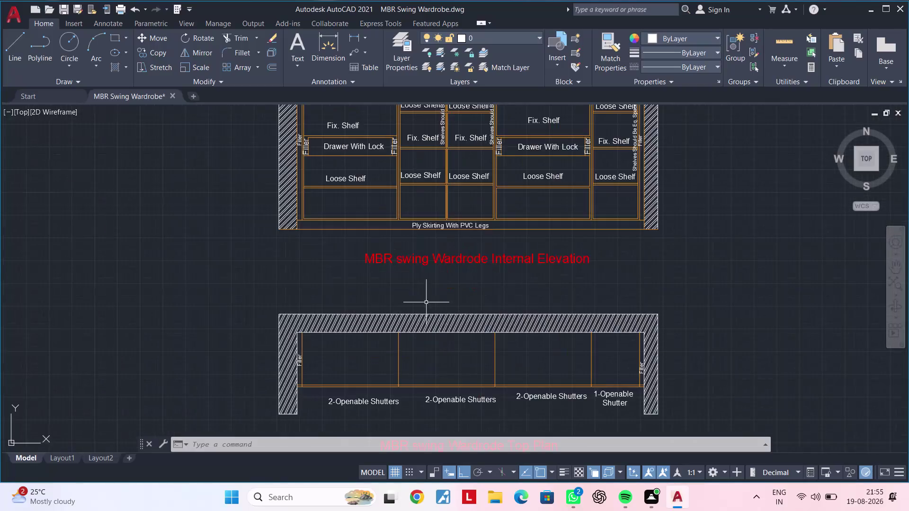
Place a vertical construction line in the empty space right of the wardrobe drawings.
middle_drag(446, 294, 346, 418)
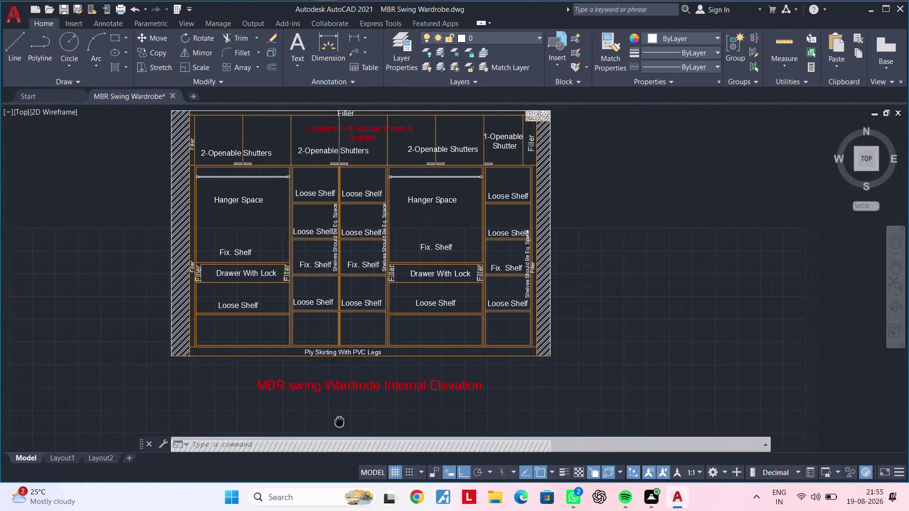
middle_drag(346, 418, 339, 420)
middle_drag(363, 294, 306, 402)
scroll(up, 3)
middle_drag(322, 299, 244, 375)
scroll(down, 3)
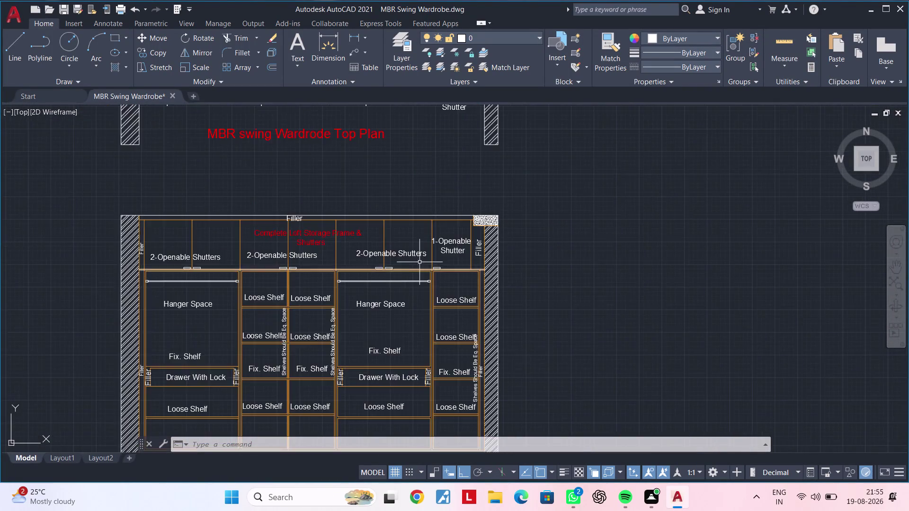
middle_drag(390, 279, 251, 331)
scroll(down, 3)
middle_drag(363, 291, 279, 337)
key(Escape)
scroll(down, 3)
middle_drag(335, 168, 339, 218)
key(Escape)
scroll(up, 3)
middle_drag(296, 213, 296, 259)
scroll(up, 3)
middle_drag(292, 241, 353, 245)
key(Escape)
key(Escape)
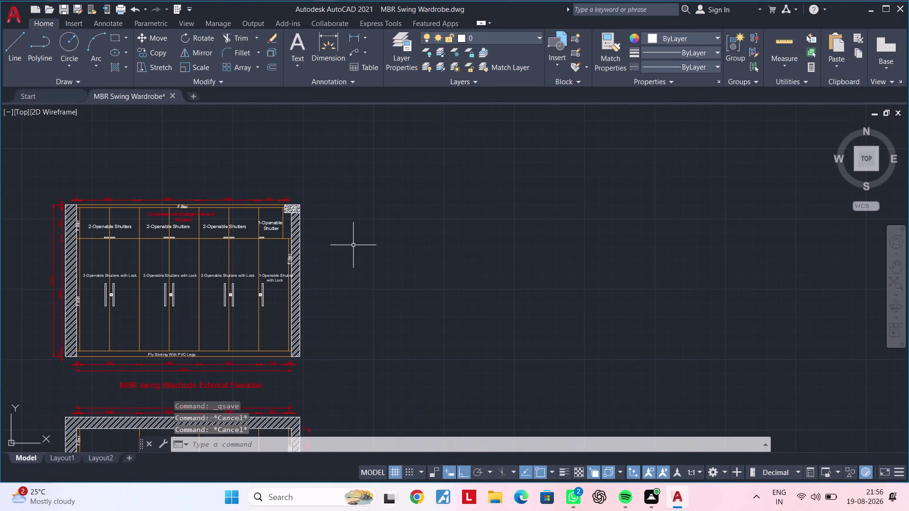
scroll(up, 3)
scroll(down, 3)
middle_drag(513, 230, 259, 229)
scroll(down, 3)
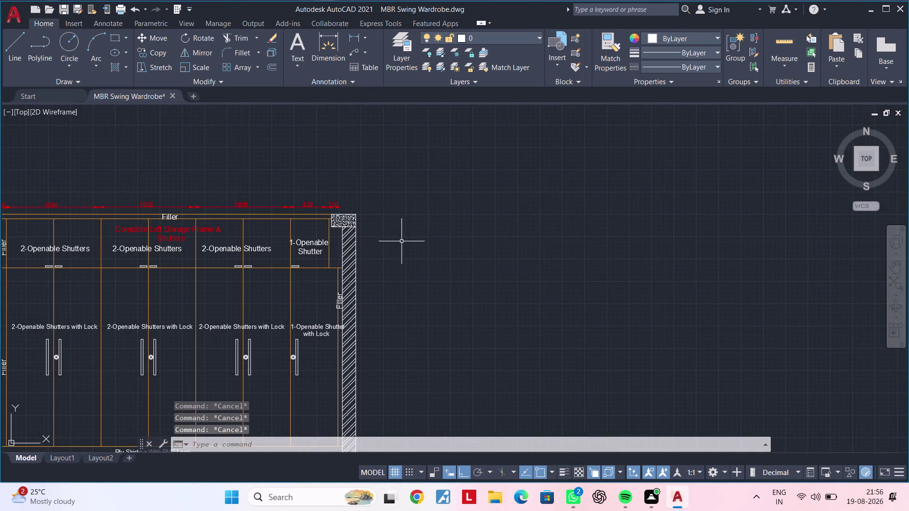
middle_drag(345, 203, 344, 192)
key(Escape)
middle_drag(420, 263, 405, 183)
key(Escape)
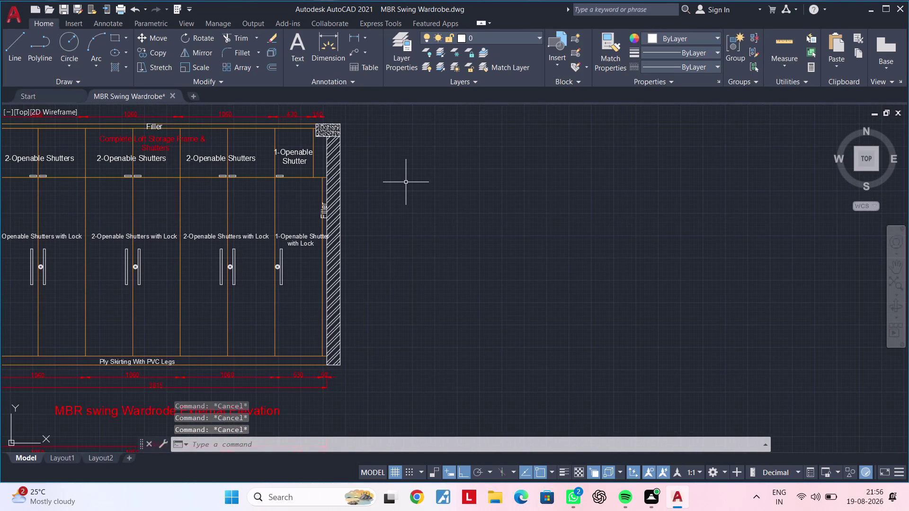
key(Escape)
scroll(down, 3)
scroll(down, 3)
middle_drag(434, 186, 425, 191)
middle_drag(323, 225, 318, 226)
key(Escape)
key(Escape)
key(Escape)
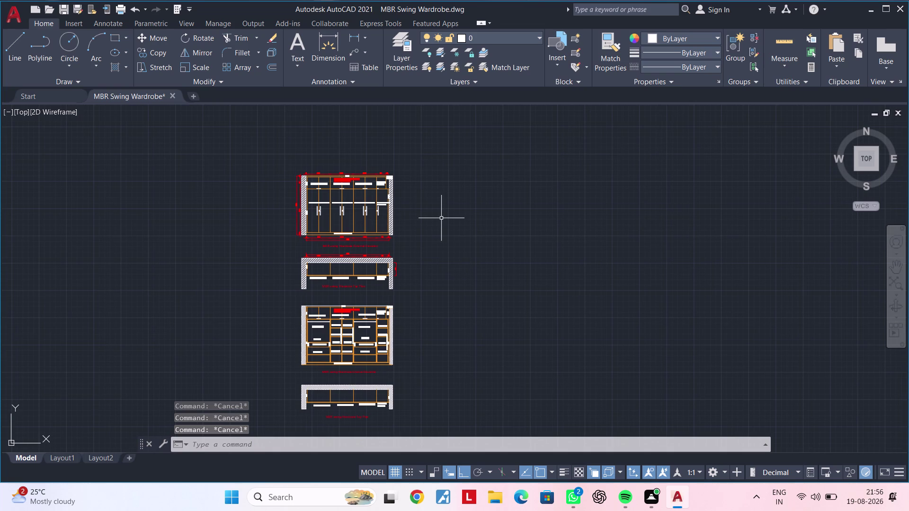
key(x)
text(l)
key(space)
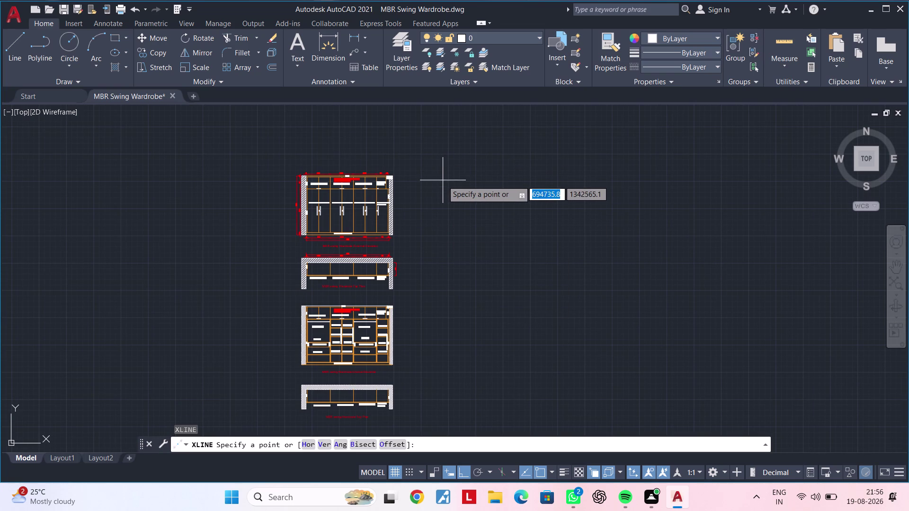
key(v)
key(space)
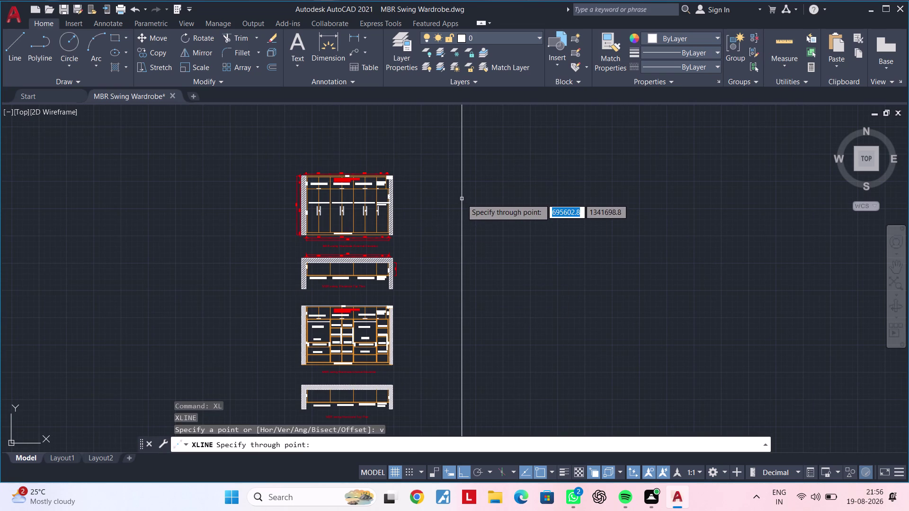
click(461, 198)
key(Escape)
key(Escape)
middle_drag(459, 196, 423, 204)
scroll(up, 3)
middle_drag(414, 192, 395, 211)
key(Escape)
key(Escape)
Place a horizontal construction line along the wardrobe's top edge, crossing the vertical one.
key(x)
key(l)
key(space)
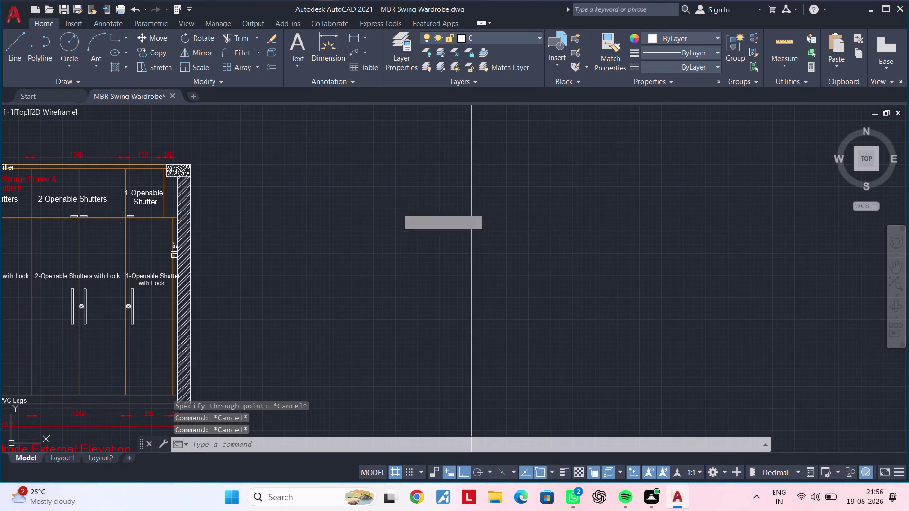
text(v)
key(space)
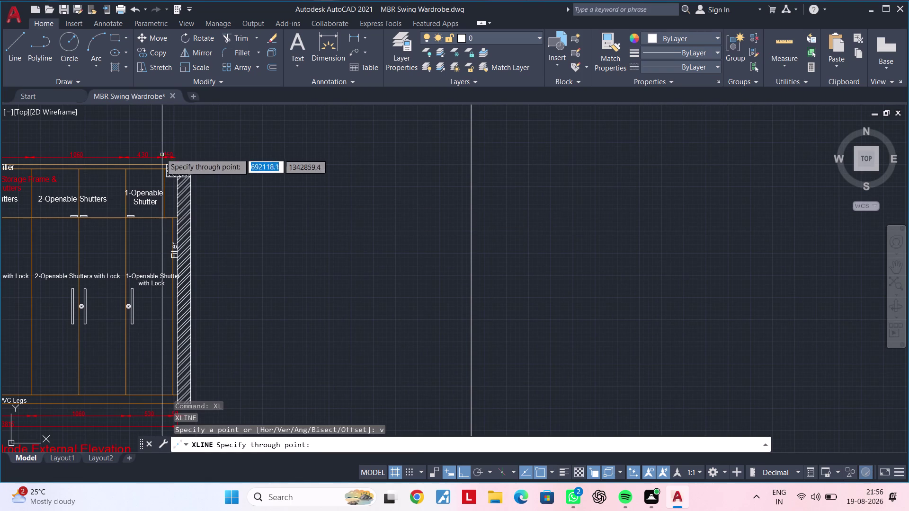
key(Escape)
key(Escape)
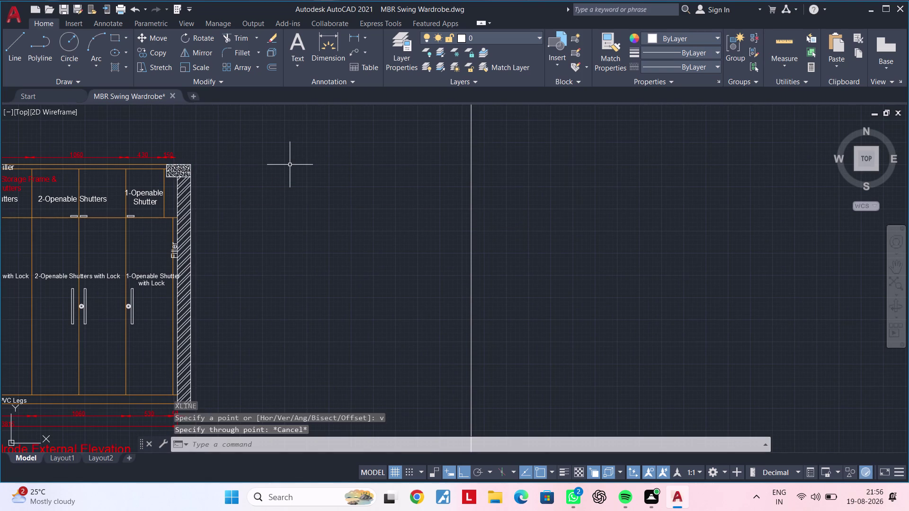
key(x)
text(l h)
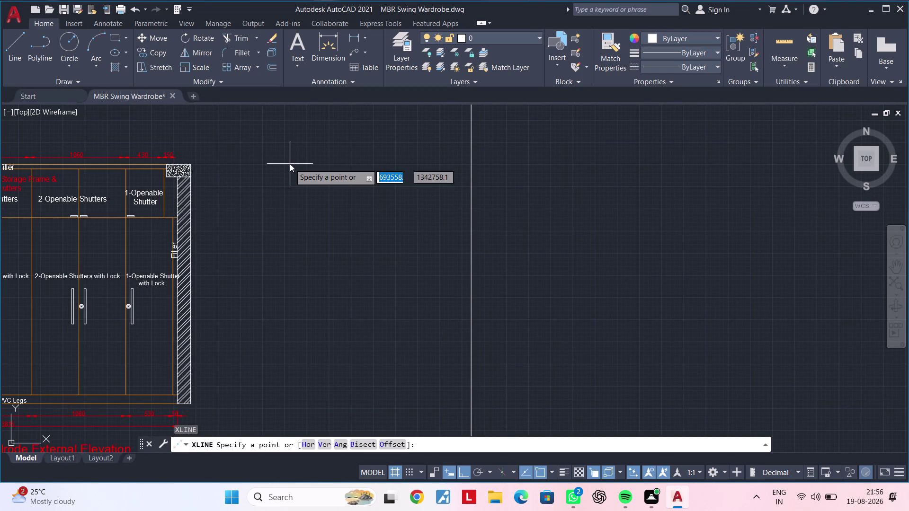
key(space)
click(190, 164)
key(Escape)
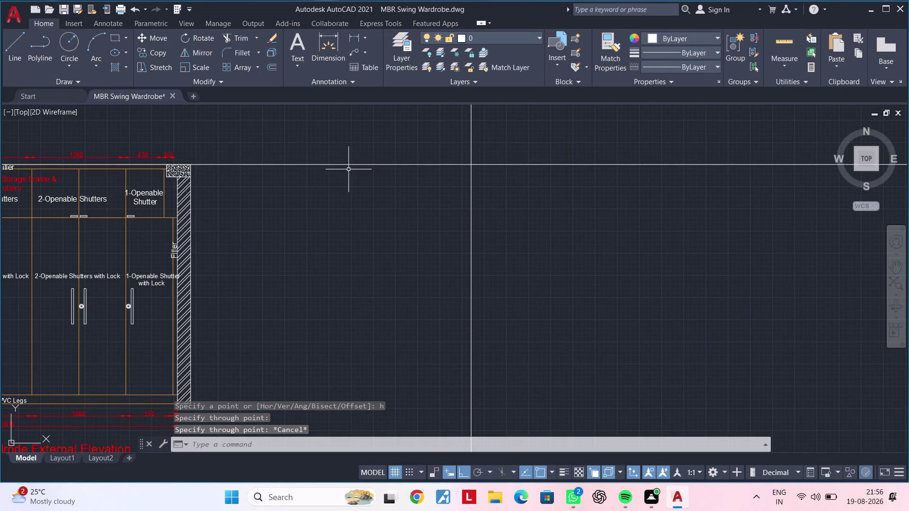
middle_drag(370, 212, 83, 250)
key(Escape)
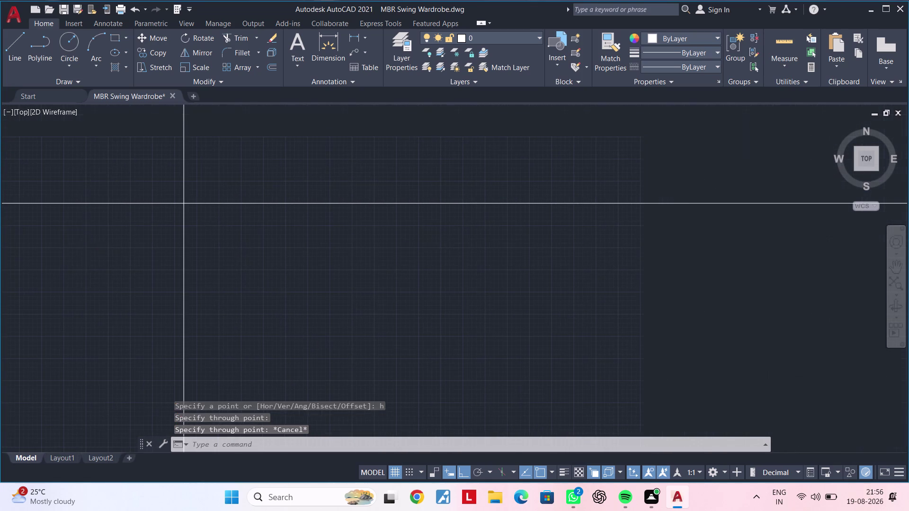
key(Escape)
key(Escape)
key(Escape)
Trim the crossing construction lines into an L-shaped corner.
key(t)
key(r)
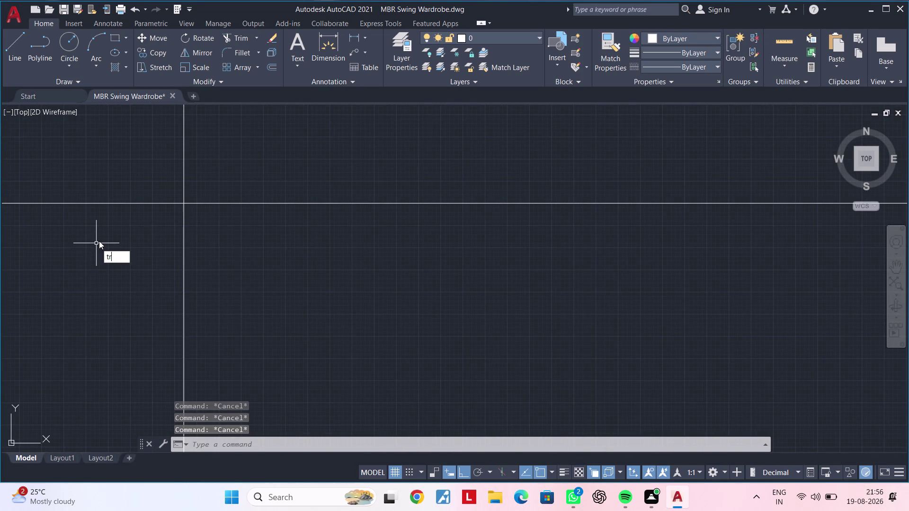
key(space)
click(183, 171)
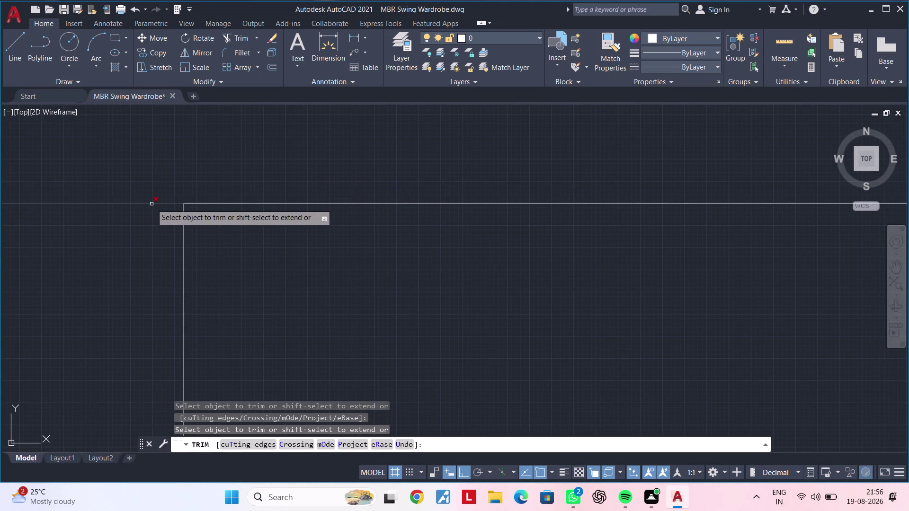
click(151, 204)
scroll(down, 3)
middle_drag(150, 205, 461, 198)
key(Escape)
key(Escape)
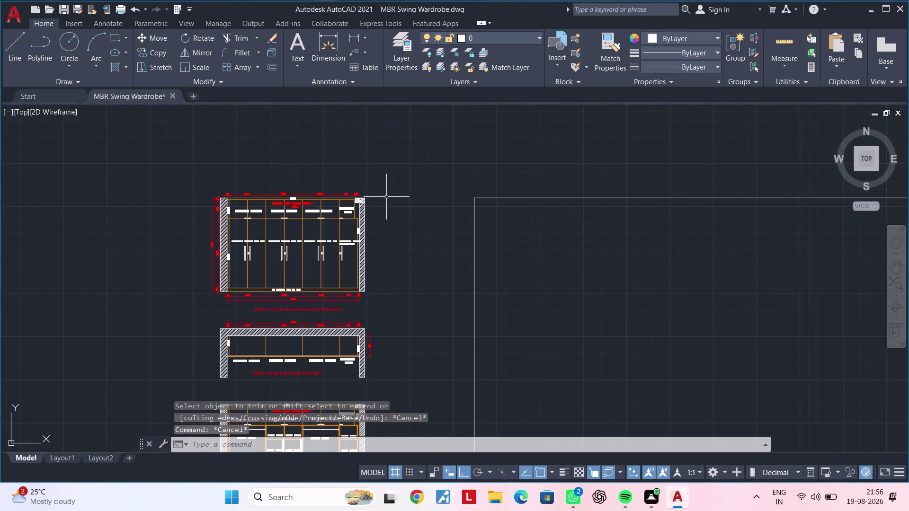
middle_drag(300, 215, 159, 220)
key(Escape)
scroll(up, 3)
scroll(up, 3)
middle_drag(220, 199, 149, 280)
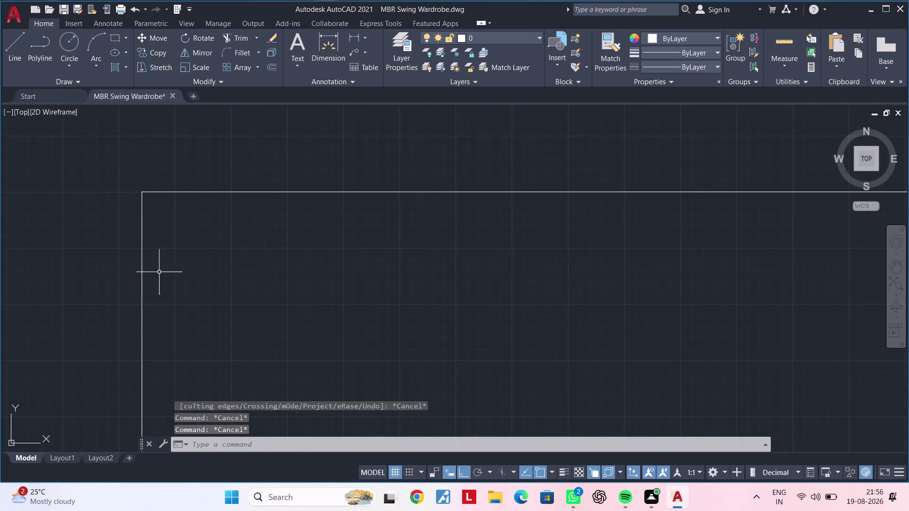
key(Escape)
key(Escape)
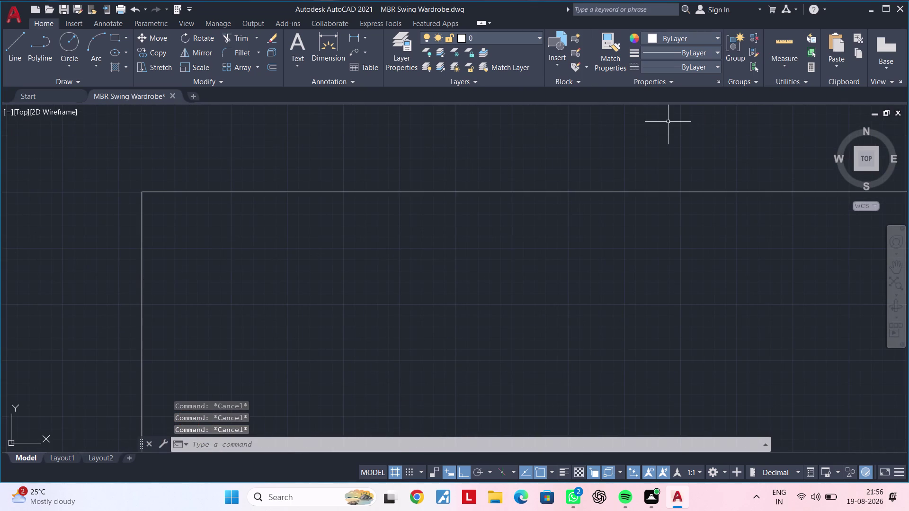
Offset the vertical corner line 200 units to the right.
text(of)
key(space)
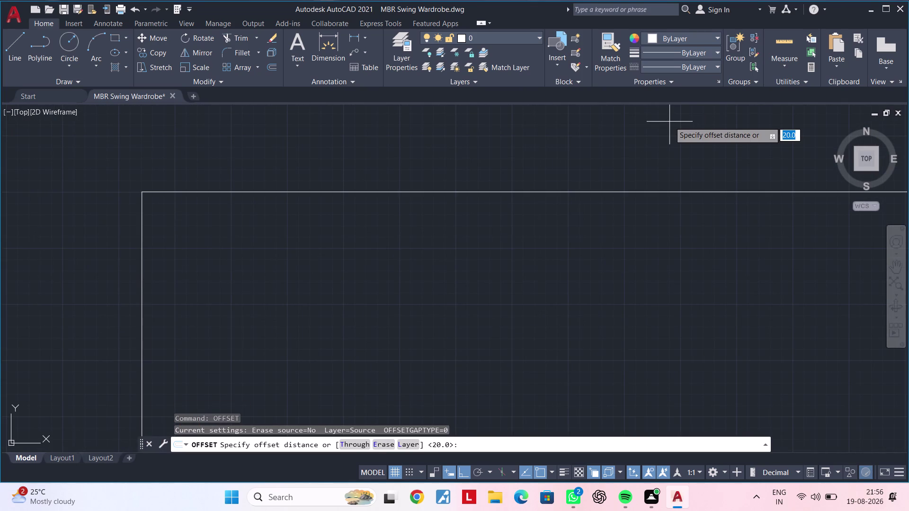
text(200)
key(Return)
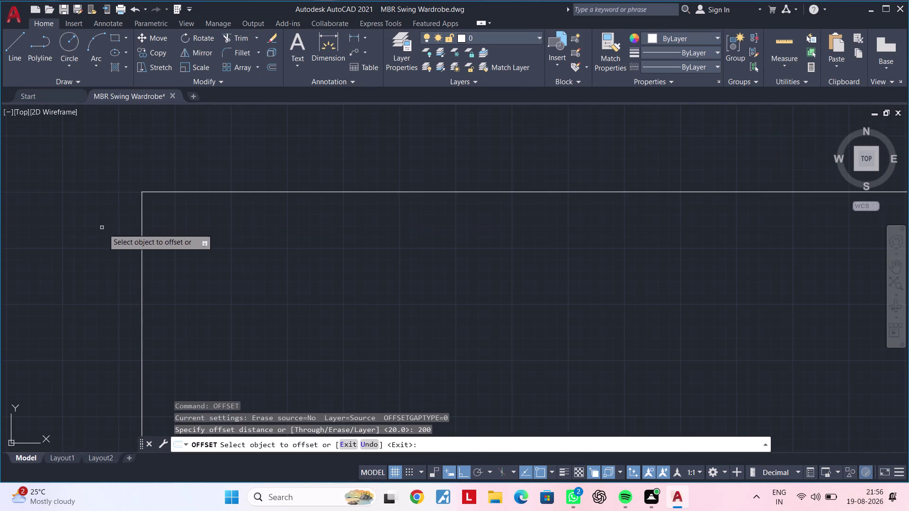
click(143, 230)
click(217, 230)
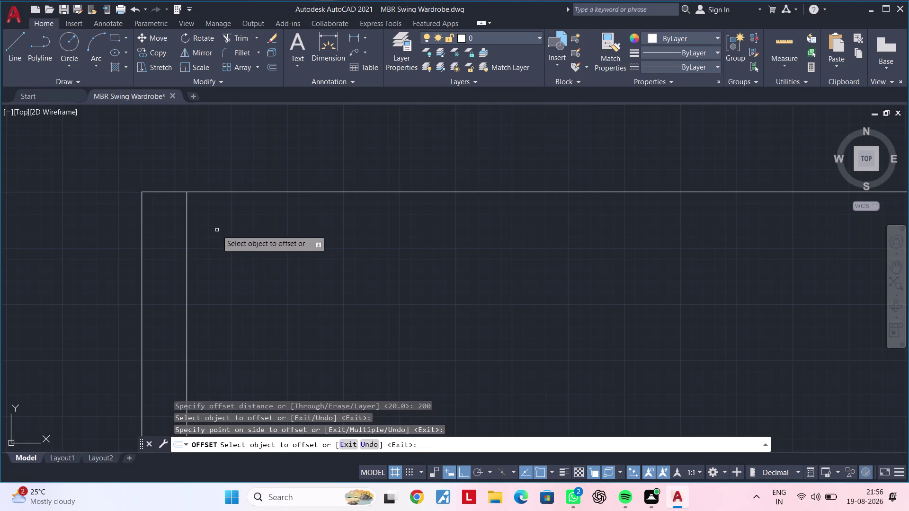
middle_drag(239, 241, 329, 260)
key(Escape)
key(Escape)
key(Escape)
key(Escape)
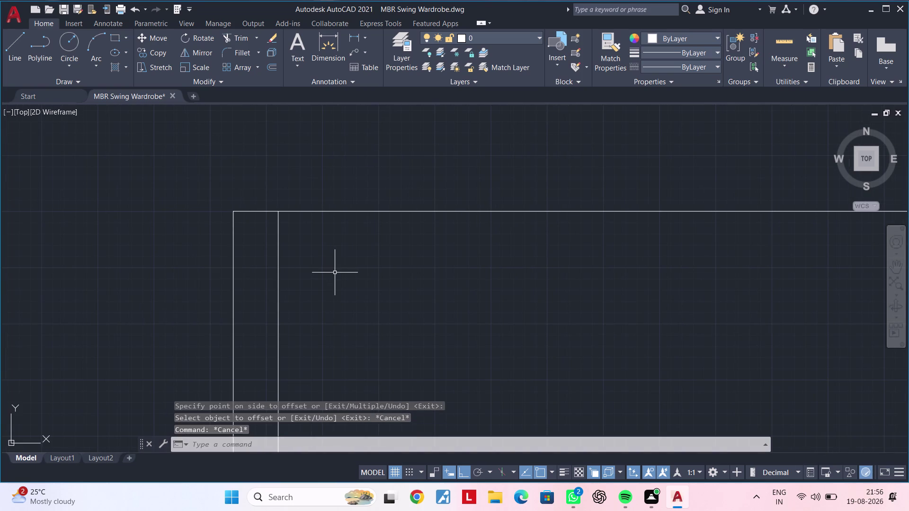
key(Escape)
middle_drag(288, 249, 488, 190)
scroll(up, 3)
middle_drag(483, 189, 466, 196)
middle_drag(421, 191, 378, 230)
scroll(up, 3)
key(Escape)
key(Escape)
key(Escape)
key(Escape)
key(Escape)
key(Escape)
key(Escape)
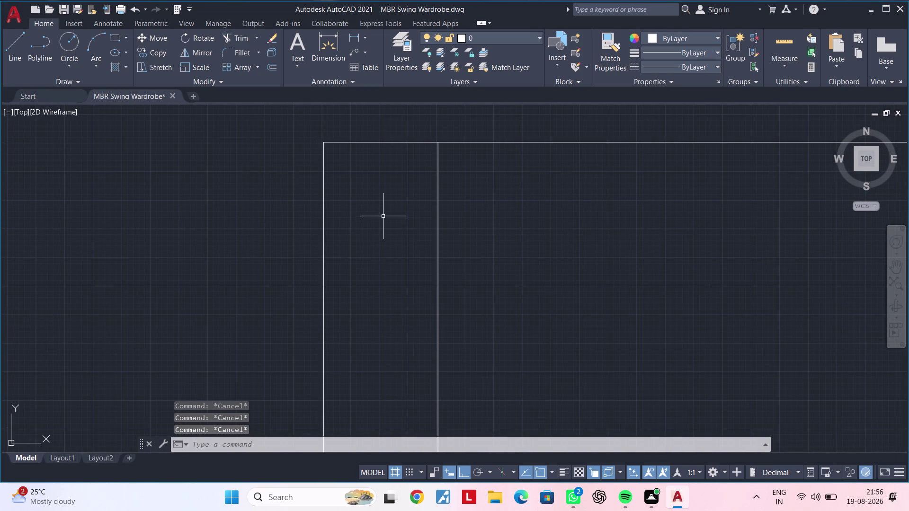
Offset the left vertical line 250 units to the right.
key(Escape)
key(Escape)
text(of)
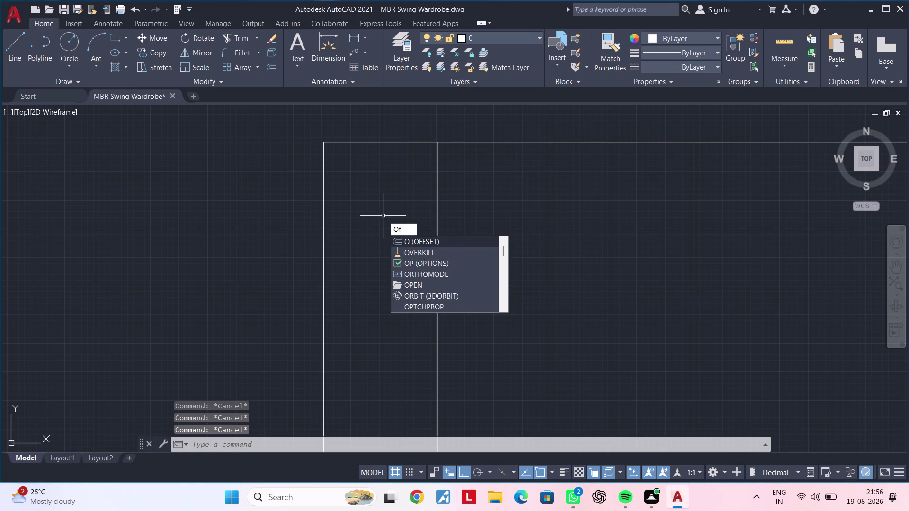
key(space)
text(250)
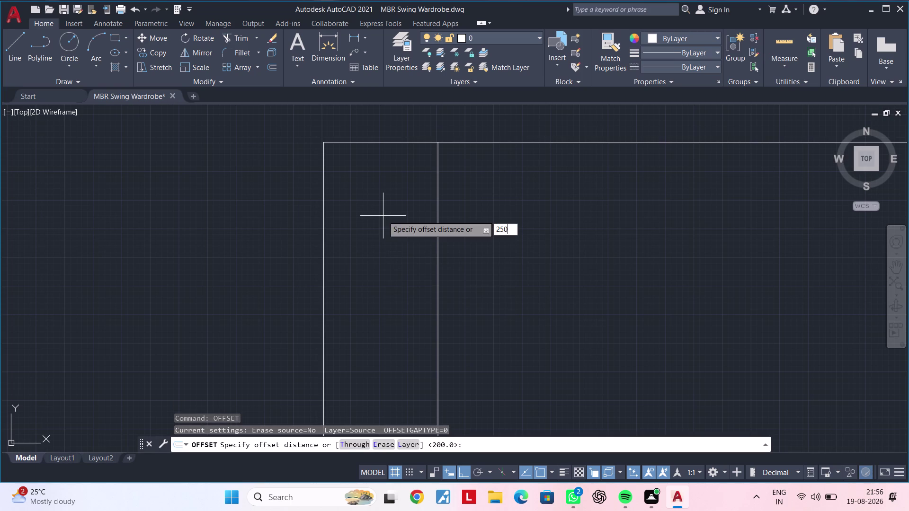
key(Return)
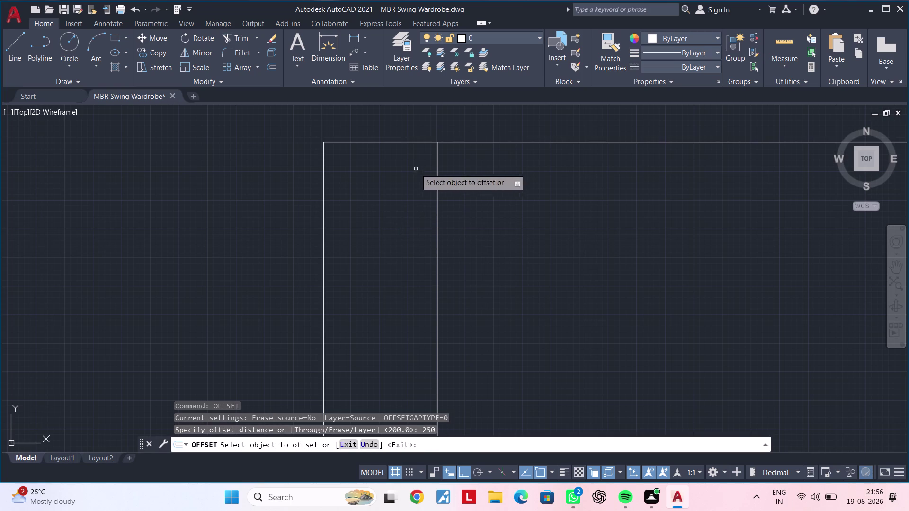
click(325, 213)
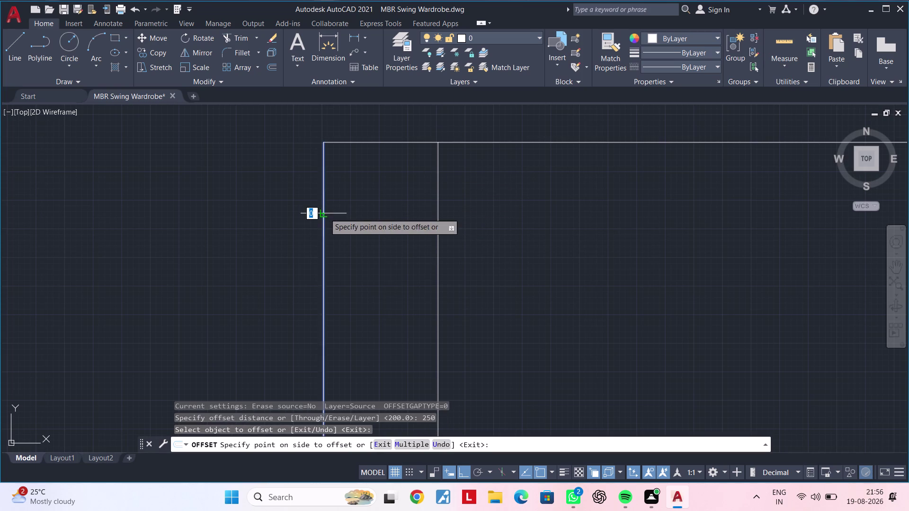
click(529, 217)
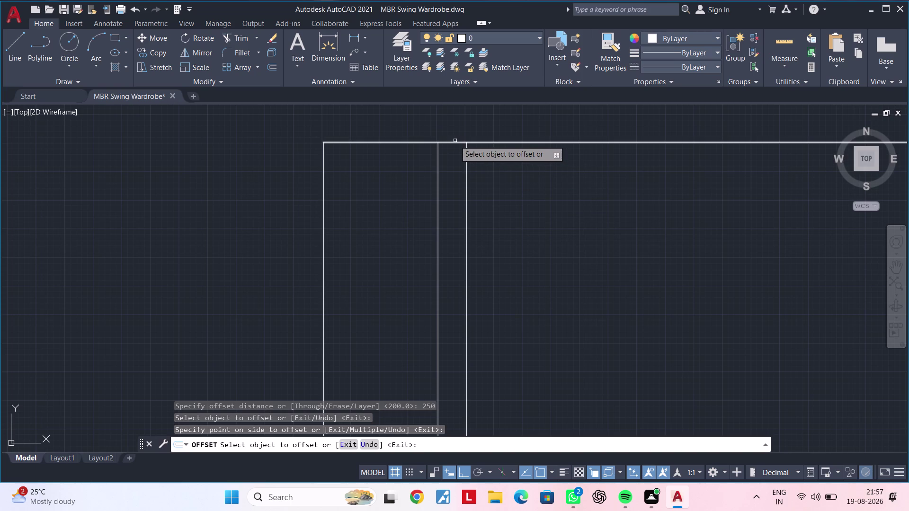
click(454, 142)
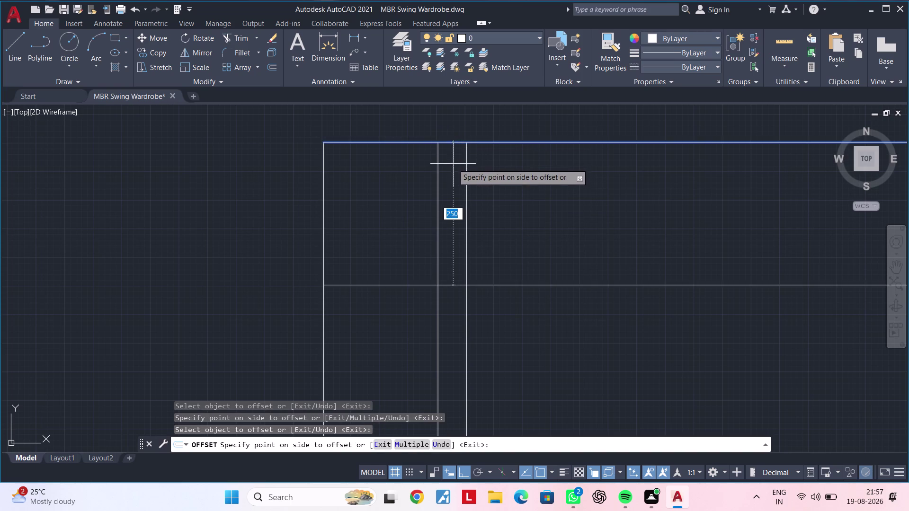
key(Escape)
key(Escape)
key(Escape)
Offset the top edge line 100 units downward.
text(of)
key(space)
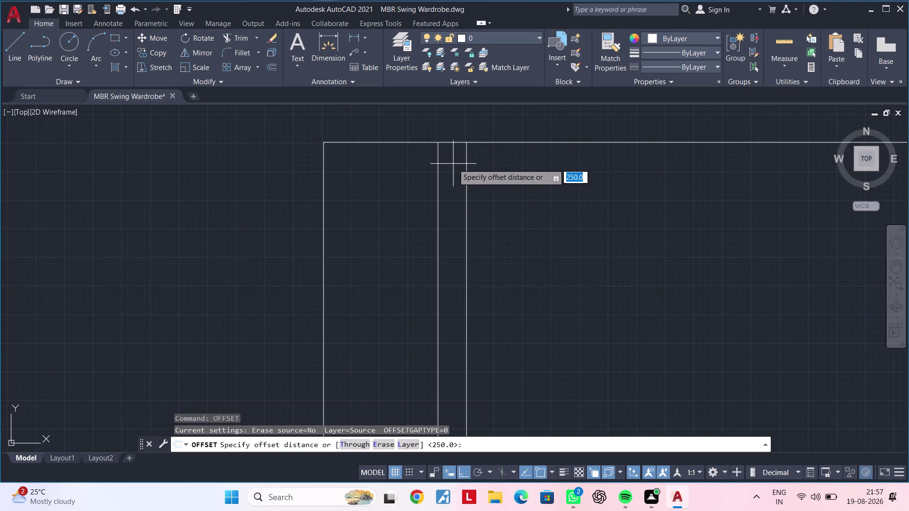
text(100)
key(Return)
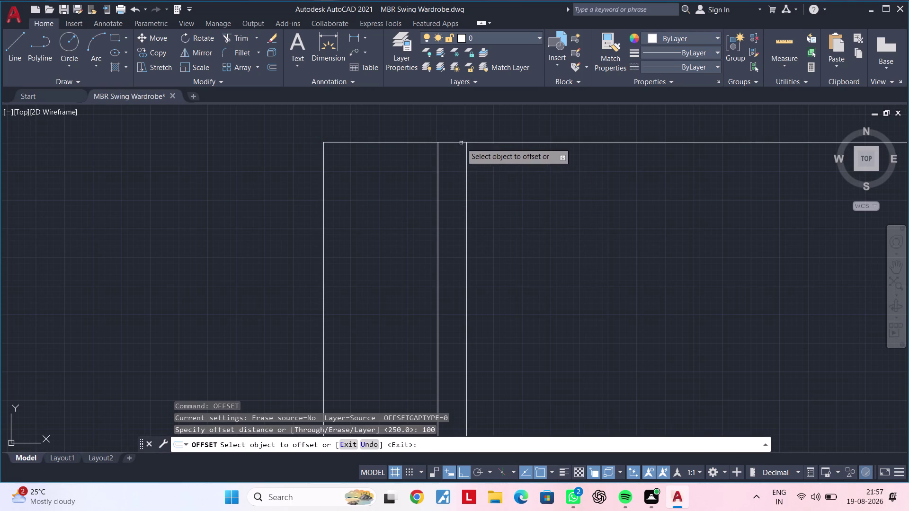
click(458, 142)
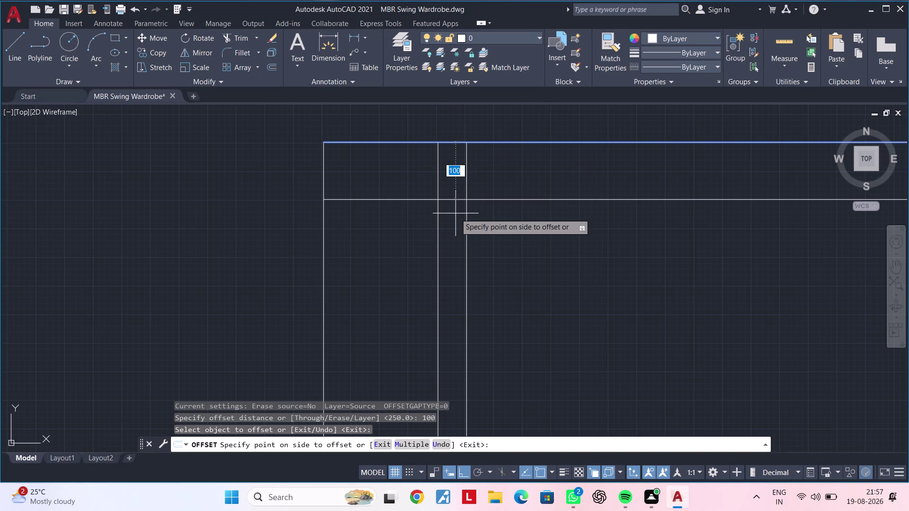
click(456, 213)
key(Escape)
key(Escape)
key(Escape)
Trim the vertical segments around the new line to form the small corner box.
text(t)
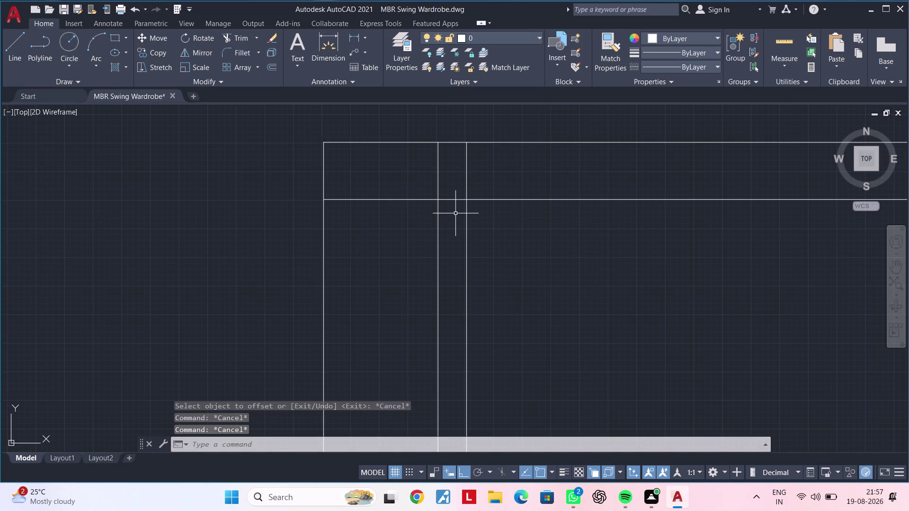
text(r)
key(space)
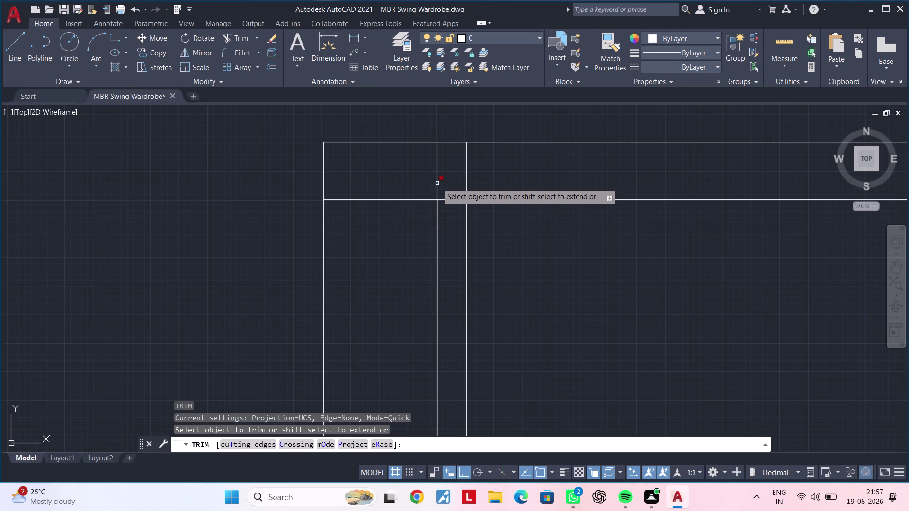
click(437, 183)
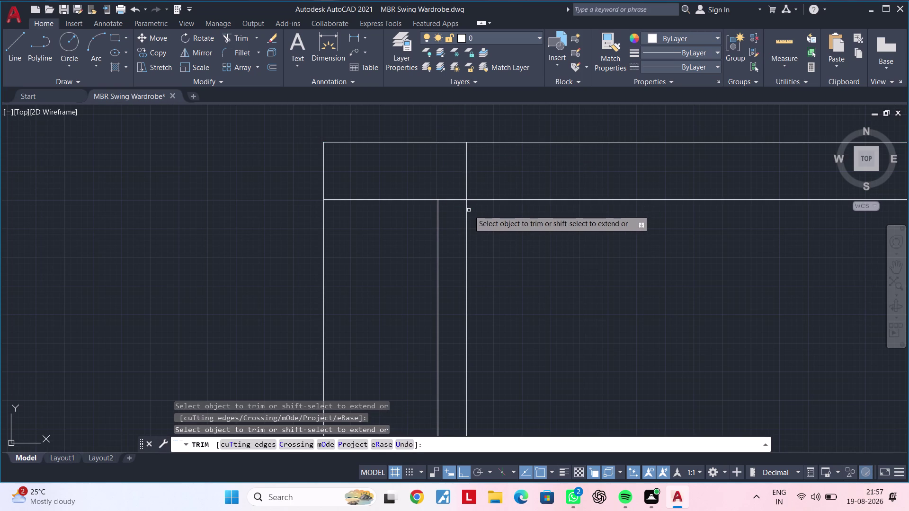
click(466, 214)
middle_drag(465, 219, 482, 218)
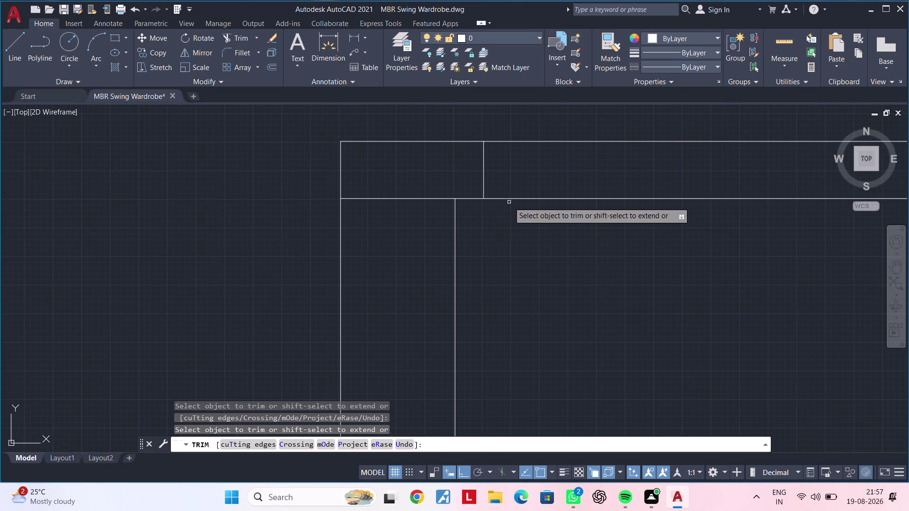
click(512, 197)
scroll(down, 3)
middle_drag(517, 226, 551, 193)
key(Escape)
key(Escape)
middle_drag(513, 194, 485, 226)
key(Escape)
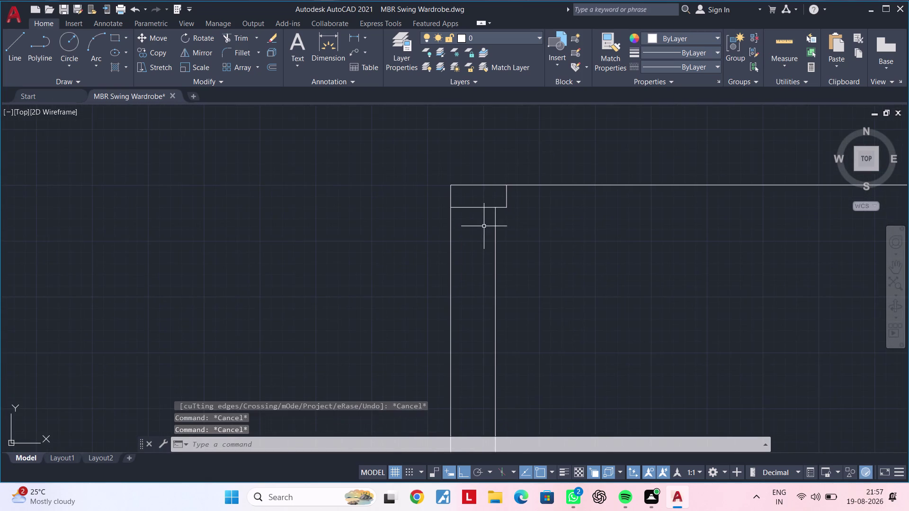
middle_drag(482, 231, 479, 183)
key(Escape)
key(Escape)
key(Escape)
key(Escape)
key(Escape)
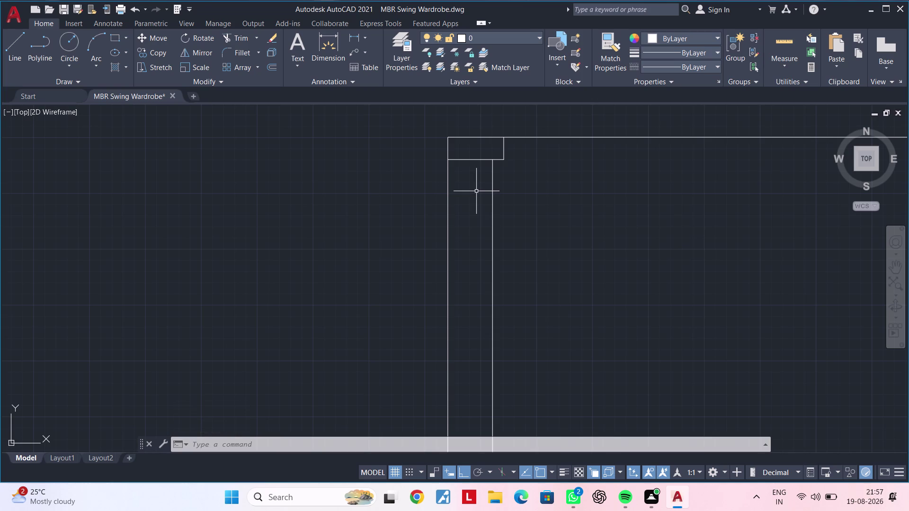
Place a horizontal construction line through the existing wardrobe elevation's base corner.
key(Escape)
key(Escape)
key(Escape)
key(Escape)
key(Escape)
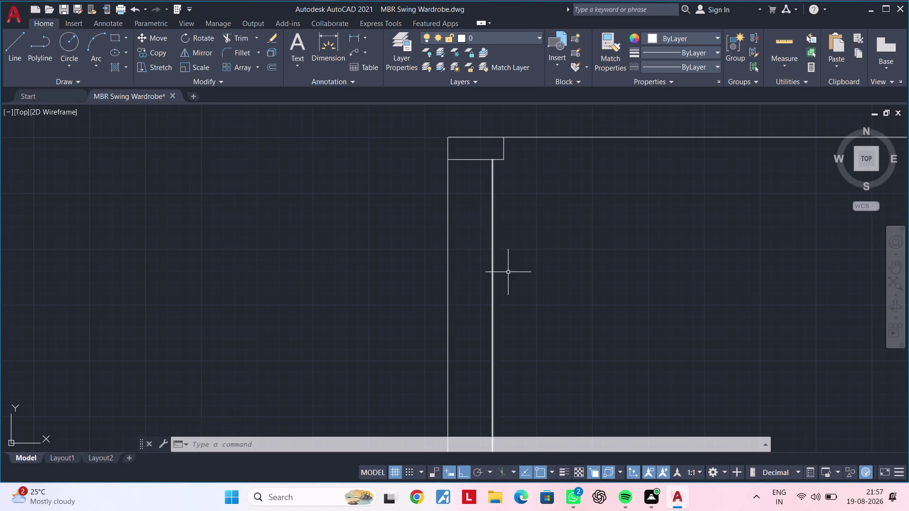
scroll(down, 3)
middle_drag(579, 296, 428, 214)
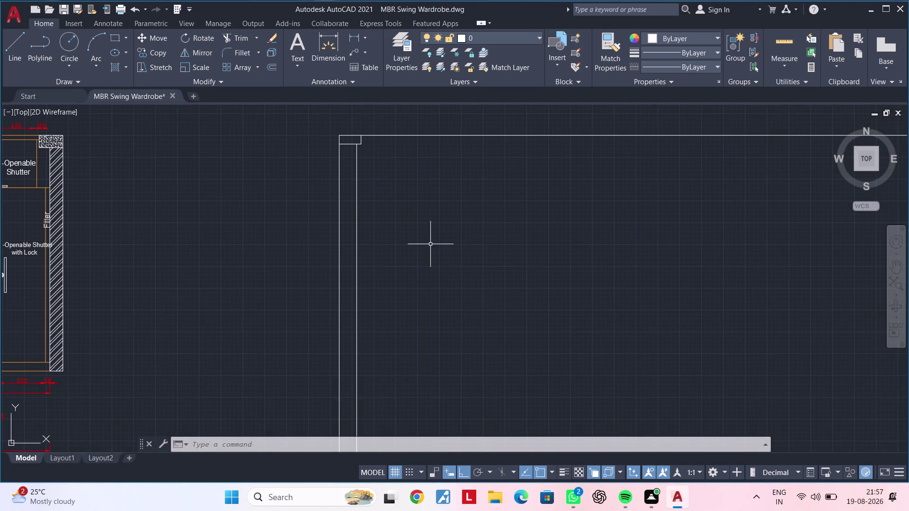
middle_drag(430, 242, 436, 227)
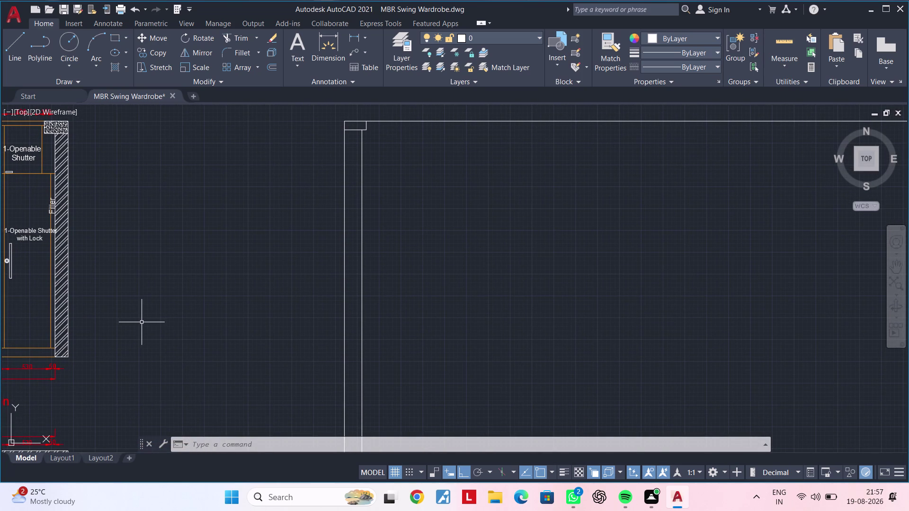
key(x)
key(l)
key(space)
text(h)
key(space)
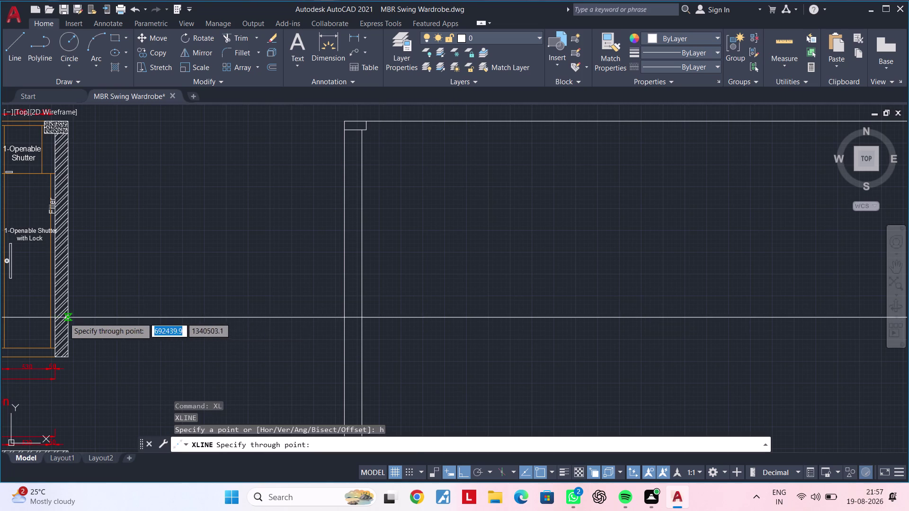
scroll(up, 3)
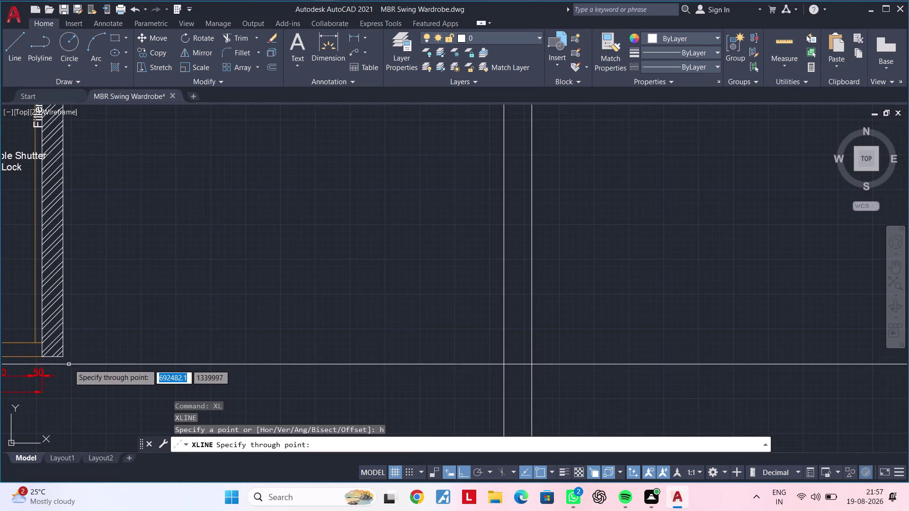
scroll(down, 3)
middle_drag(95, 354, 109, 349)
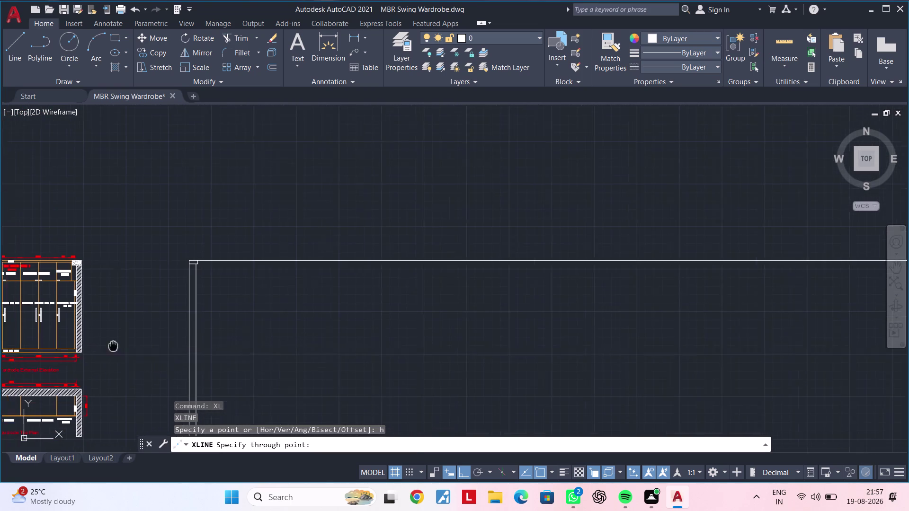
middle_drag(109, 348, 287, 290)
scroll(up, 3)
scroll(up, 3)
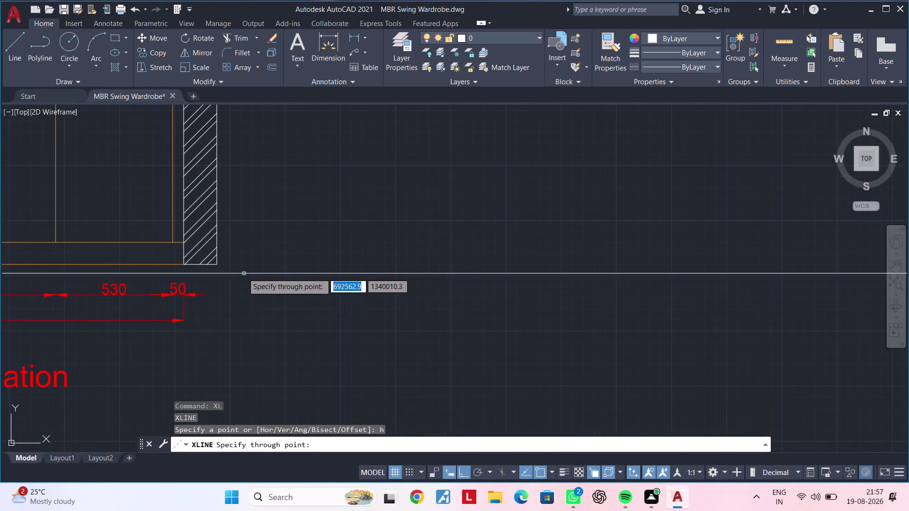
click(218, 267)
Trim the new outline's verticals and leftover lines below the construction line.
scroll(down, 3)
middle_drag(536, 319, 331, 323)
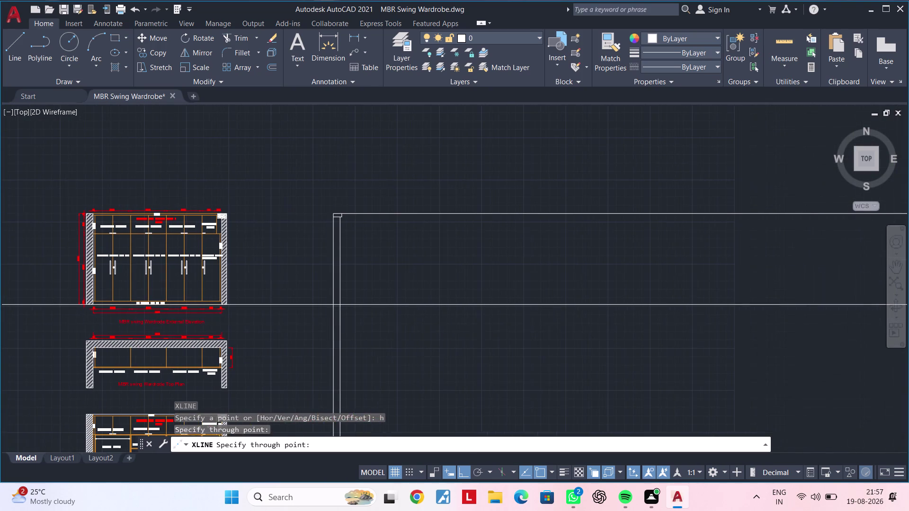
key(Escape)
key(Escape)
key(Escape)
key(Escape)
key(t)
key(r)
key(space)
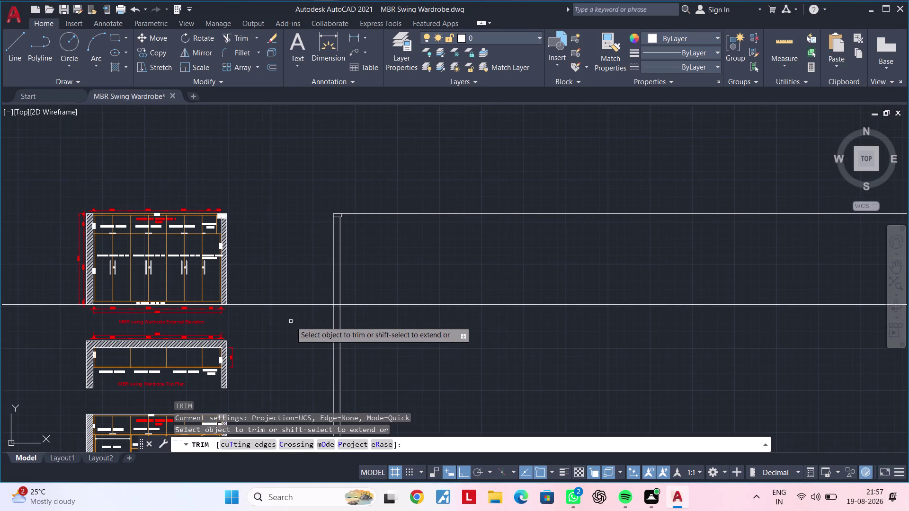
click(291, 320)
click(294, 291)
drag(322, 343, 367, 344)
key(Escape)
Delete the horizontal construction line and review the new base edge.
middle_drag(341, 346, 452, 342)
key(Escape)
click(84, 301)
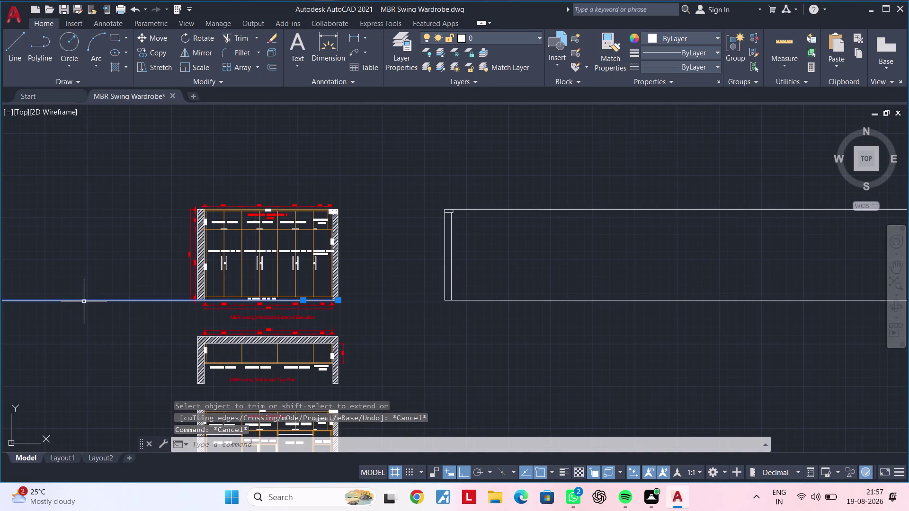
key(Delete)
scroll(up, 3)
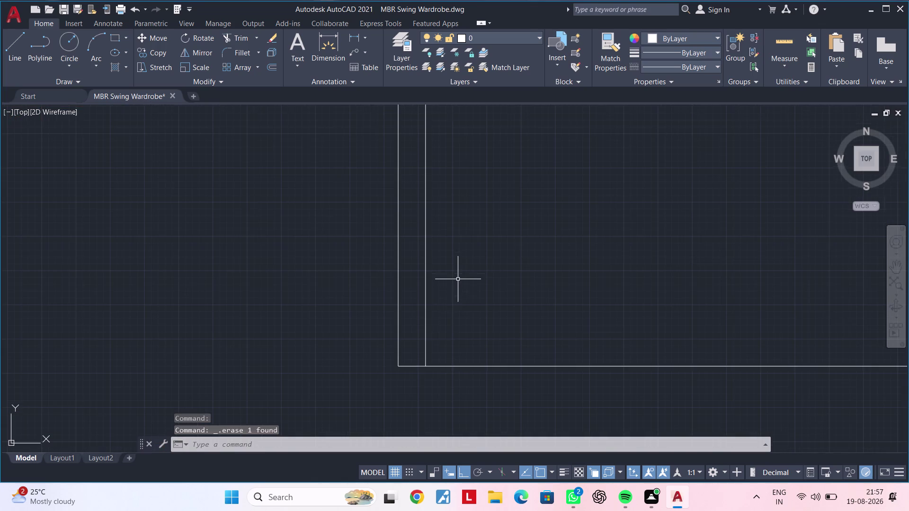
middle_drag(466, 280, 399, 407)
scroll(down, 3)
middle_drag(391, 332, 371, 288)
key(Escape)
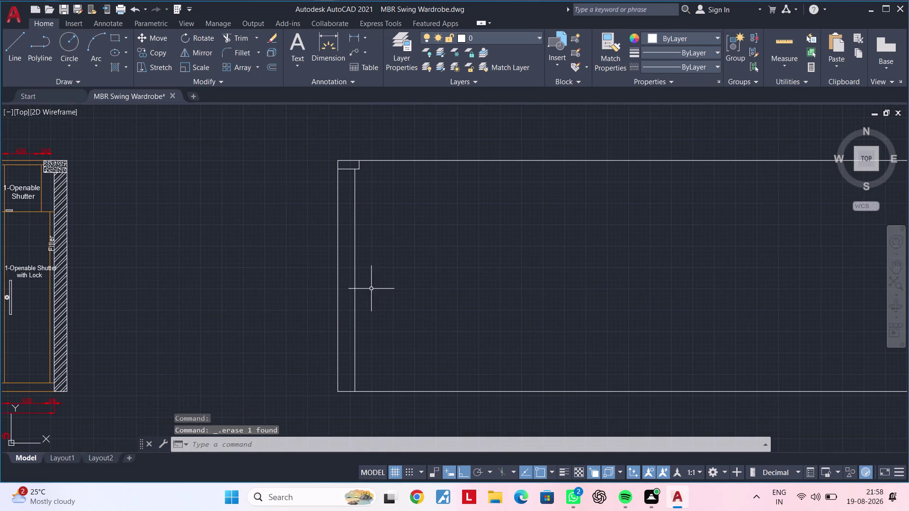
key(Escape)
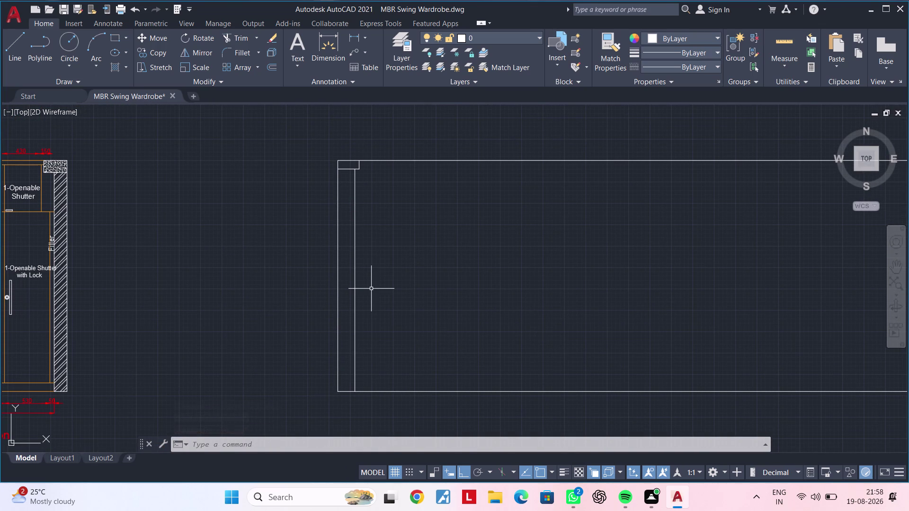
key(Escape)
key(Escape)
middle_drag(502, 393, 502, 390)
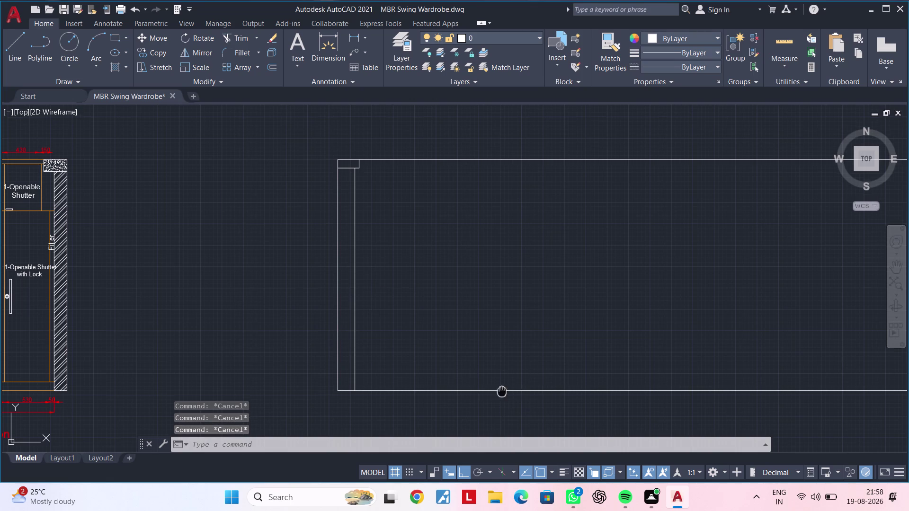
middle_drag(501, 390, 529, 288)
middle_drag(492, 306, 605, 273)
scroll(up, 3)
middle_drag(549, 254, 557, 384)
middle_drag(509, 361, 566, 333)
key(Escape)
key(Escape)
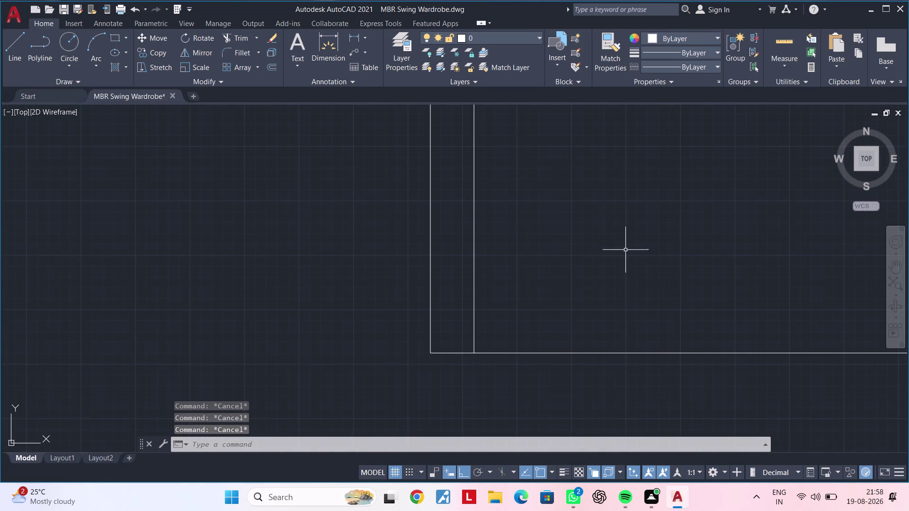
Offset the bottom base line 282 units upward.
middle_drag(540, 319, 516, 329)
key(Escape)
text(of)
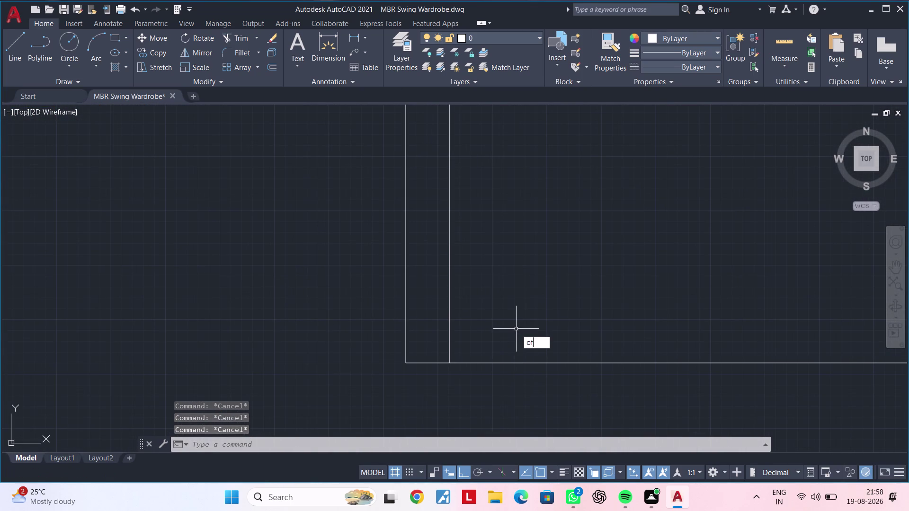
key(space)
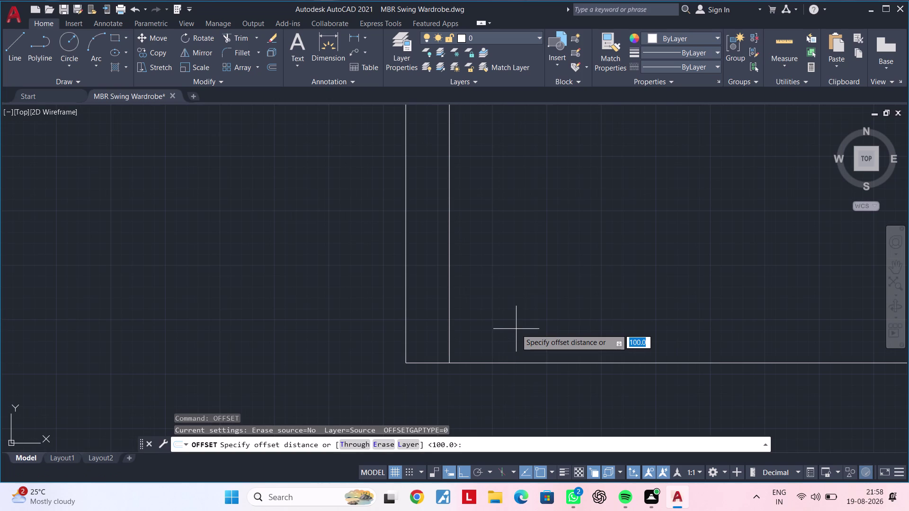
text(282)
key(Return)
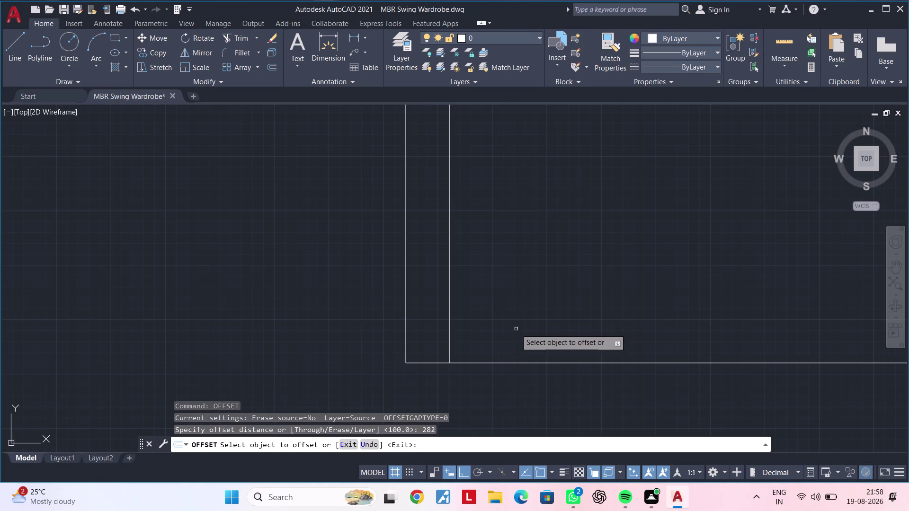
click(537, 361)
click(534, 280)
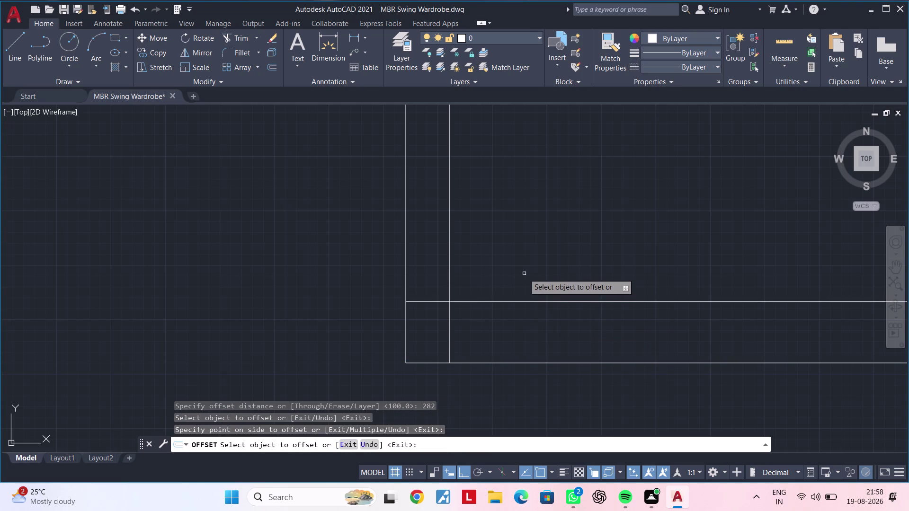
middle_drag(520, 273, 465, 289)
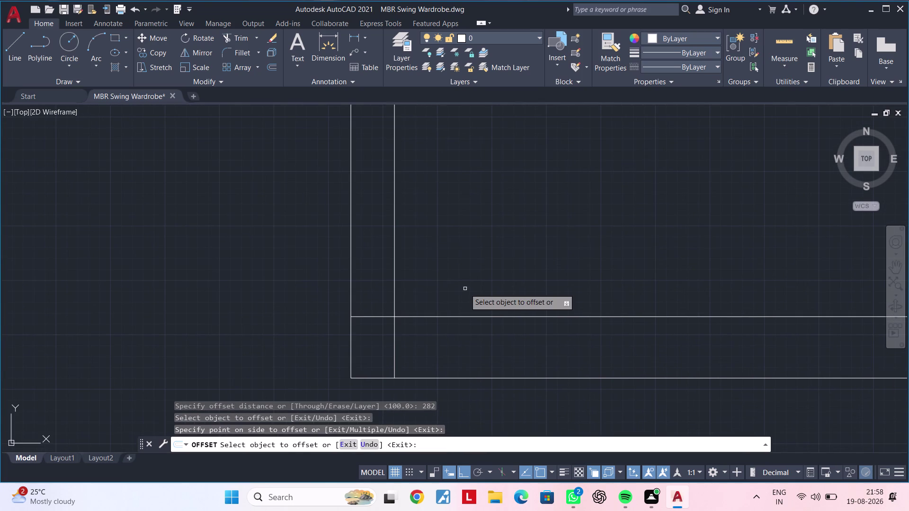
Offset that new horizontal line 200 units further up.
key(space)
key(space)
text(20)
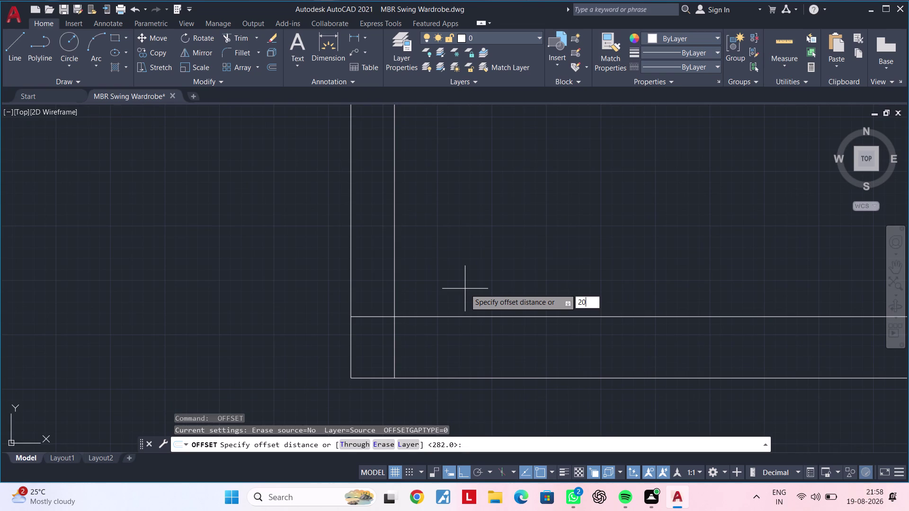
text(0)
key(Return)
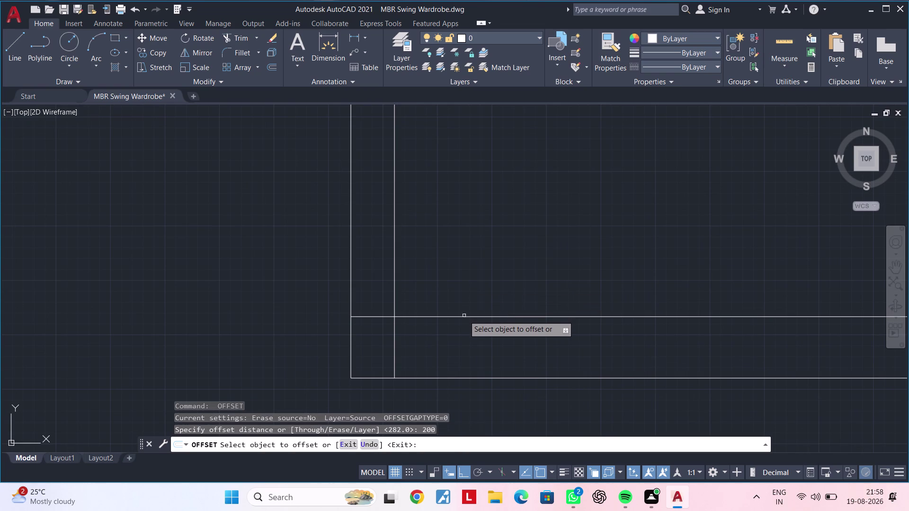
click(463, 317)
click(470, 231)
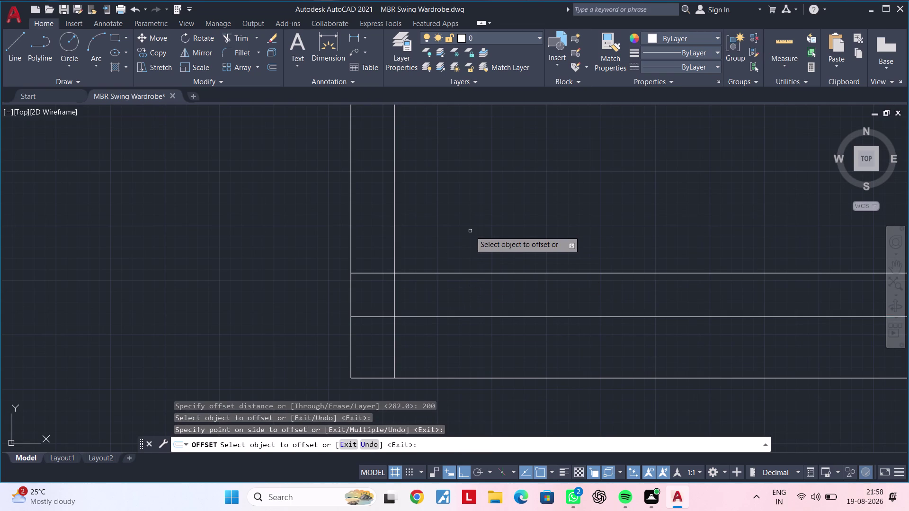
key(space)
Offset a horizontal panel edge by 18 units.
key(space)
text(1)
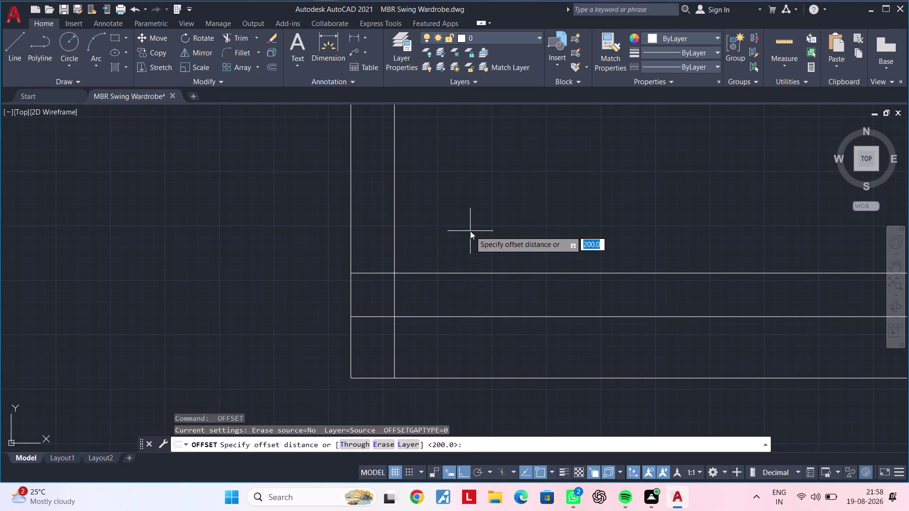
text(8)
key(Return)
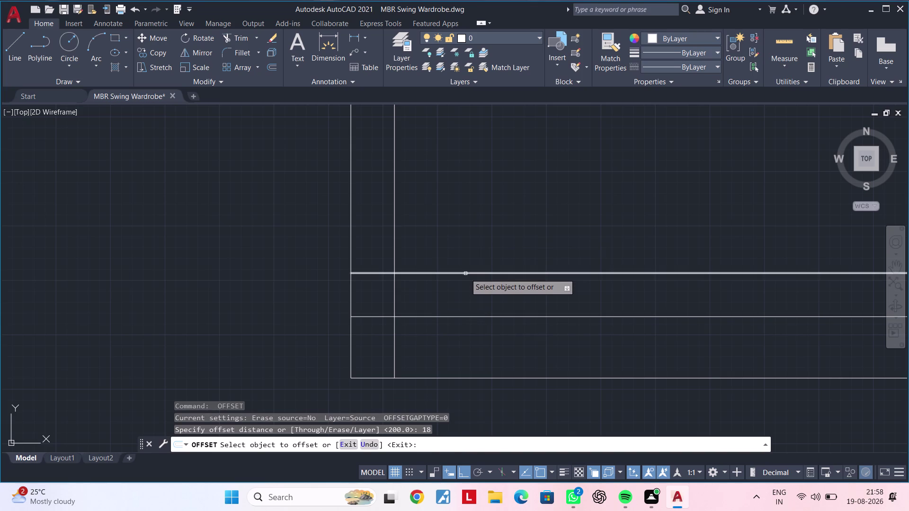
click(465, 273)
click(470, 240)
middle_drag(464, 293, 441, 269)
key(Escape)
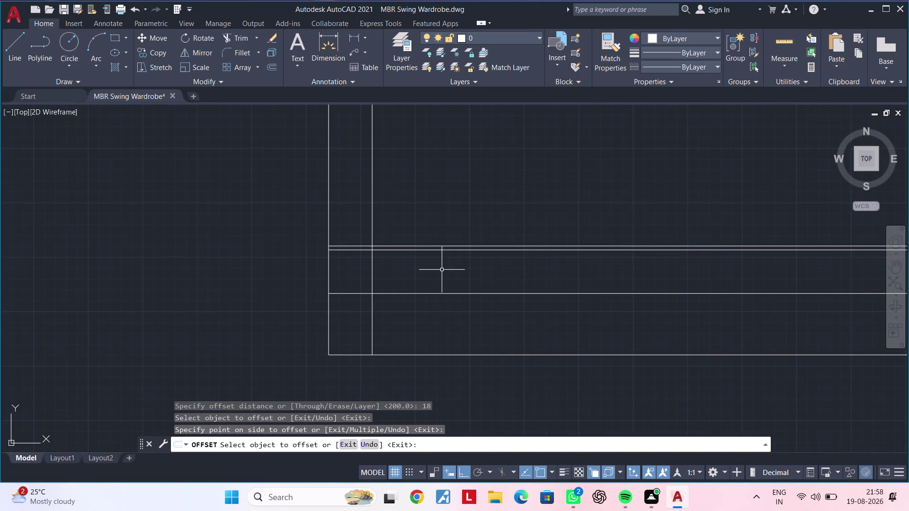
key(Escape)
key(Escape)
key(Escape)
key(Escape)
key(Escape)
key(Escape)
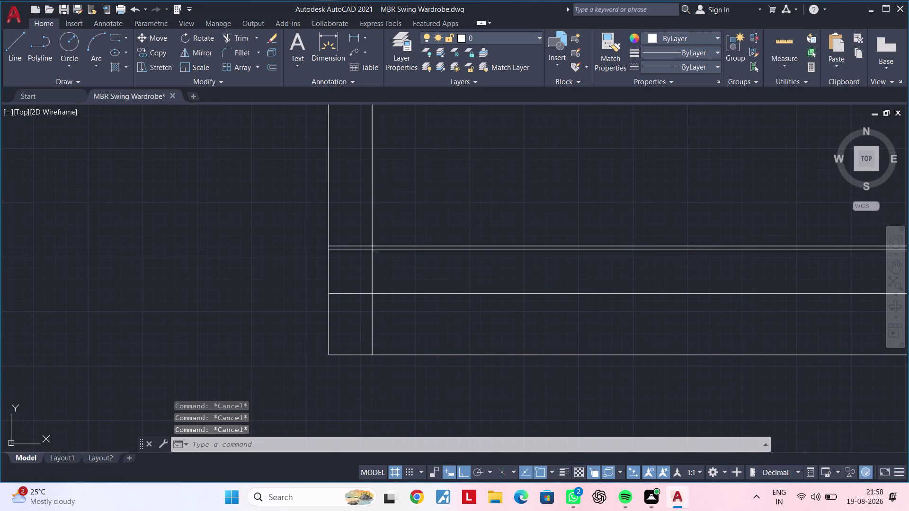
Offset the inner vertical line 40 units to the right.
text(of 40)
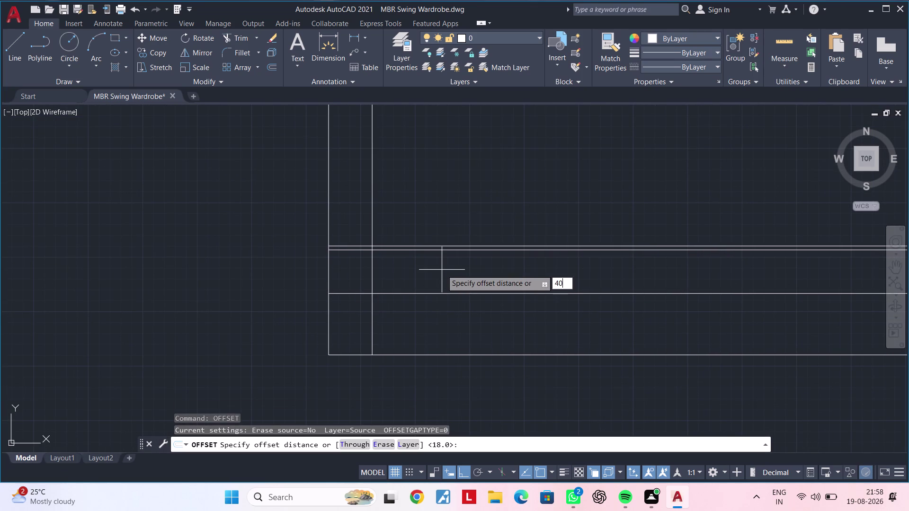
key(Return)
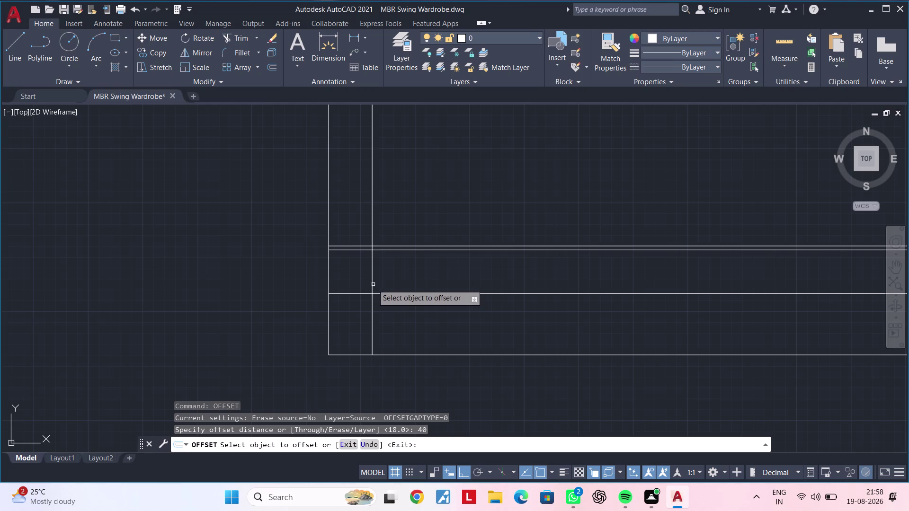
click(371, 284)
click(441, 284)
key(Escape)
key(Escape)
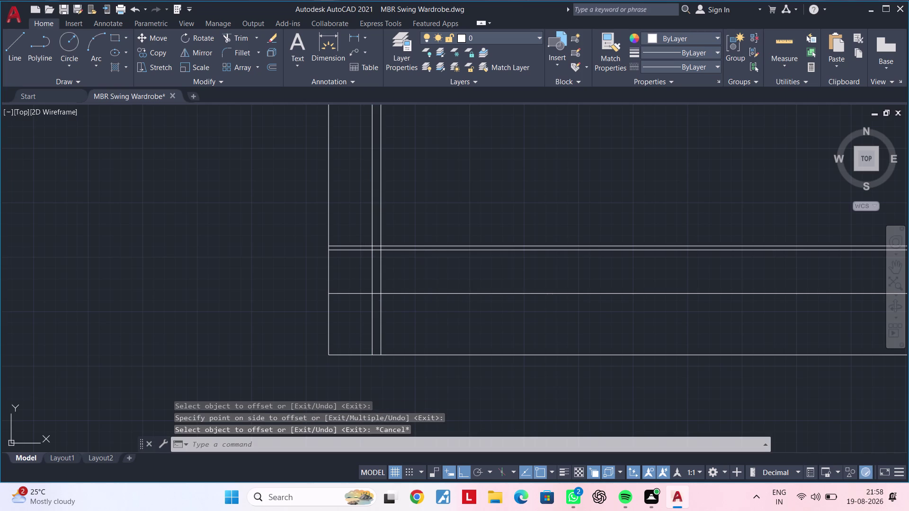
Begin trimming the new subdivision lines.
text(tr)
key(space)
scroll(up, 3)
click(369, 246)
scroll(down, 3)
middle_drag(438, 286, 431, 272)
key(Escape)
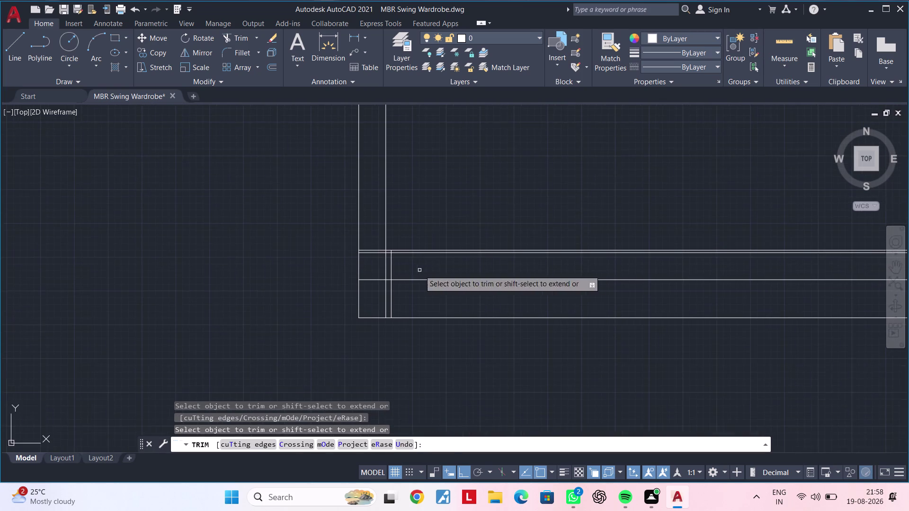
Cancel the trim and offset the vertical line 520 units to the right.
key(Escape)
scroll(up, 3)
middle_drag(412, 270, 438, 260)
key(Escape)
key(Escape)
text(of)
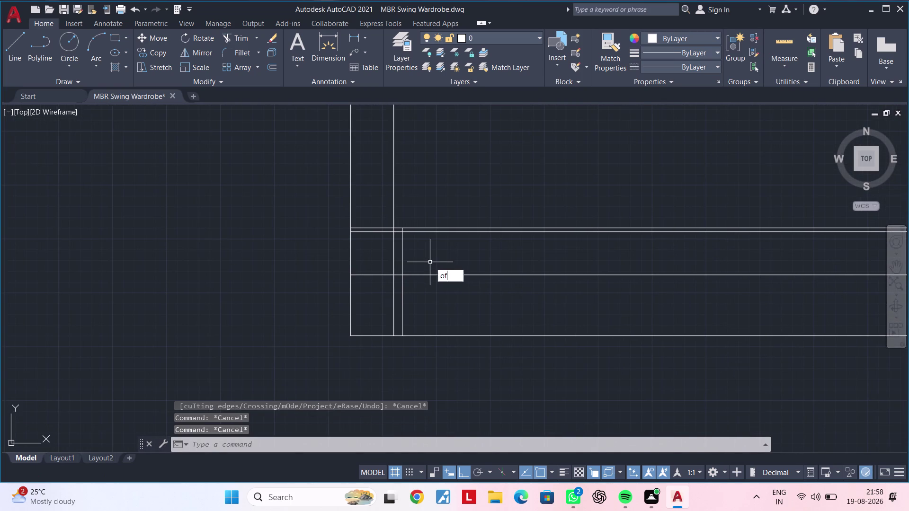
key(space)
text(52)
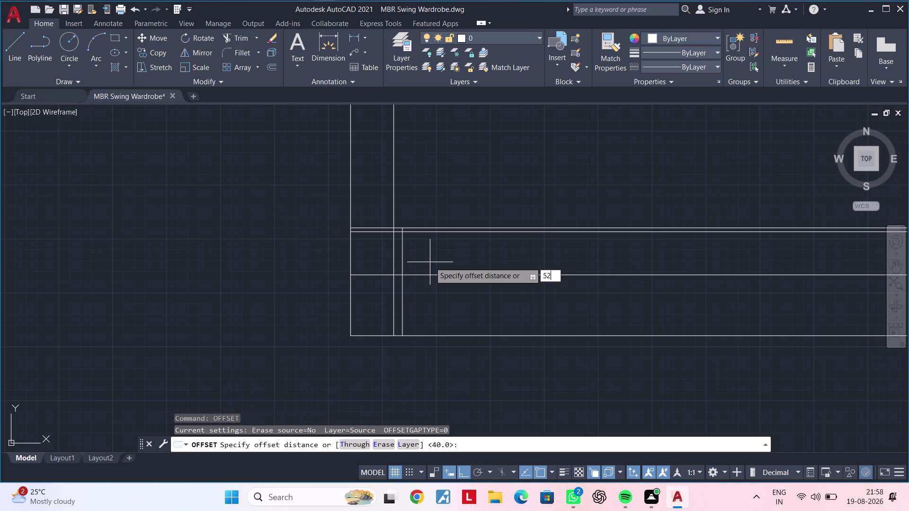
text(0)
key(Return)
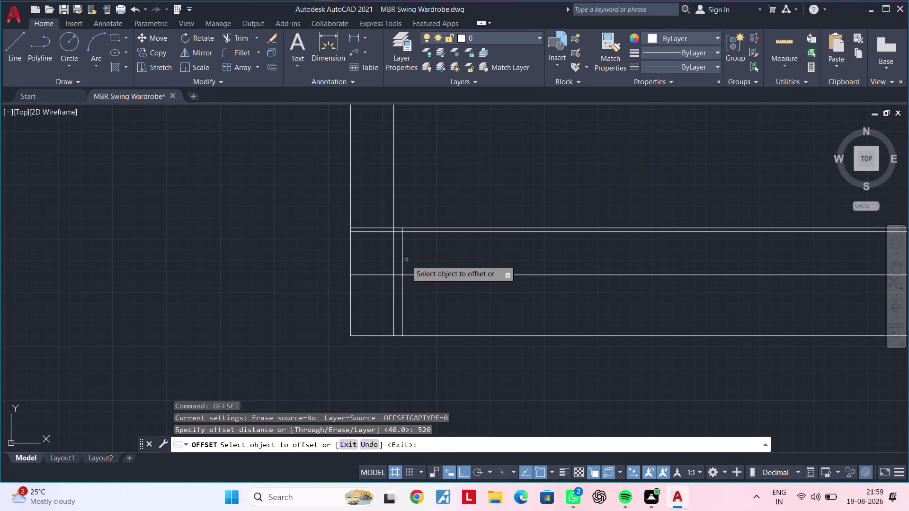
click(401, 263)
click(539, 263)
middle_drag(546, 266, 388, 266)
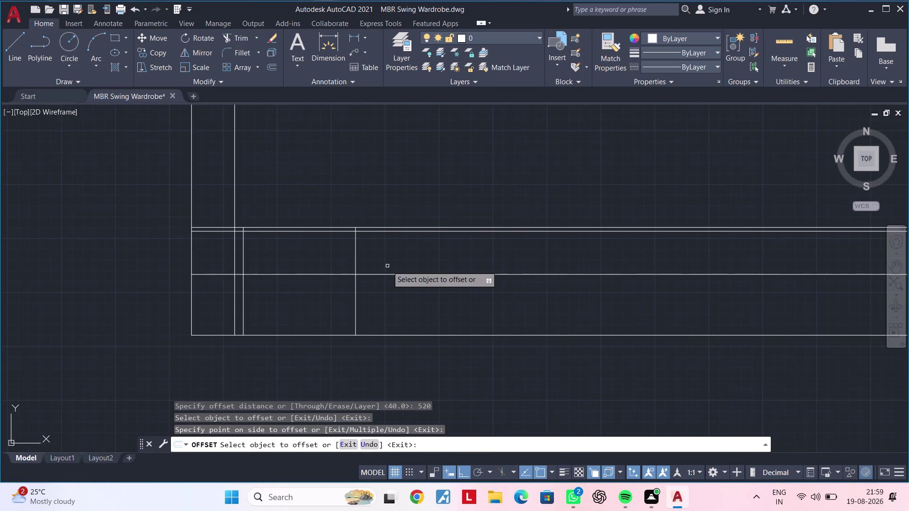
key(space)
Offset the newest vertical line another 520 units to the right.
key(space)
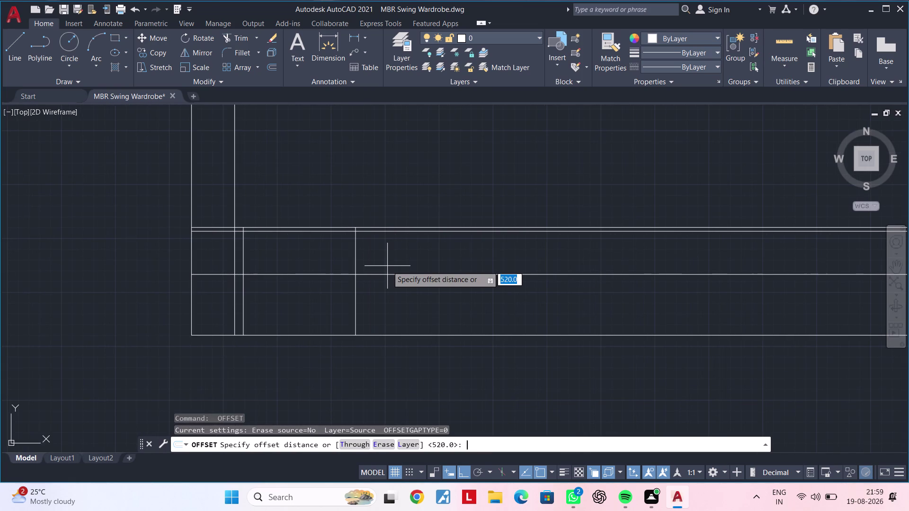
text(520)
key(Return)
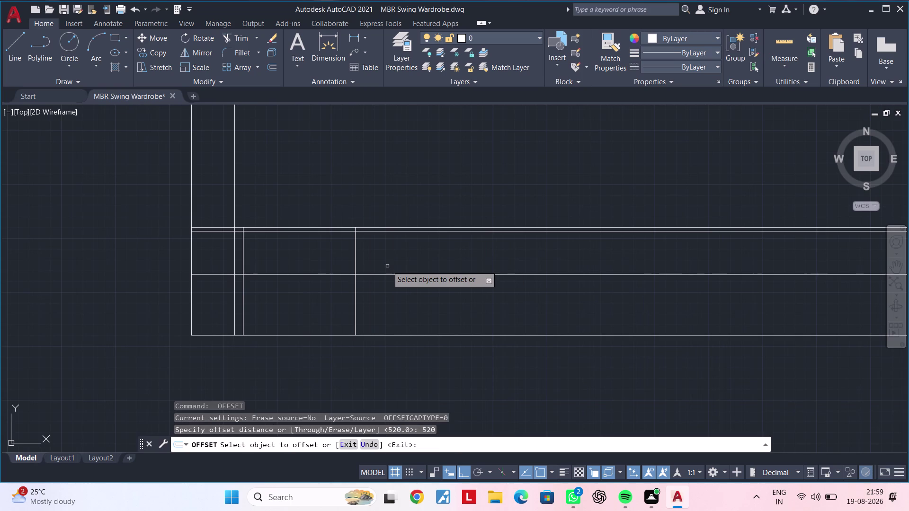
click(355, 255)
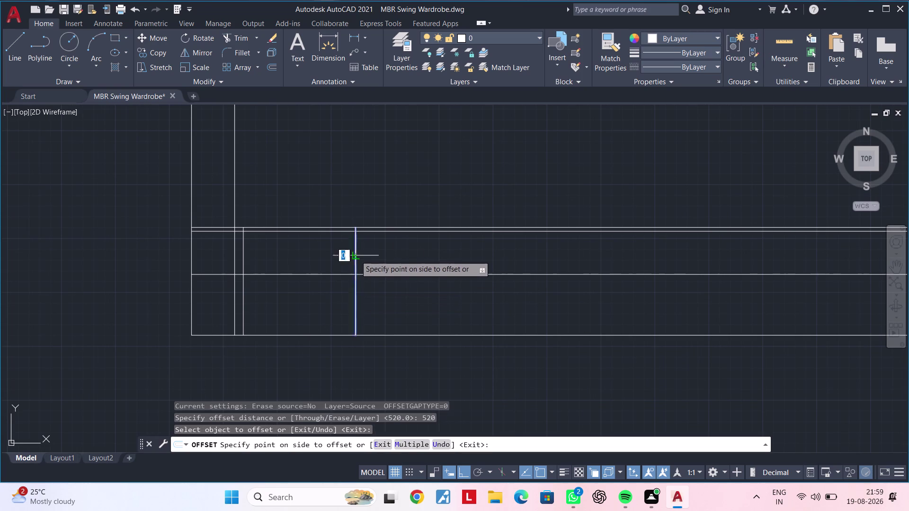
click(526, 262)
key(Escape)
key(Escape)
middle_drag(526, 262, 450, 265)
key(Escape)
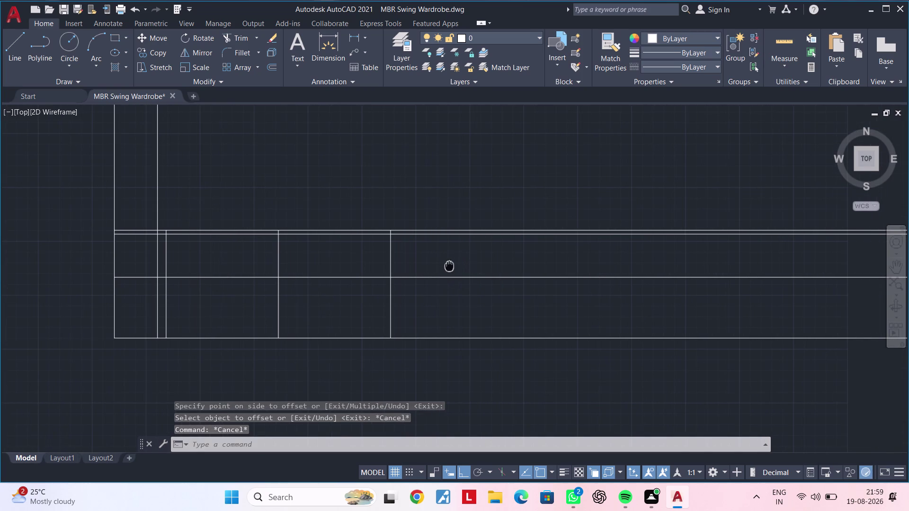
middle_drag(450, 265, 450, 265)
key(Escape)
key(Escape)
key(Escape)
key(Escape)
key(Escape)
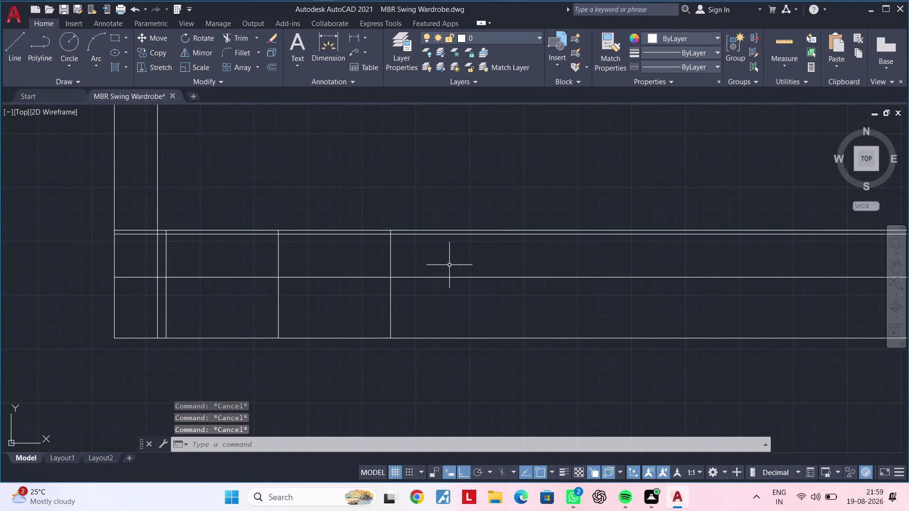
key(Escape)
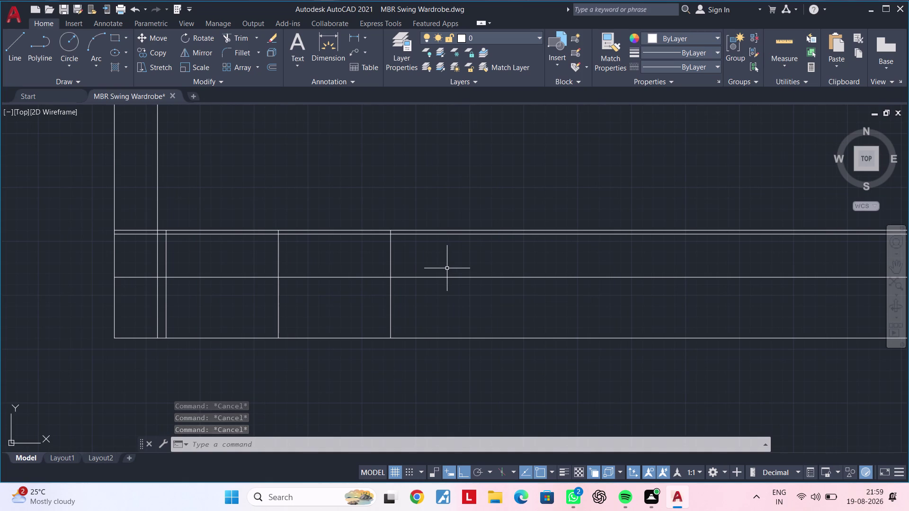
middle_drag(444, 269, 385, 272)
key(Escape)
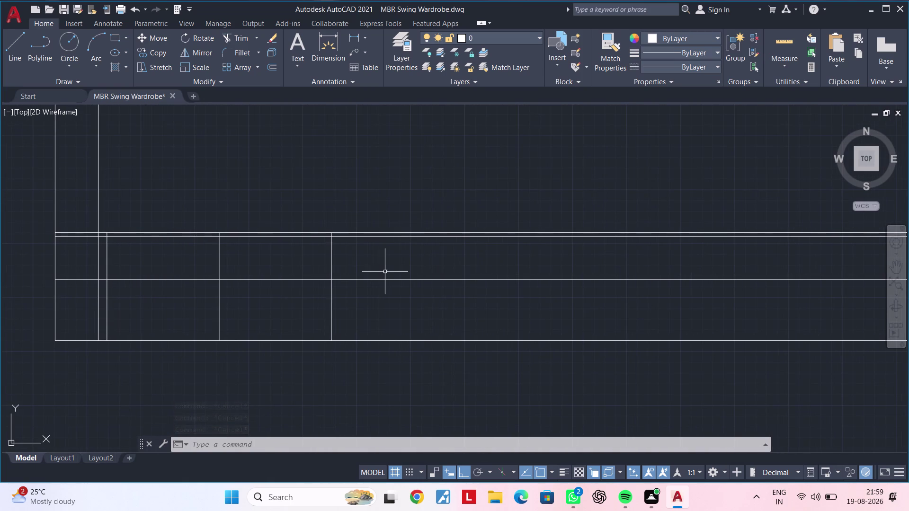
key(Escape)
Fence-trim the overhanging line ends along the strip's lower edge with TR.
text(tr)
key(space)
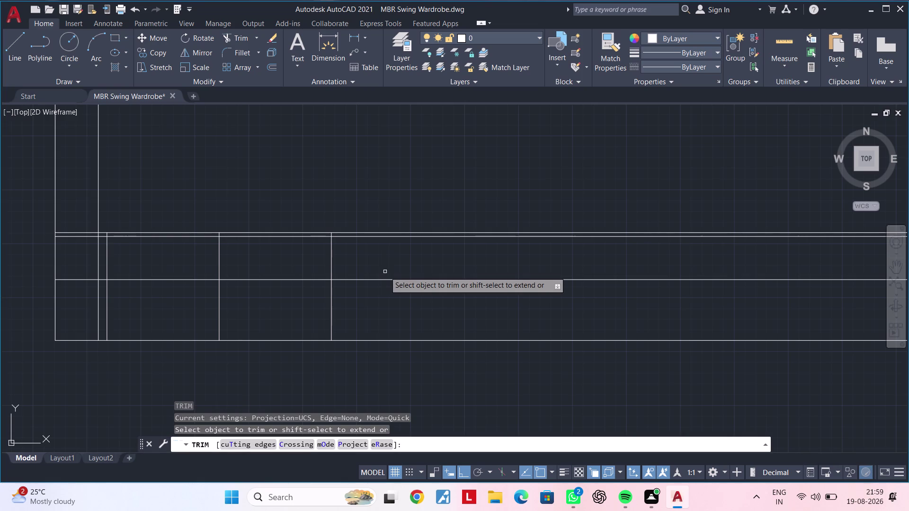
click(195, 312)
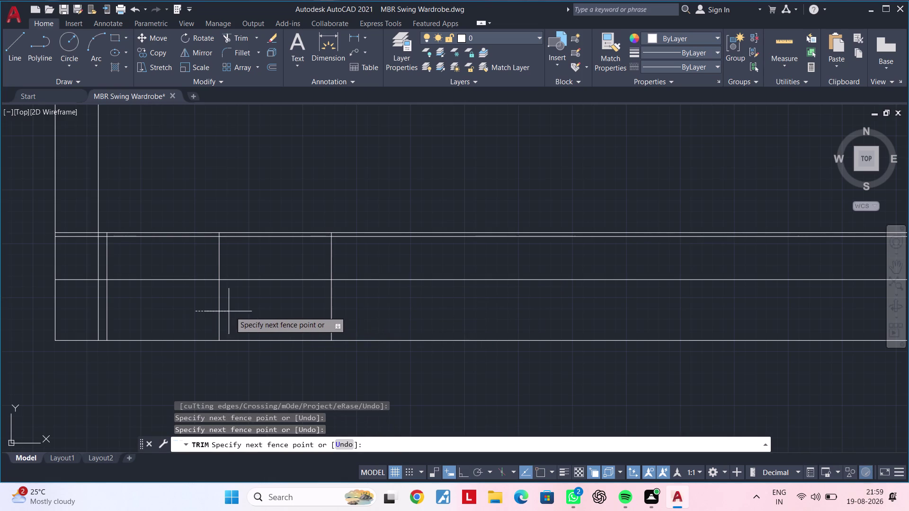
click(340, 312)
click(371, 303)
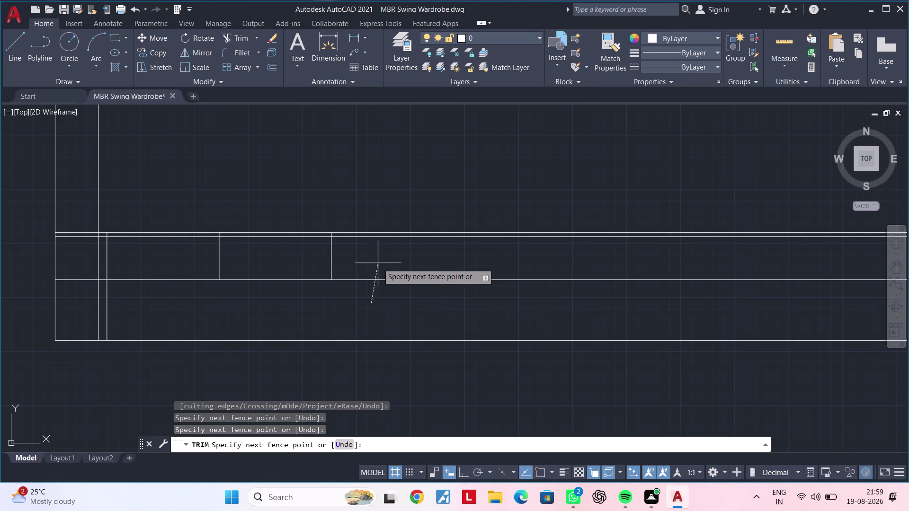
click(376, 218)
middle_drag(370, 227, 566, 267)
middle_drag(462, 330, 529, 316)
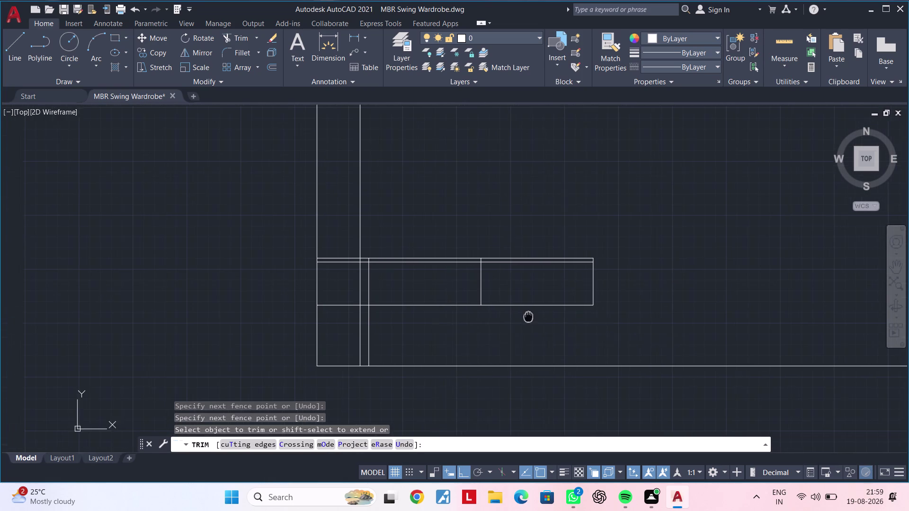
middle_drag(530, 316, 531, 316)
scroll(up, 3)
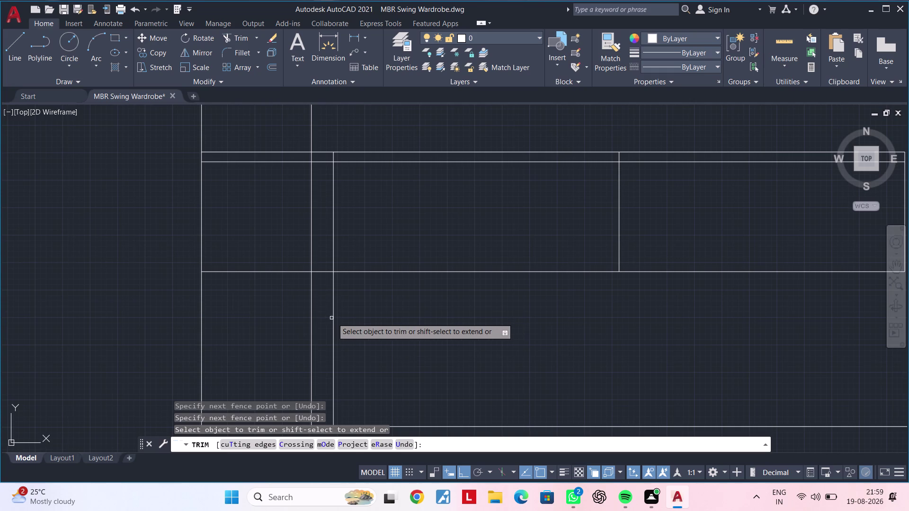
Trim the remaining excess segments with a second fence so the strip closes.
click(333, 318)
middle_drag(344, 318, 423, 321)
click(343, 324)
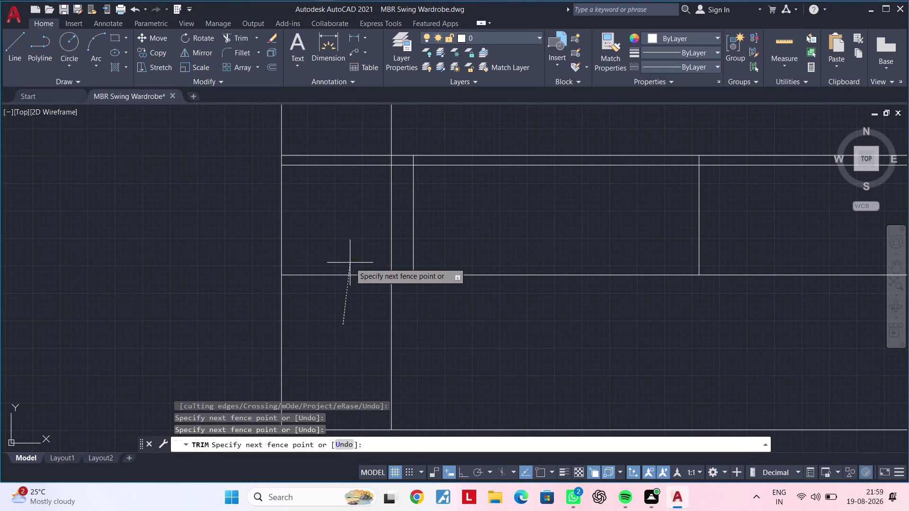
click(352, 247)
middle_drag(351, 240, 351, 331)
click(348, 330)
drag(347, 330, 347, 322)
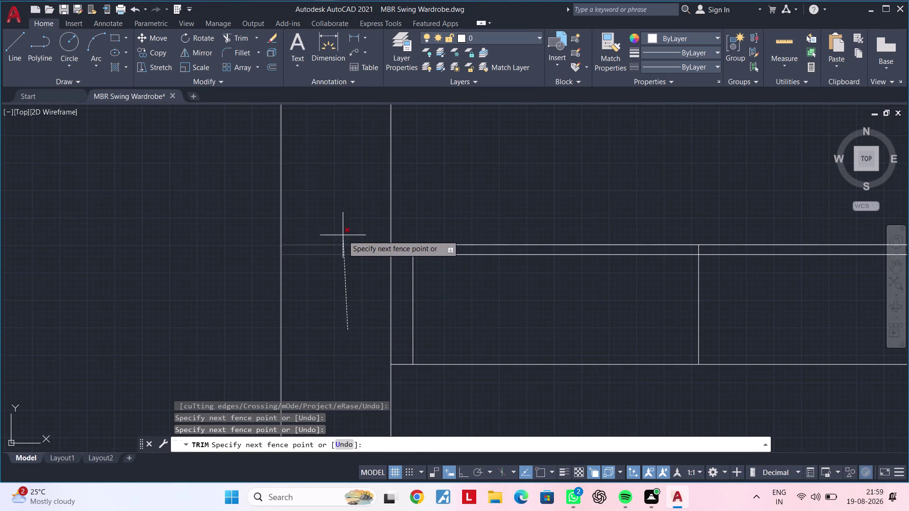
click(343, 232)
scroll(down, 3)
key(Escape)
key(Escape)
middle_drag(417, 298, 401, 323)
key(Escape)
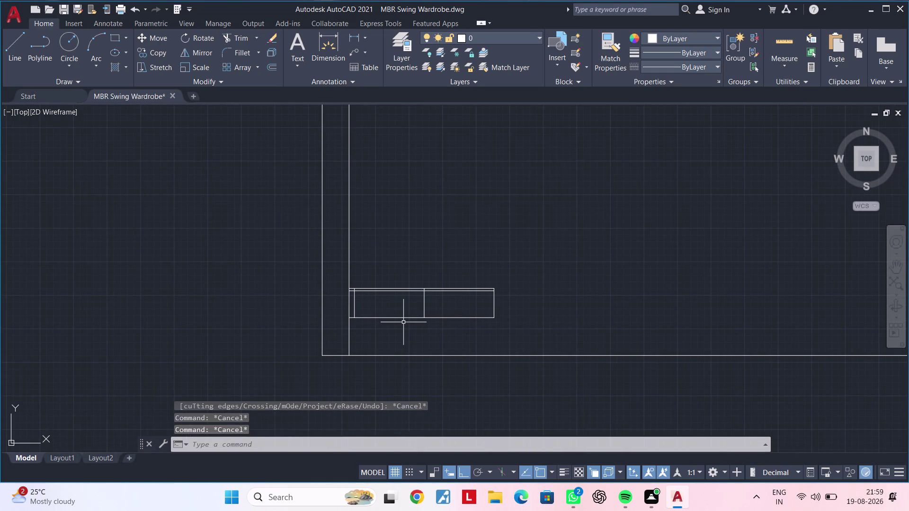
key(Escape)
key(Escape)
key(Escape)
key(Escape)
key(Escape)
key(Escape)
key(Escape)
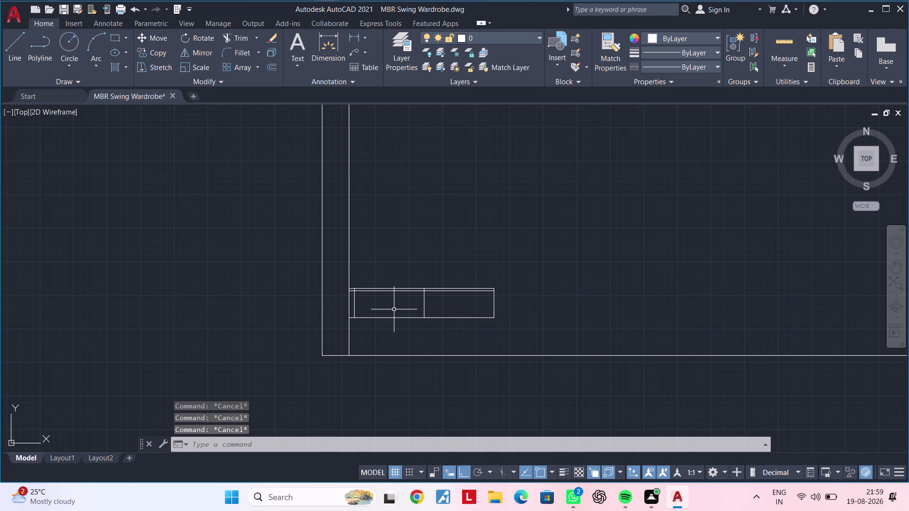
middle_drag(394, 309, 419, 302)
key(Escape)
key(Escape)
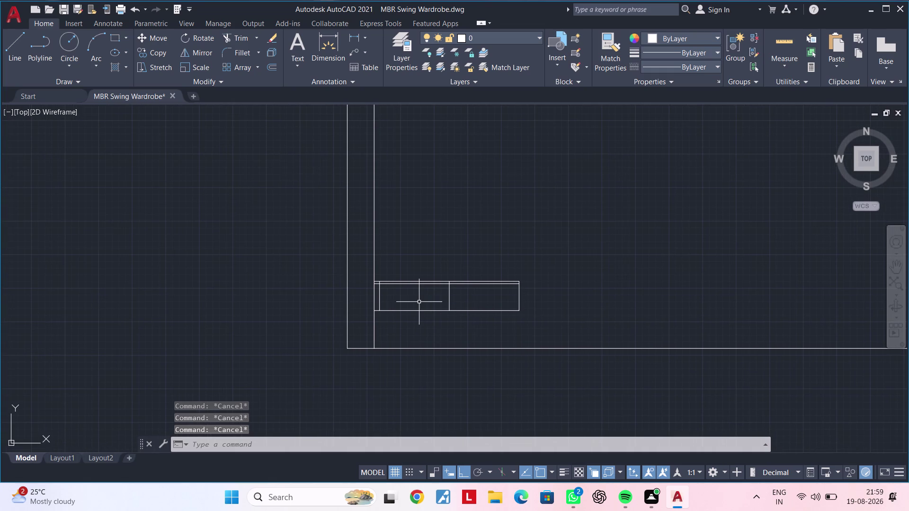
key(Escape)
key(Escape)
key(Escape)
key(Escape)
key(Escape)
key(Escape)
text(of 16)
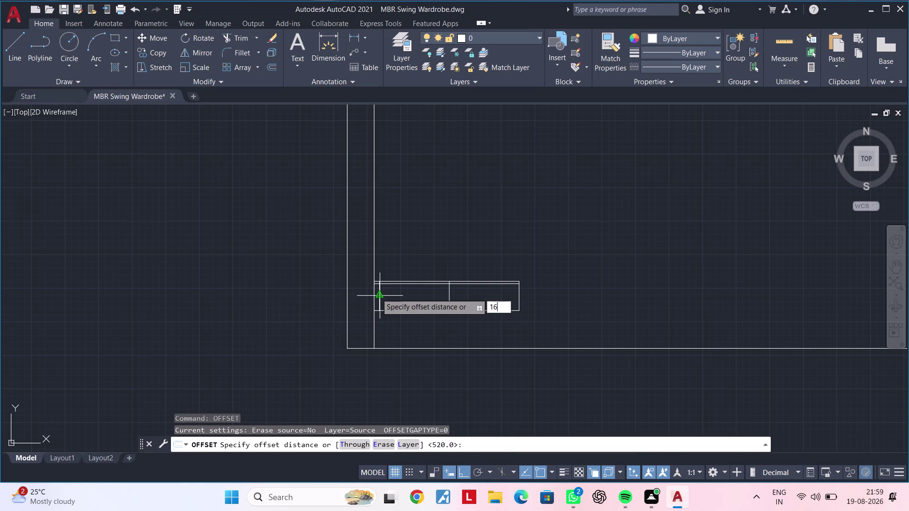
text(00)
key(Return)
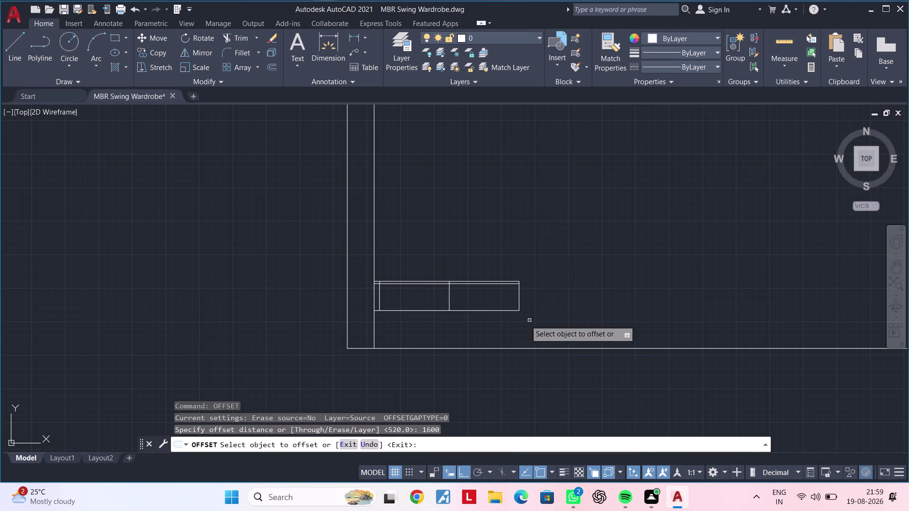
scroll(up, 3)
click(382, 263)
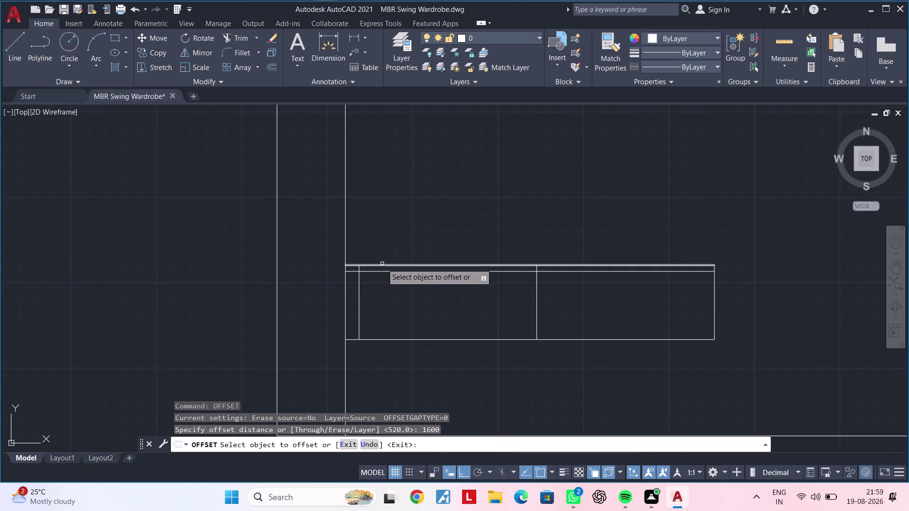
scroll(down, 3)
scroll(down, 3)
middle_drag(413, 168, 408, 349)
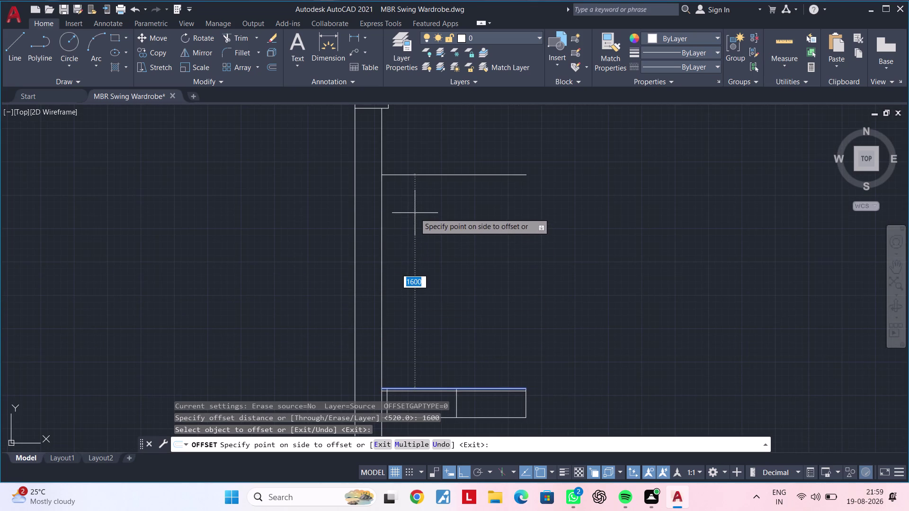
click(415, 213)
key(Escape)
key(Escape)
key(Escape)
key(Escape)
middle_drag(415, 211, 413, 212)
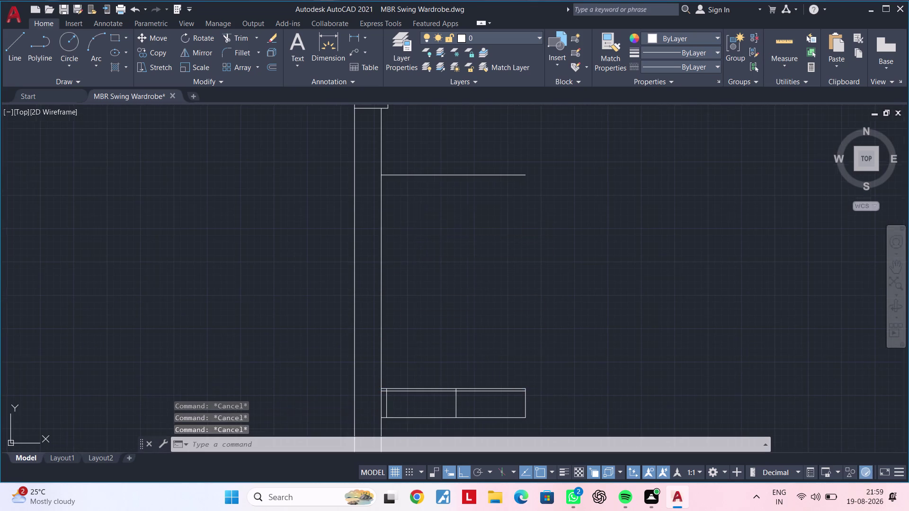
middle_drag(413, 212, 397, 218)
key(Escape)
middle_drag(397, 216, 413, 183)
key(Escape)
key(Escape)
key(Escape)
key(Escape)
key(Escape)
key(Escape)
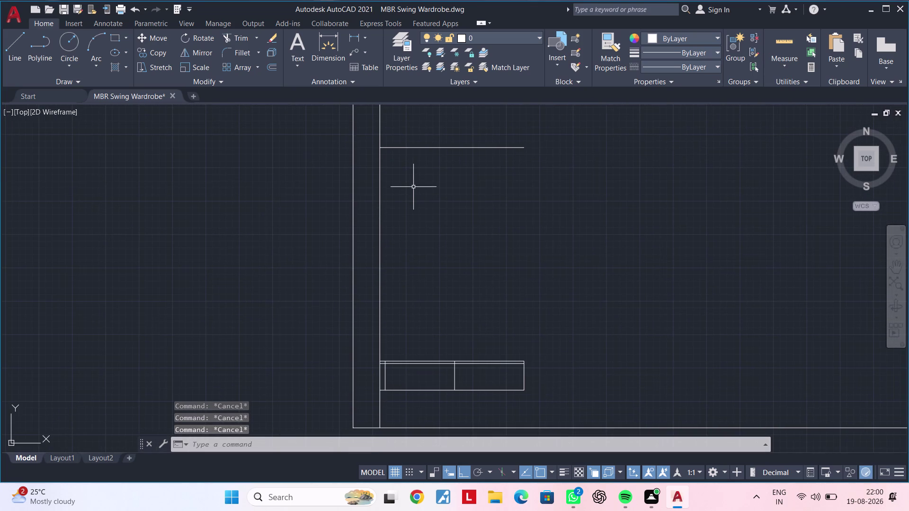
Draw an 800-radius circle centred on the panel edge, reaching the panel corner.
text(c)
key(space)
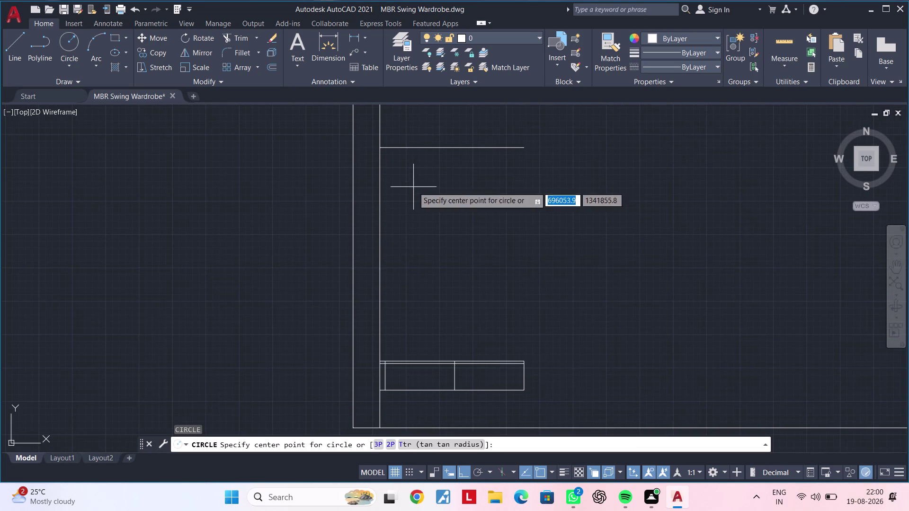
click(381, 257)
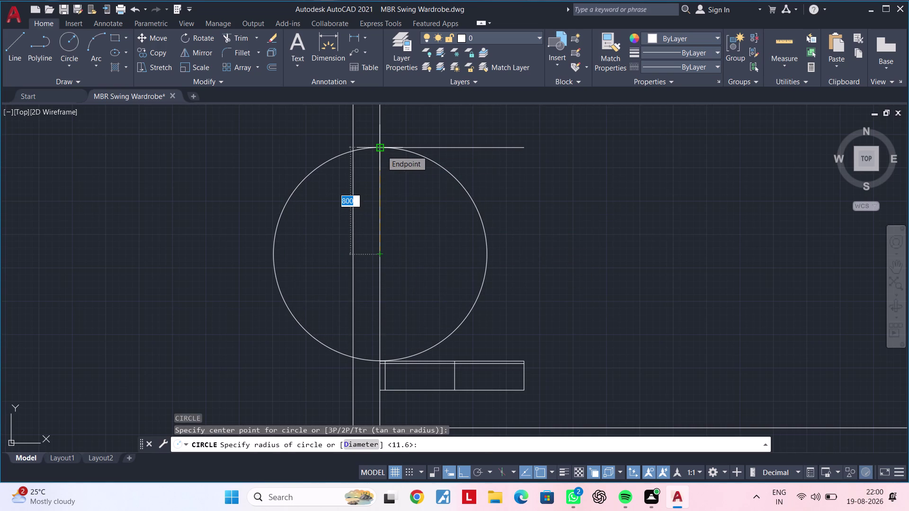
scroll(up, 3)
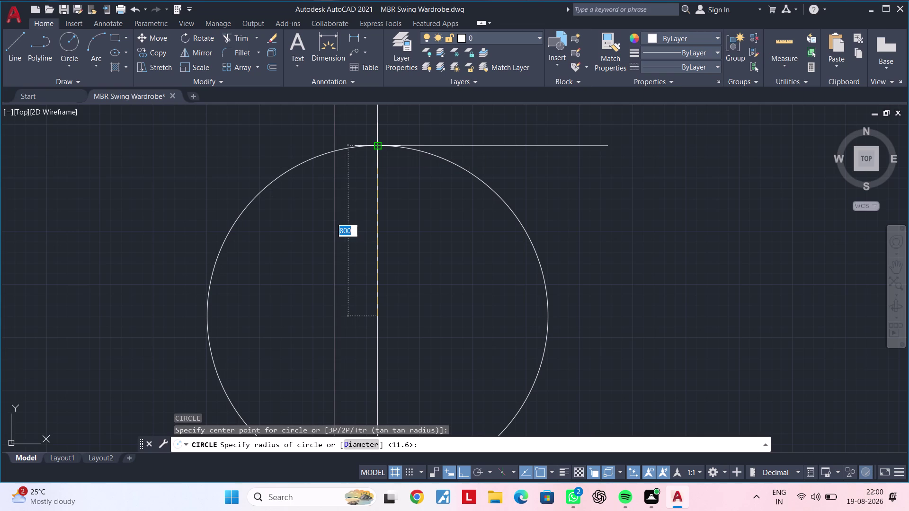
click(375, 147)
key(Escape)
middle_drag(397, 216, 420, 210)
key(Escape)
key(Escape)
key(Escape)
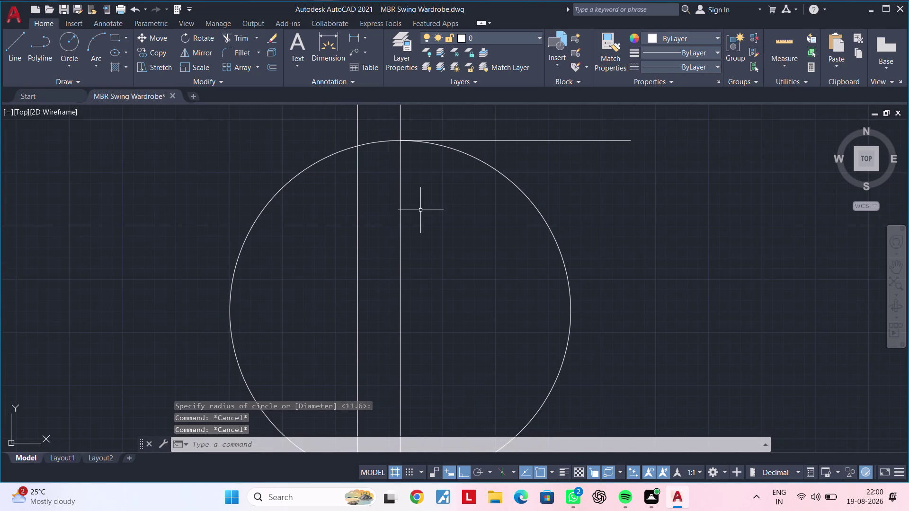
Trim the circle's left half, the drawer overlap and the crossing horizontal line into a swing arc.
text(tr)
key(space)
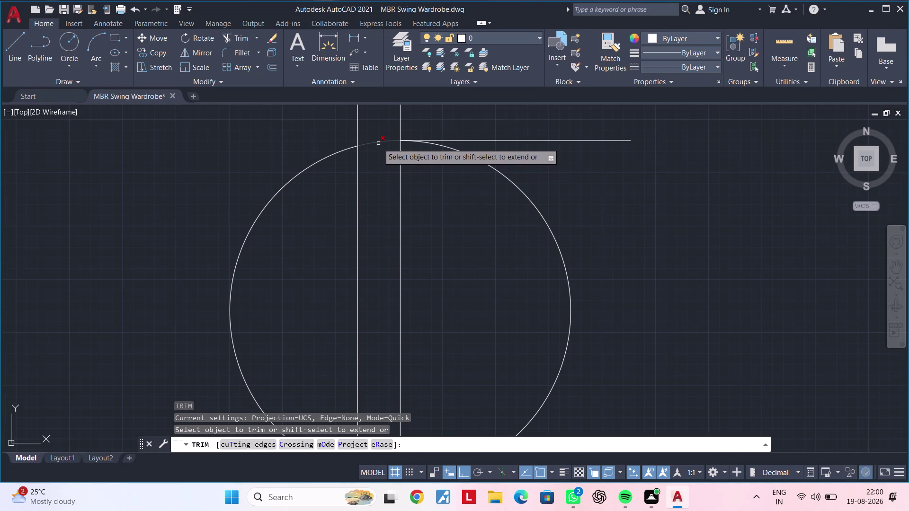
click(378, 143)
click(336, 156)
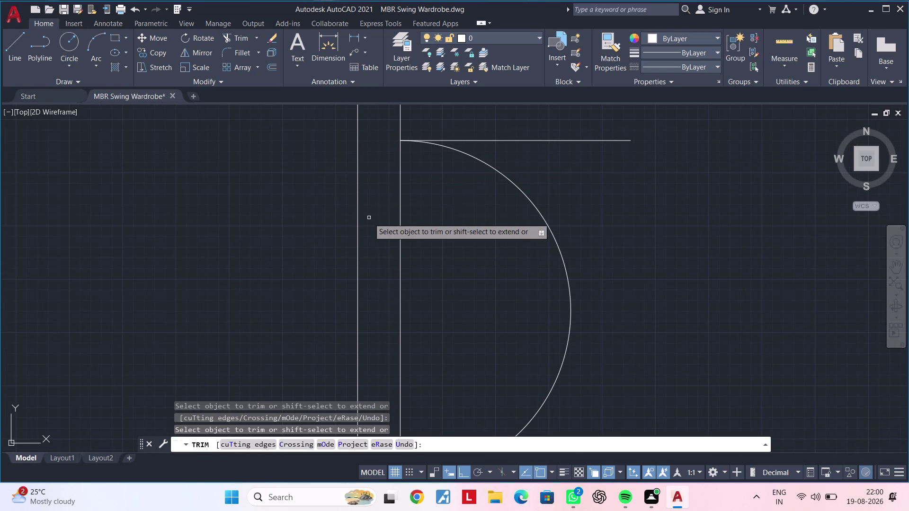
scroll(down, 3)
middle_drag(378, 204, 416, 103)
scroll(up, 3)
click(420, 286)
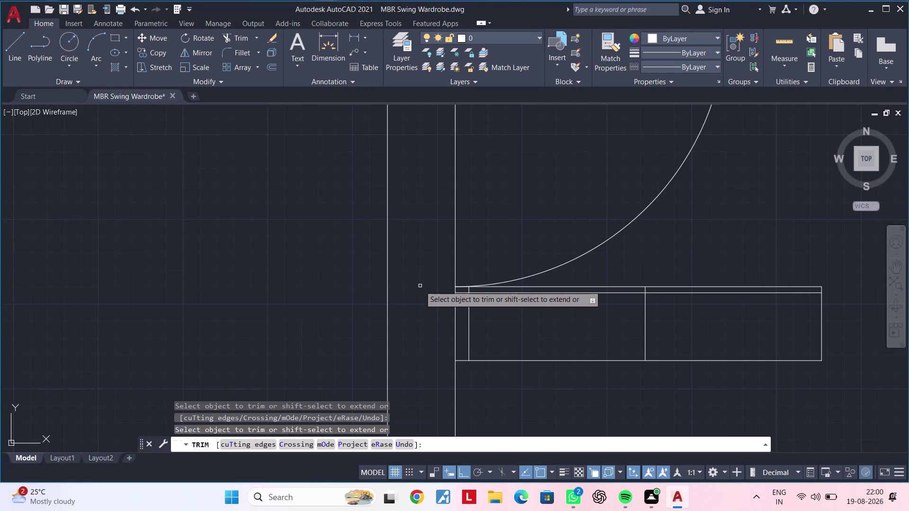
scroll(down, 3)
middle_drag(507, 224, 493, 288)
middle_drag(488, 278, 468, 304)
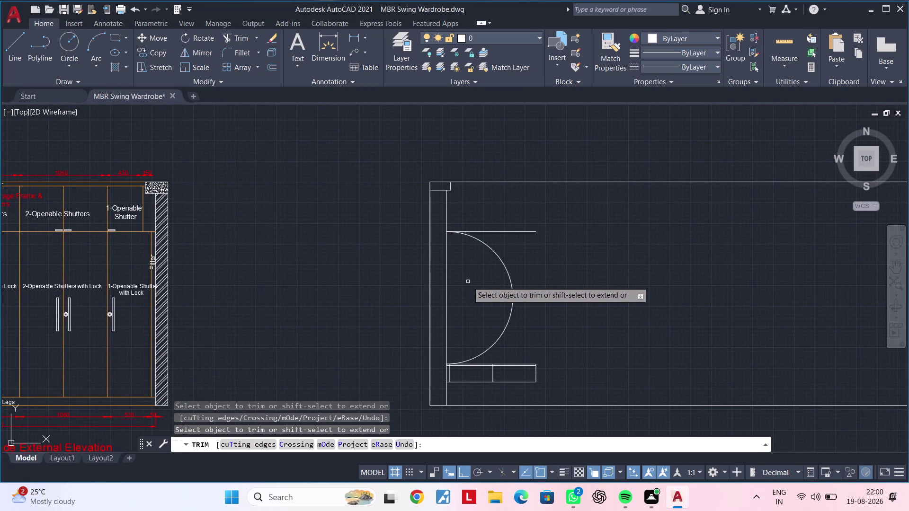
click(499, 232)
middle_drag(580, 262, 533, 248)
key(Escape)
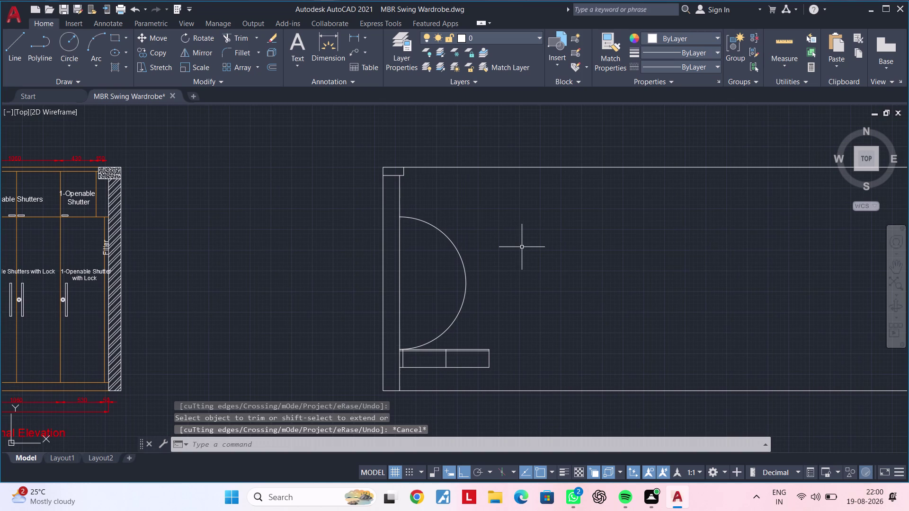
key(Escape)
key(Escape)
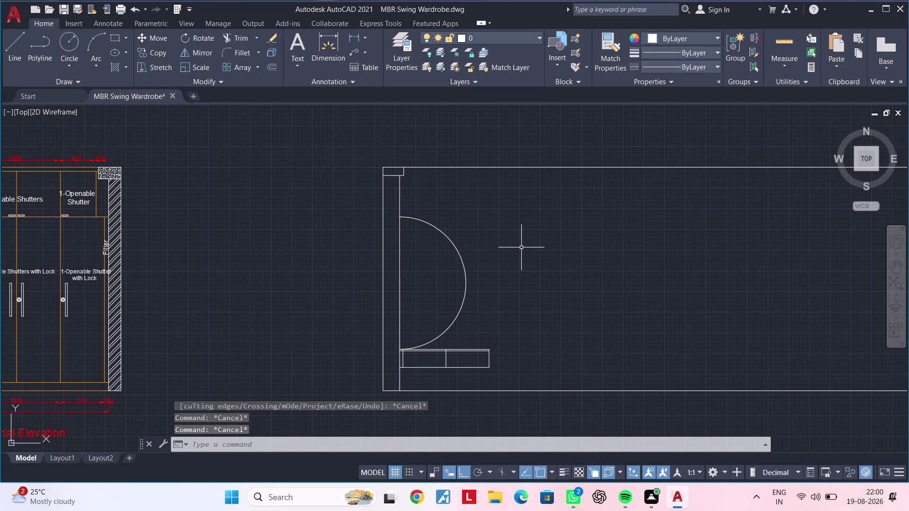
key(Escape)
key(Escape)
key(Escape)
middle_drag(501, 310, 466, 307)
key(Escape)
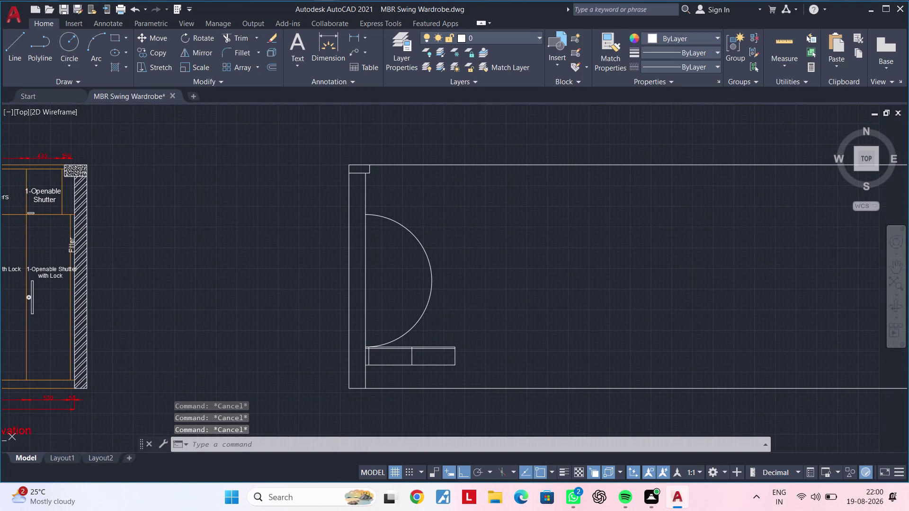
key(Escape)
Start a vertical construction line with XL V.
text(x)
text(l v)
key(space)
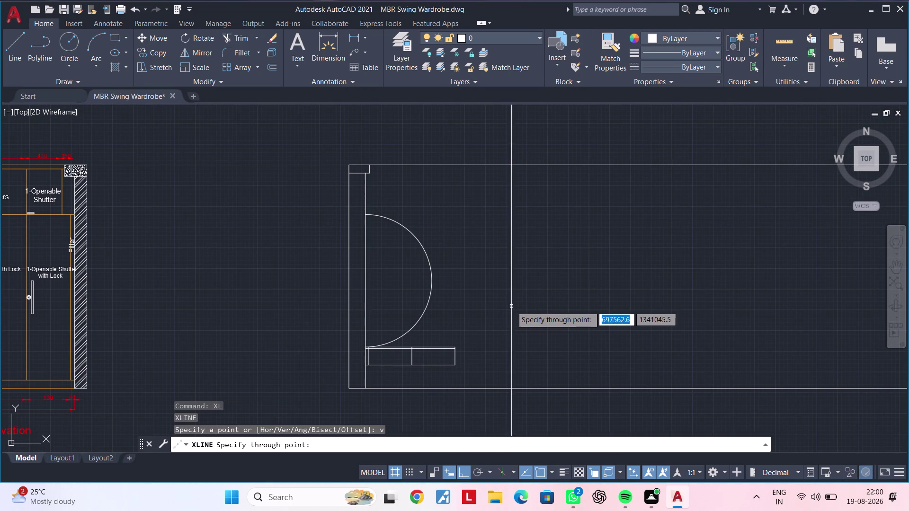
Place the vertical construction line to the right of the swing arc.
click(523, 304)
key(Escape)
key(Escape)
key(Escape)
key(Escape)
key(Escape)
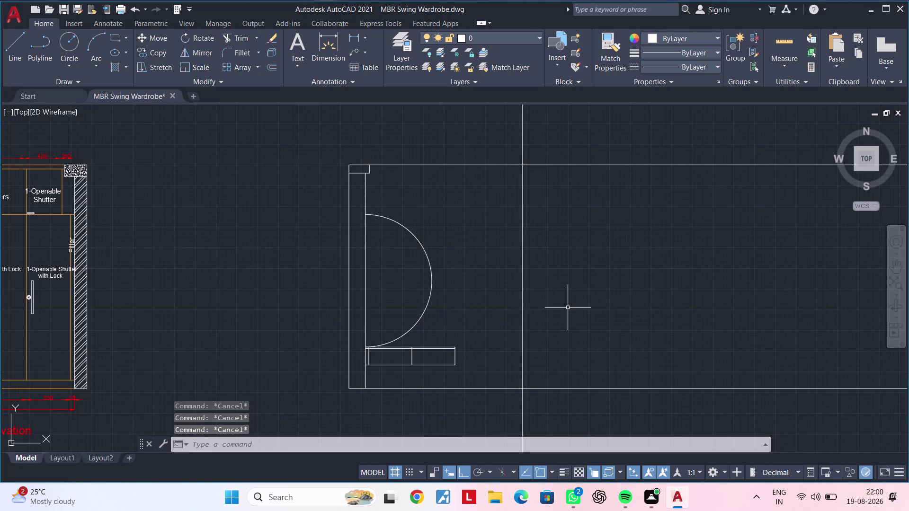
Fence-trim the construction line and top edge overhanging at the plan's top.
text(tr)
key(space)
drag(498, 144, 499, 144)
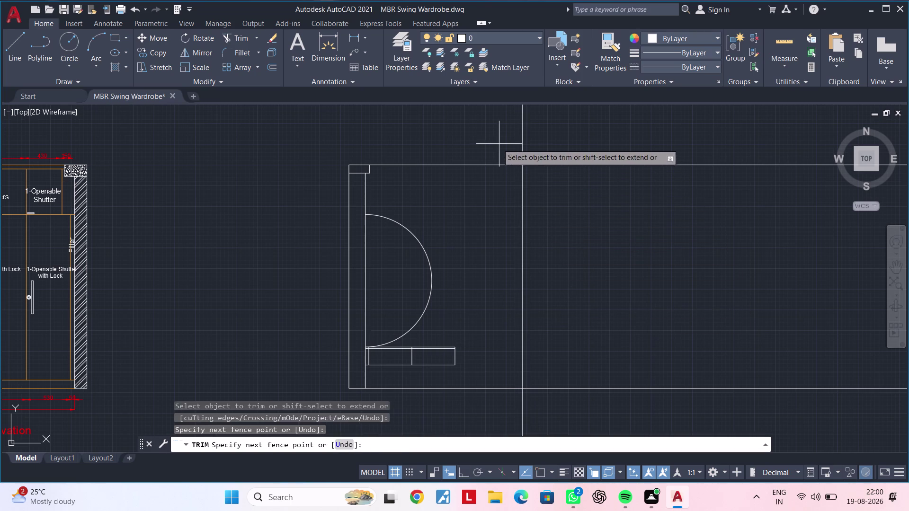
drag(498, 144, 502, 143)
drag(553, 164, 554, 181)
drag(556, 179, 562, 156)
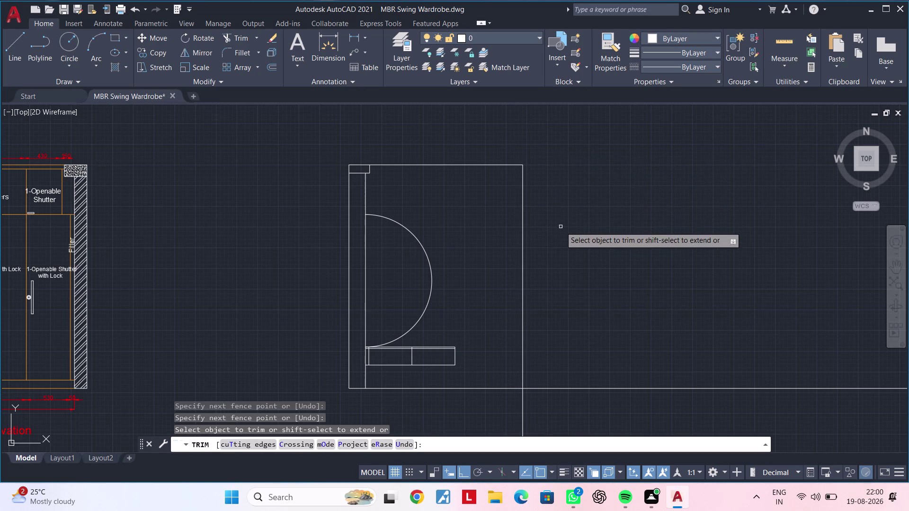
Trim the overhangs at the bottom edge so the outline closes into a rectangle.
middle_drag(562, 243, 576, 202)
drag(562, 327, 559, 346)
drag(528, 379, 565, 348)
click(567, 346)
drag(569, 344, 569, 341)
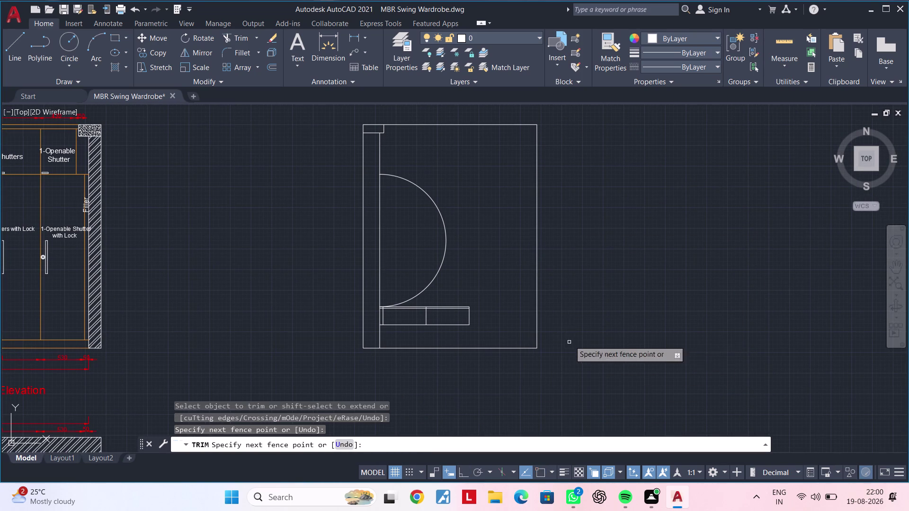
drag(569, 342, 570, 338)
middle_drag(593, 323, 609, 316)
middle_drag(517, 261, 588, 292)
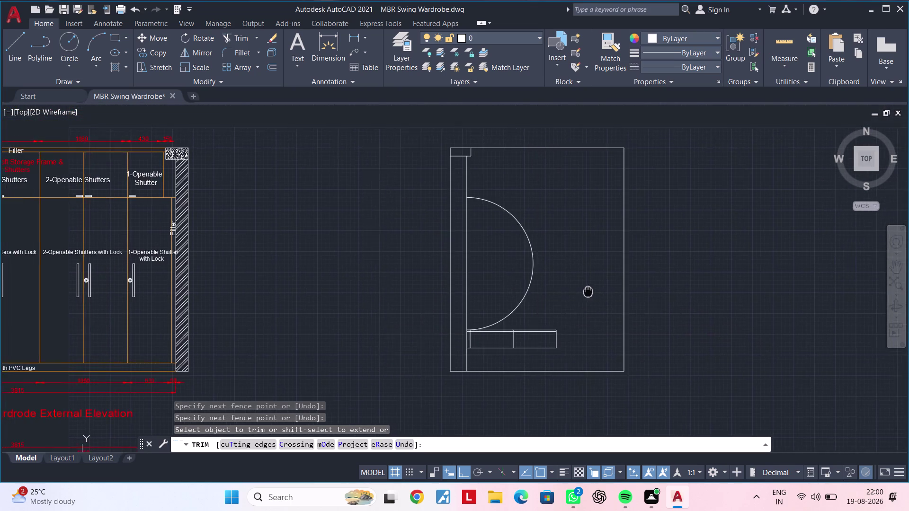
middle_drag(588, 291, 602, 289)
scroll(up, 3)
middle_drag(554, 300, 619, 271)
scroll(up, 3)
key(Escape)
key(Escape)
key(Escape)
key(Escape)
key(Escape)
key(Escape)
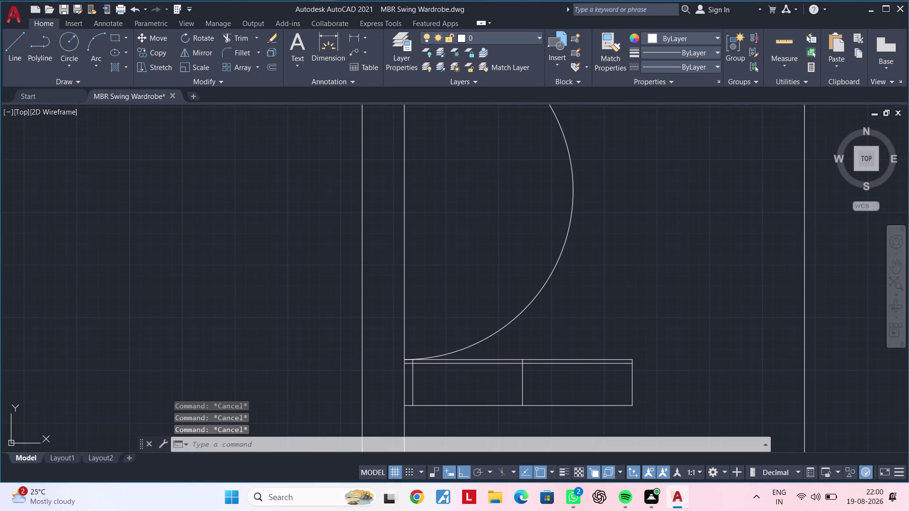
Pan and zoom to inspect the arc, drawer unit and top corner of the plan.
middle_drag(641, 376, 729, 296)
middle_drag(659, 301, 652, 388)
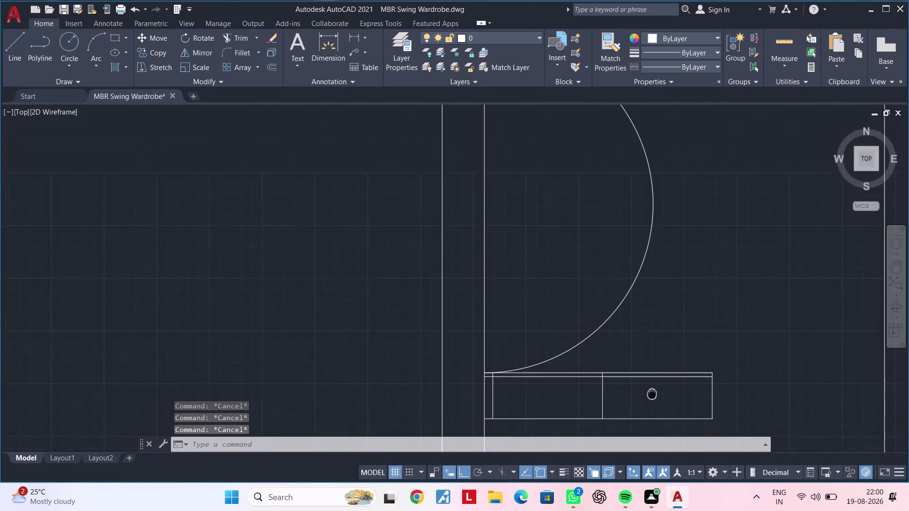
middle_drag(652, 389, 652, 410)
middle_drag(660, 351, 641, 403)
scroll(down, 3)
middle_drag(656, 360, 632, 375)
key(Escape)
key(Escape)
key(Escape)
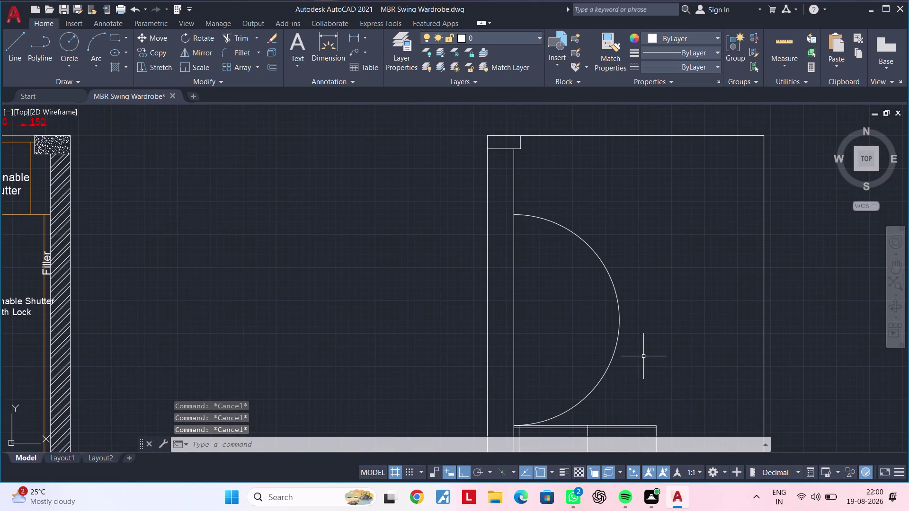
key(Escape)
scroll(up, 3)
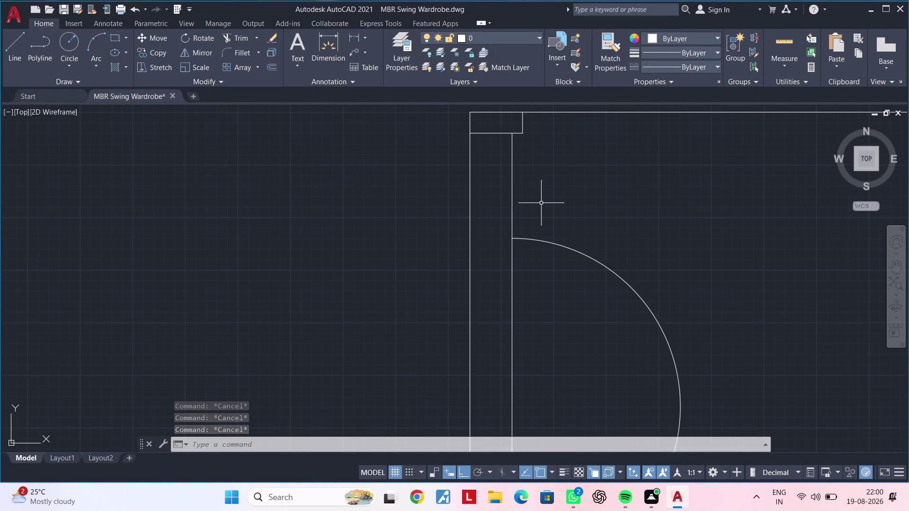
middle_drag(587, 301, 587, 301)
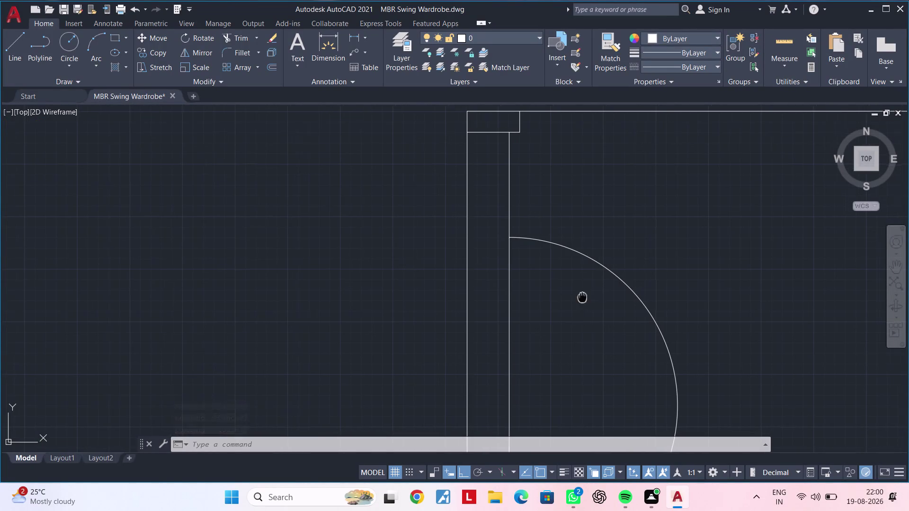
middle_drag(587, 301, 524, 146)
scroll(down, 3)
middle_drag(512, 213, 533, 191)
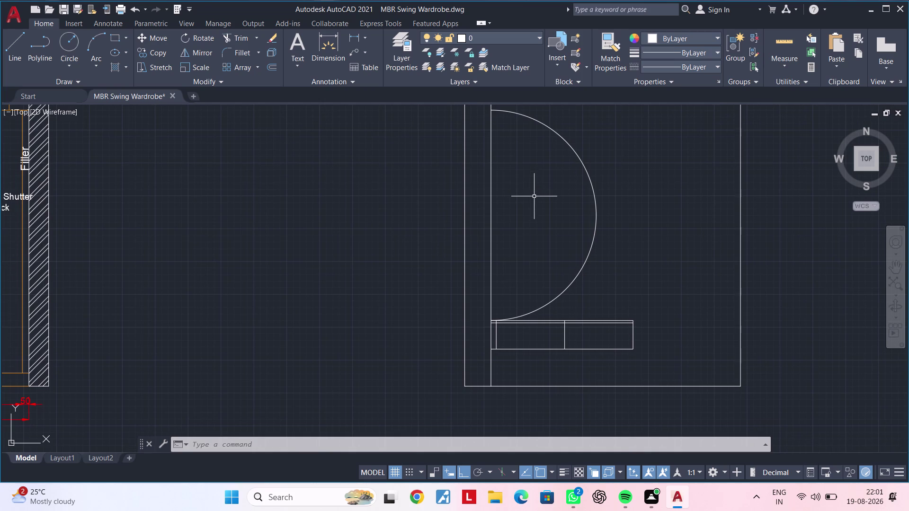
Hatch the narrow panel strip to the left of the swing arc.
text(h)
key(space)
click(481, 251)
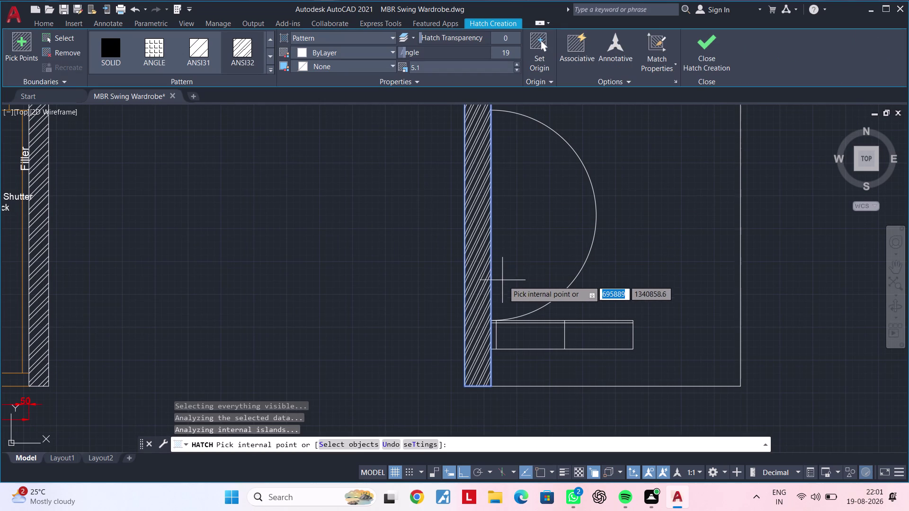
key(Escape)
middle_drag(512, 234, 499, 383)
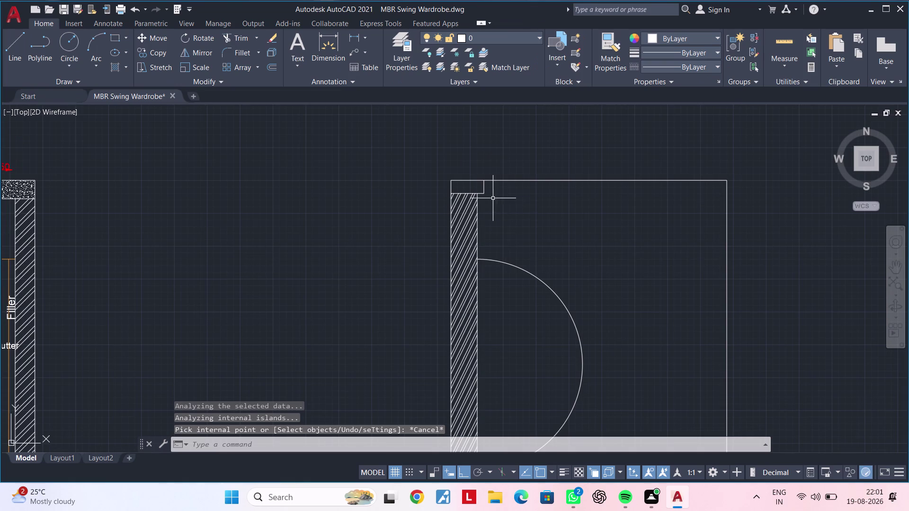
scroll(up, 3)
scroll(up, 3)
key(Escape)
key(Escape)
key(Escape)
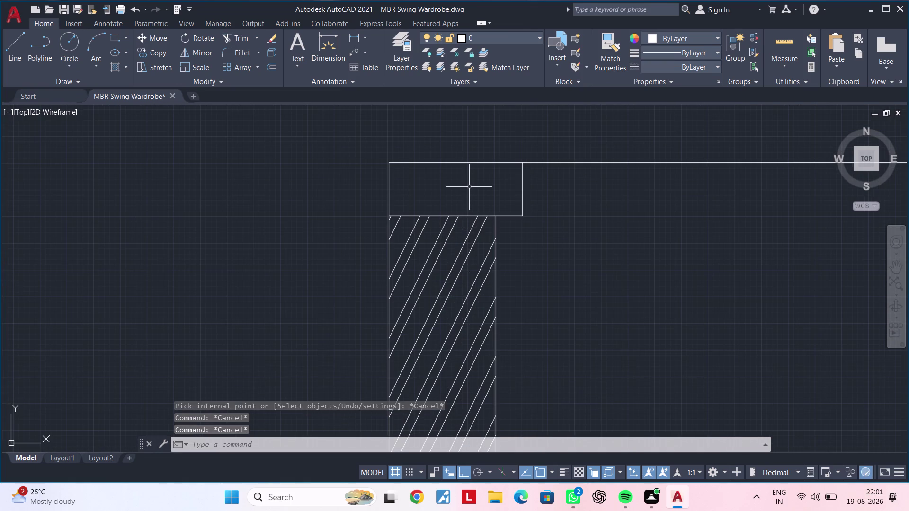
Try hatching the small corner box with a browsed pattern and scale, then cancel.
text(h)
key(space)
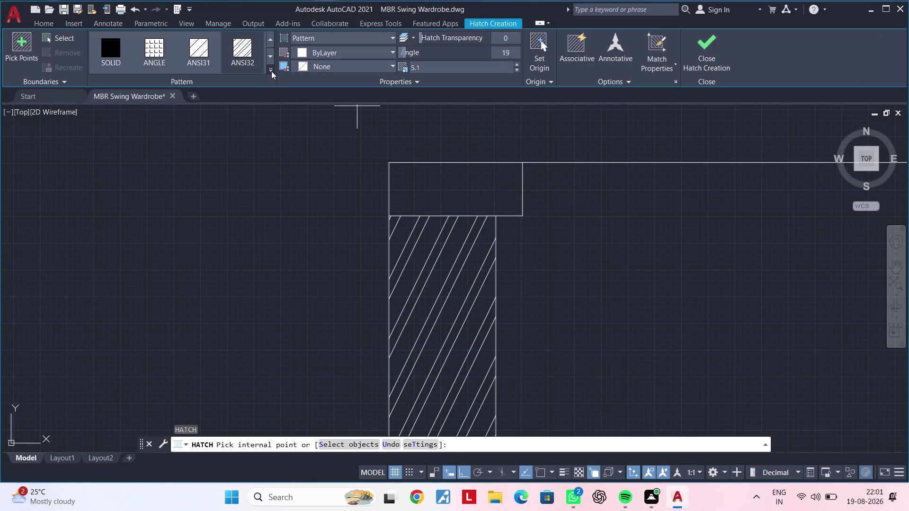
click(272, 71)
click(241, 175)
click(461, 188)
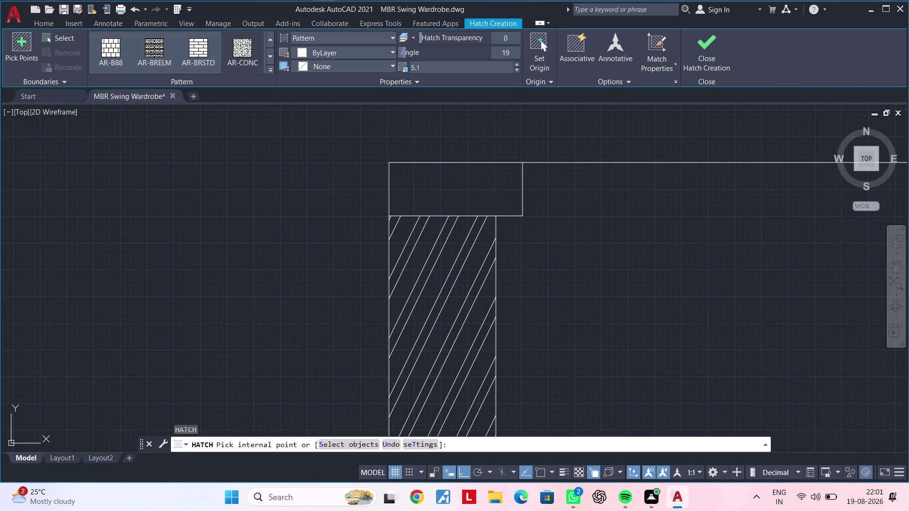
triple_click(516, 63)
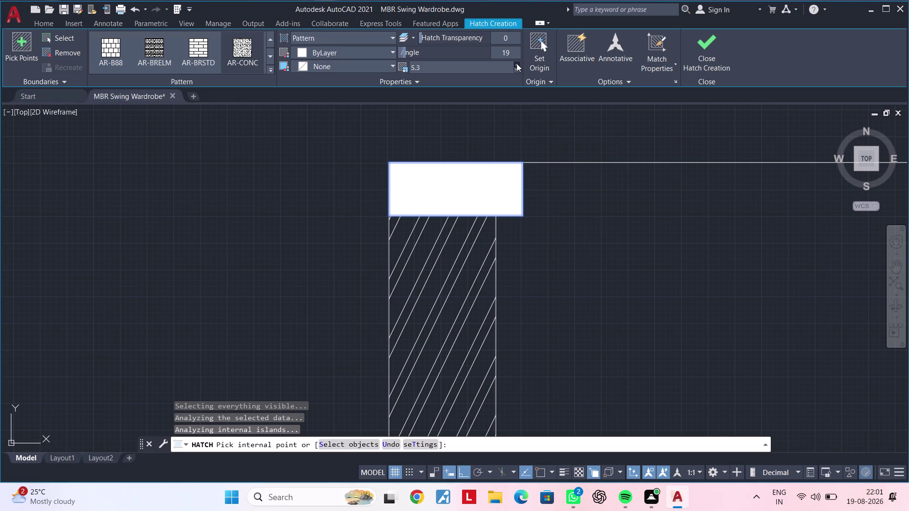
double_click(516, 63)
triple_click(517, 64)
double_click(516, 64)
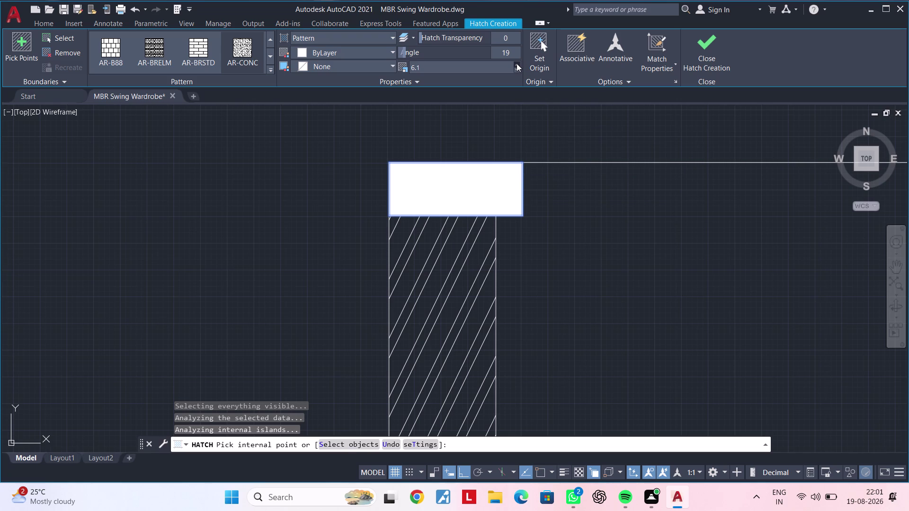
double_click(517, 71)
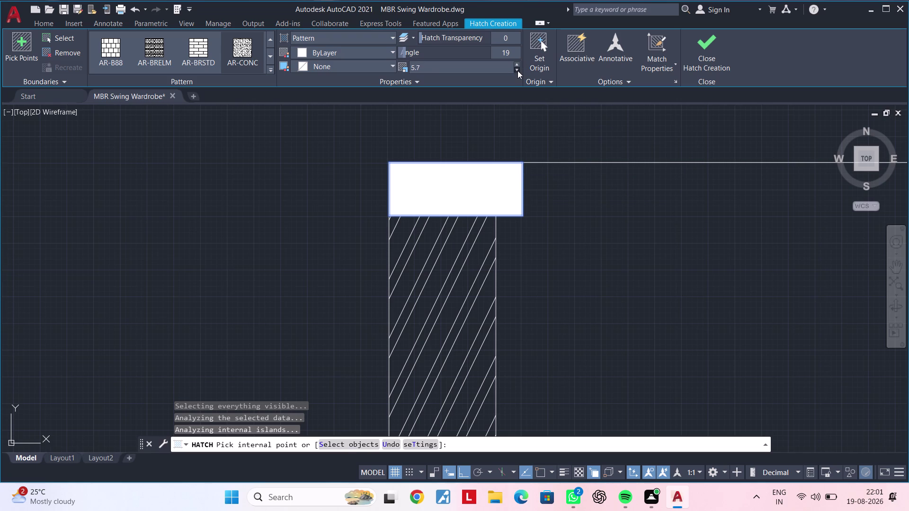
click(517, 70)
click(530, 250)
key(Escape)
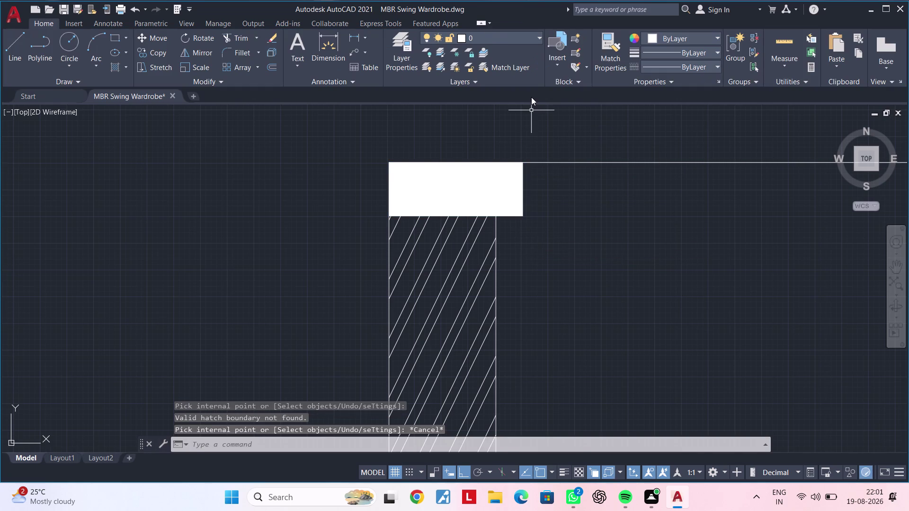
Send all hatches behind other objects with HB.
key(h)
text(b)
key(space)
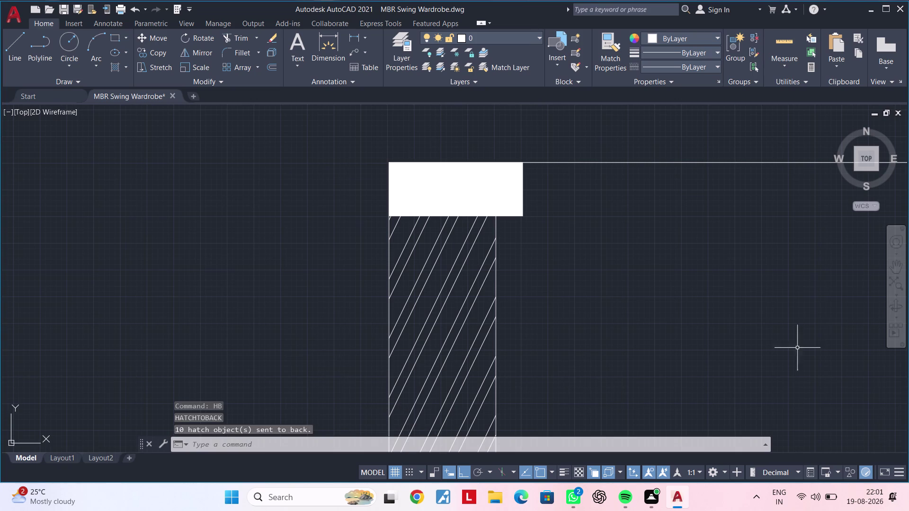
Attempt another hatch with a lowered scale, then cancel it.
key(Escape)
key(Escape)
key(h)
key(space)
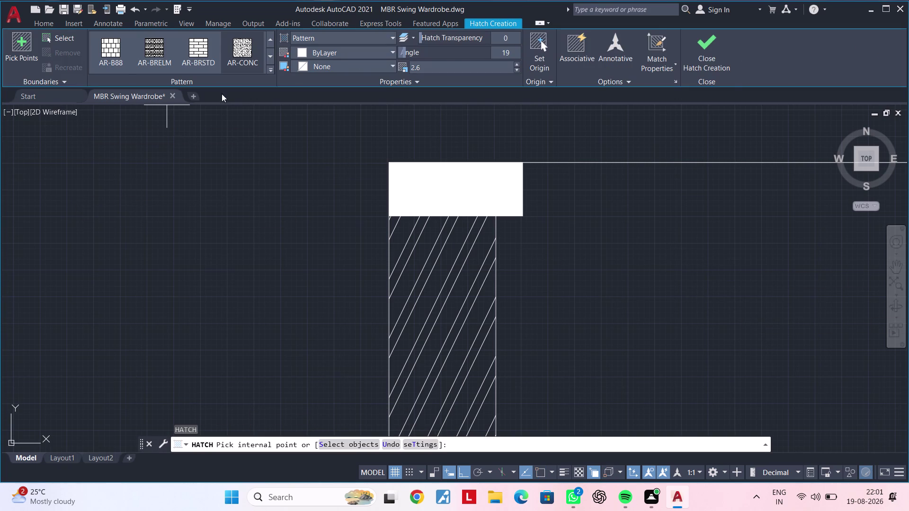
click(517, 74)
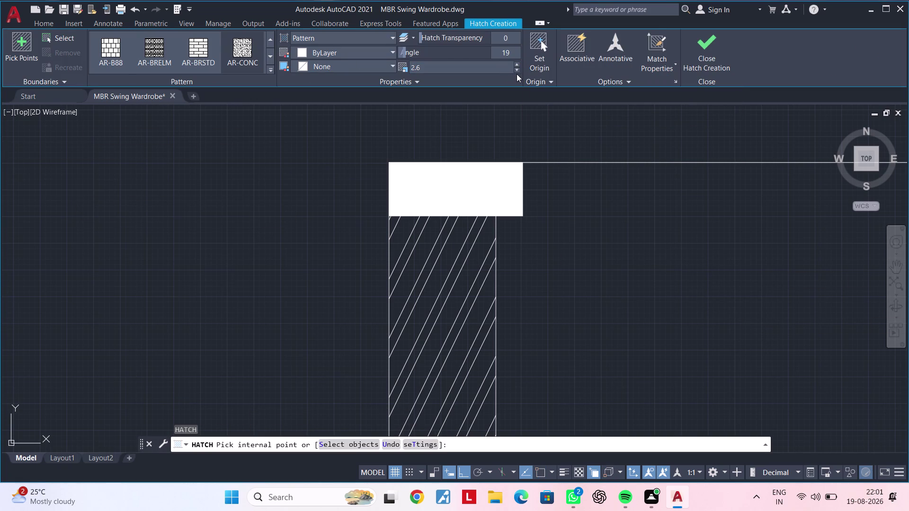
click(516, 74)
click(516, 71)
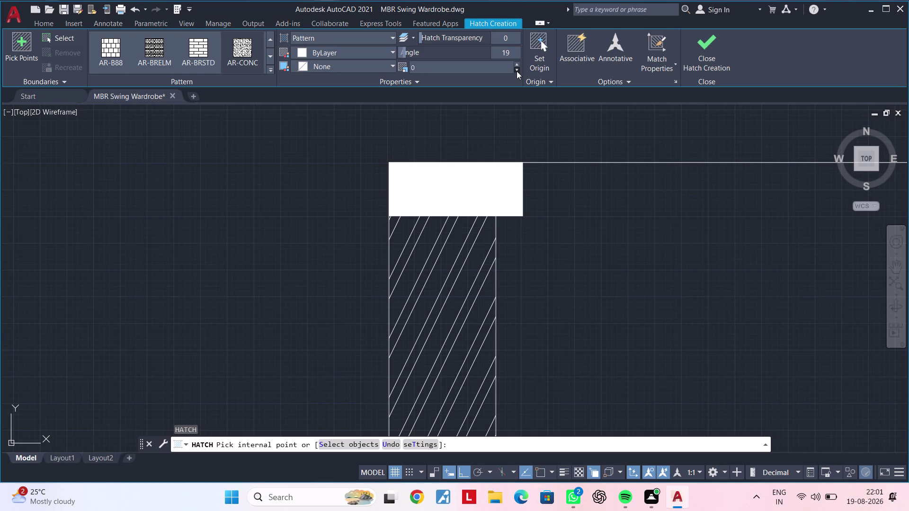
triple_click(516, 71)
click(599, 270)
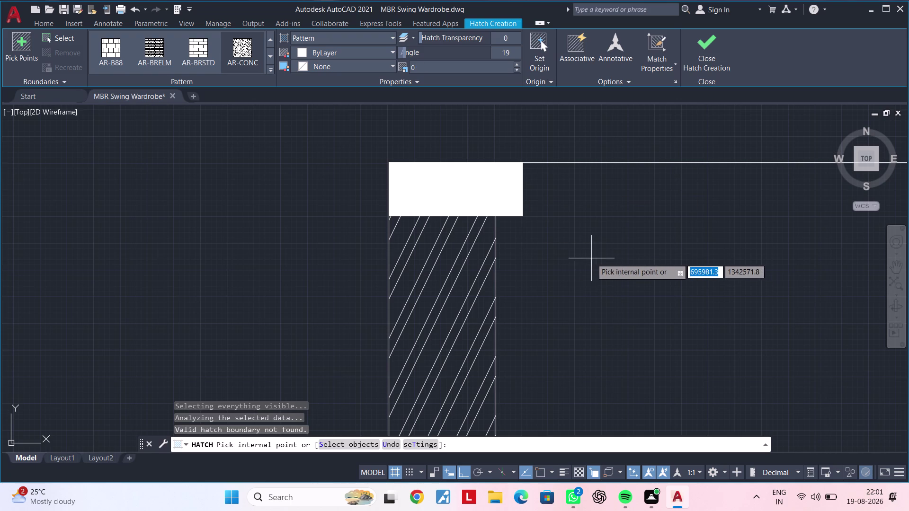
key(Escape)
key(Escape)
key(Escape)
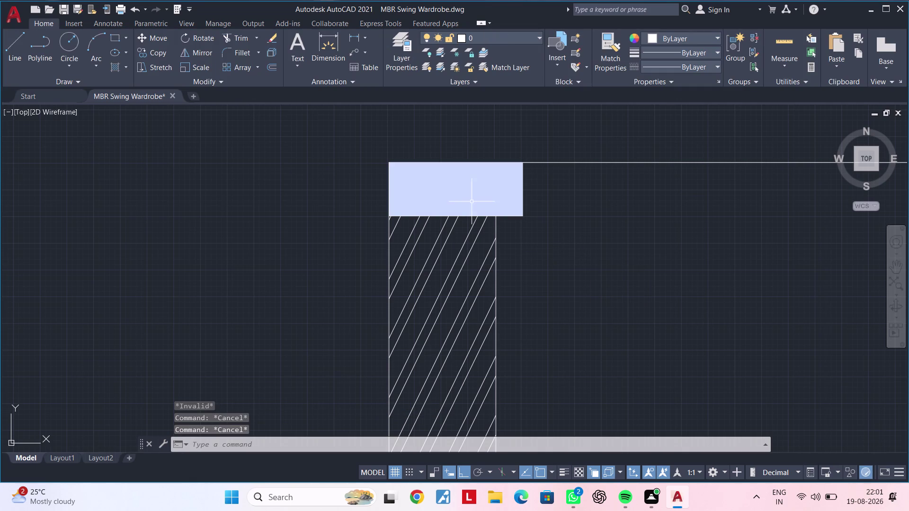
Replace the top rectangle's solid white fill with an AR-CONC concrete hatch.
click(468, 195)
key(Delete)
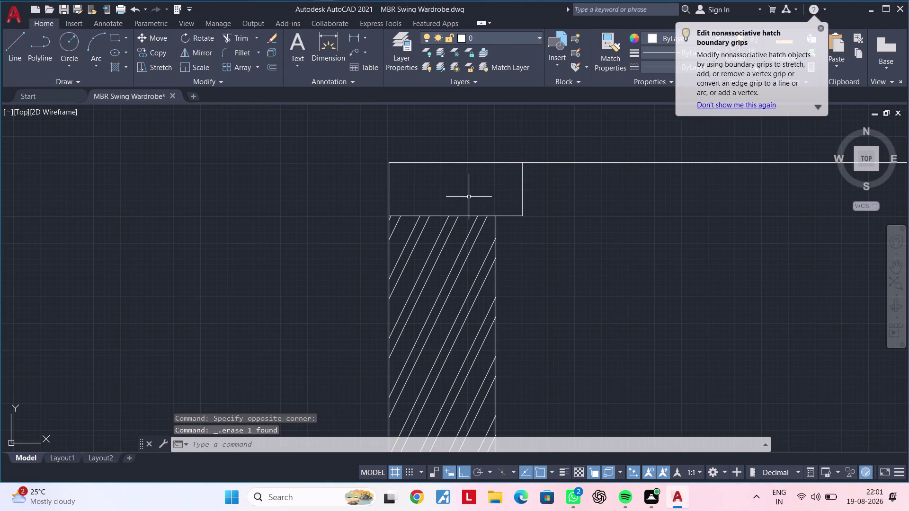
text(h)
key(space)
click(249, 51)
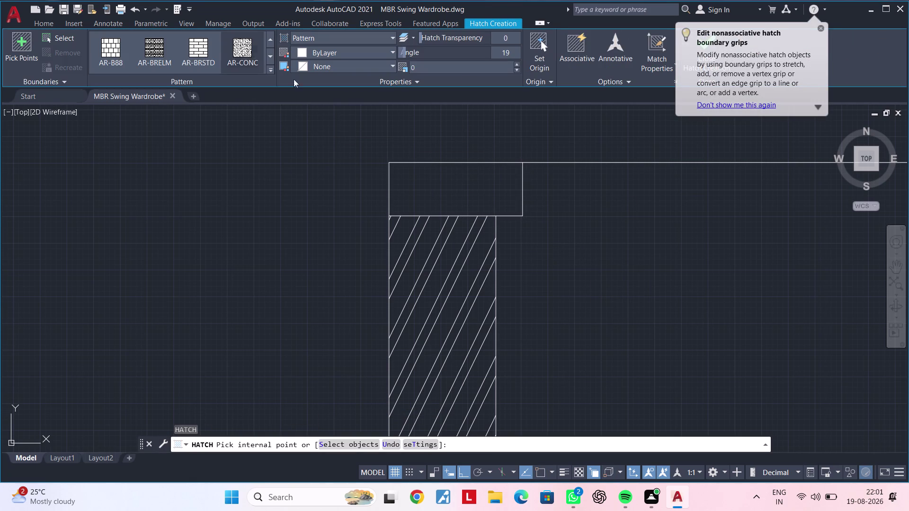
click(454, 180)
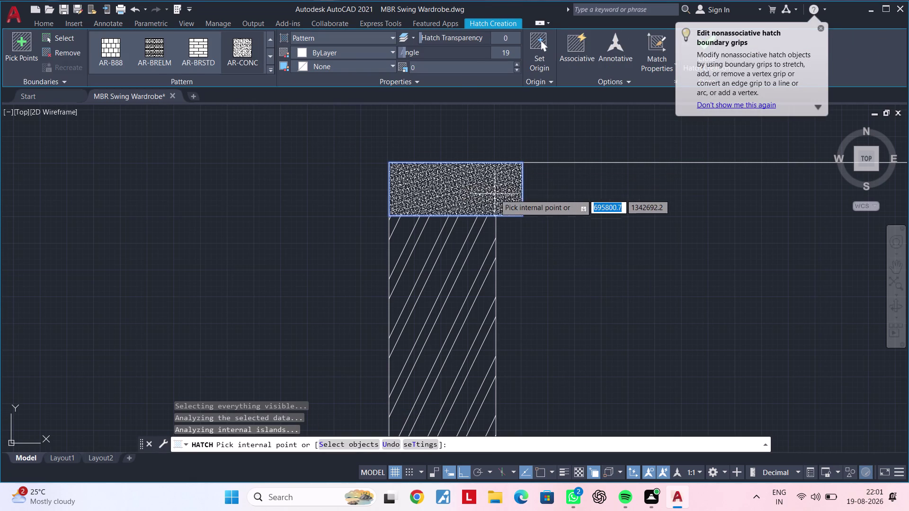
key(Escape)
key(Escape)
key(Escape)
Set the concrete hatch scale to 0.3 for finer speckles.
click(480, 187)
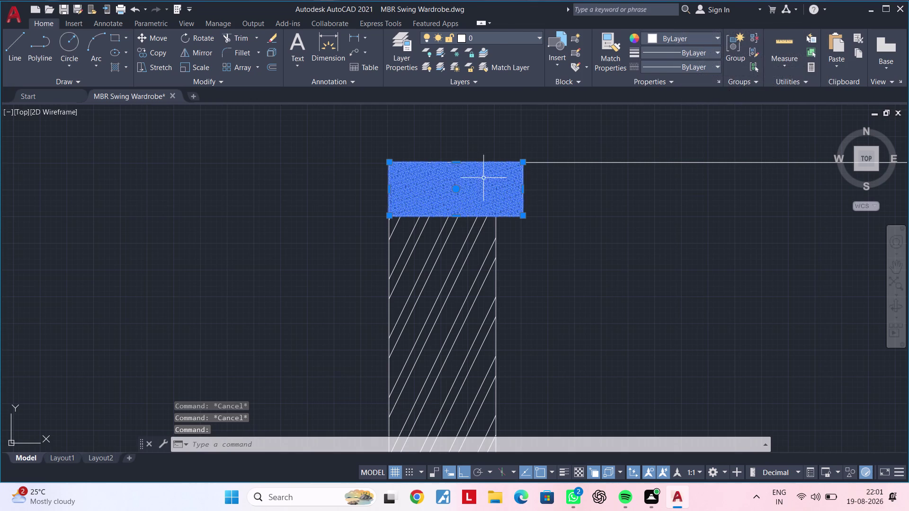
click(517, 65)
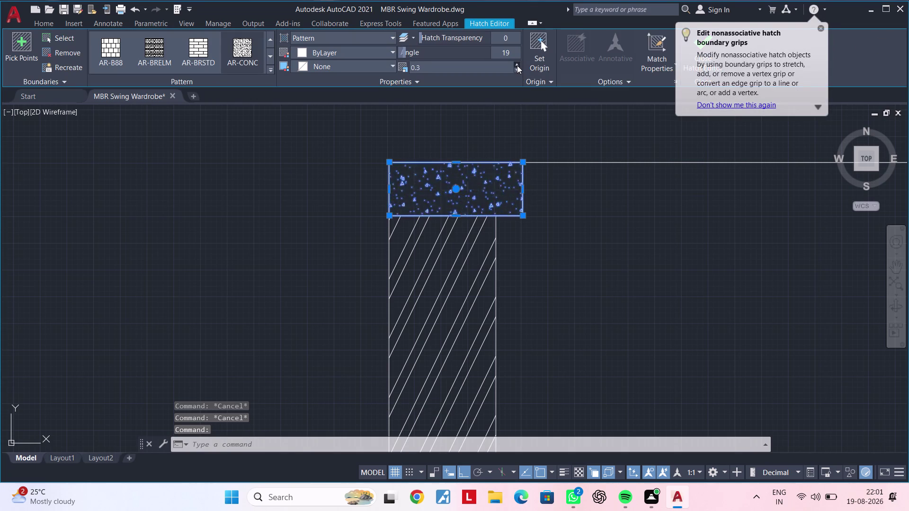
triple_click(517, 73)
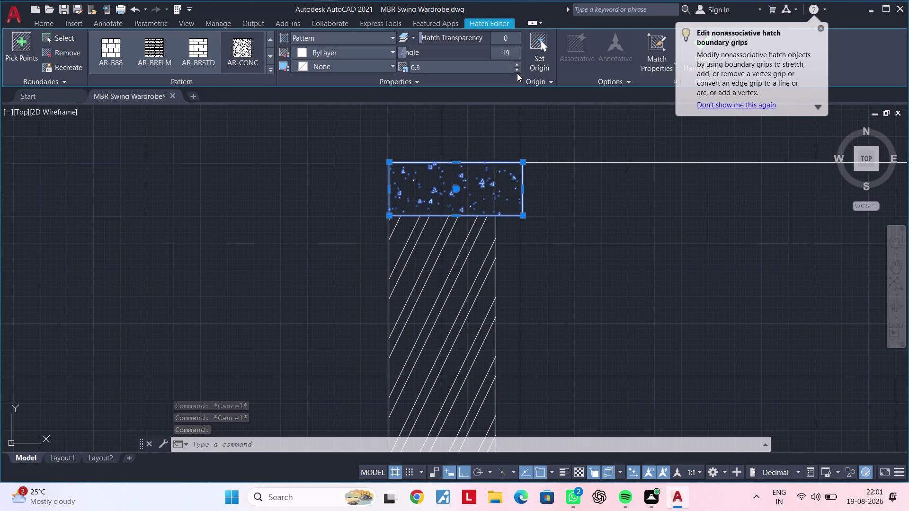
double_click(517, 74)
triple_click(519, 72)
click(519, 72)
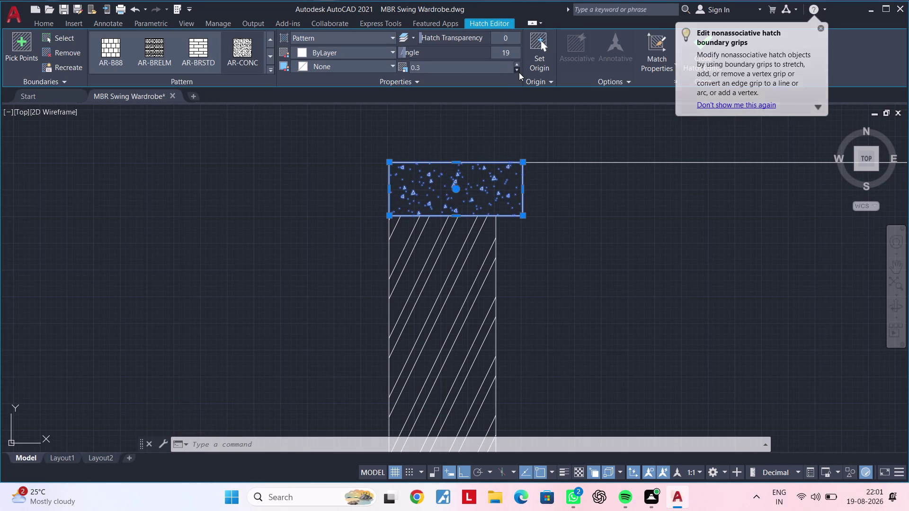
key(Escape)
key(Escape)
scroll(down, 3)
middle_drag(612, 315, 498, 240)
scroll(down, 3)
middle_drag(537, 281, 529, 212)
key(Escape)
middle_drag(531, 321, 541, 274)
key(Escape)
key(Escape)
key(Escape)
key(Escape)
key(Escape)
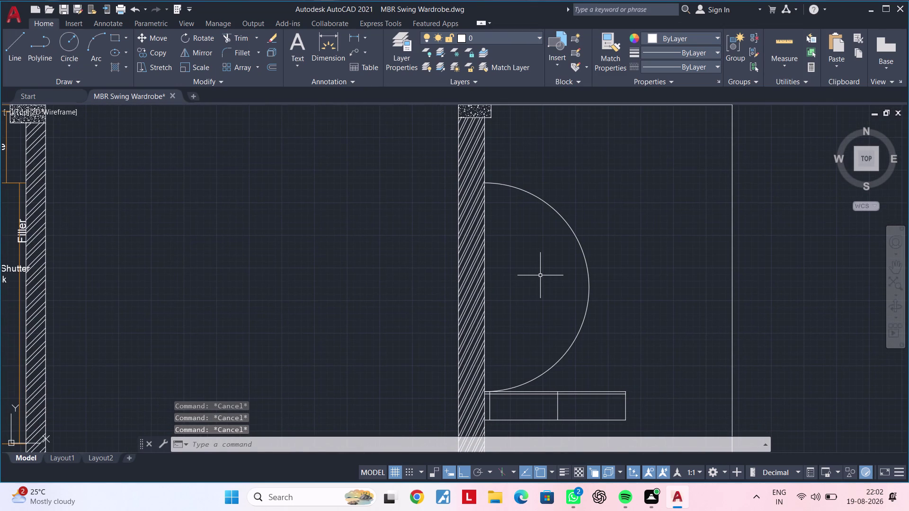
Draw a short diagonal line below the swing arc, just right of the striped panel.
key(Escape)
key(Escape)
key(Escape)
key(Escape)
scroll(up, 3)
middle_drag(498, 238, 494, 312)
scroll(down, 3)
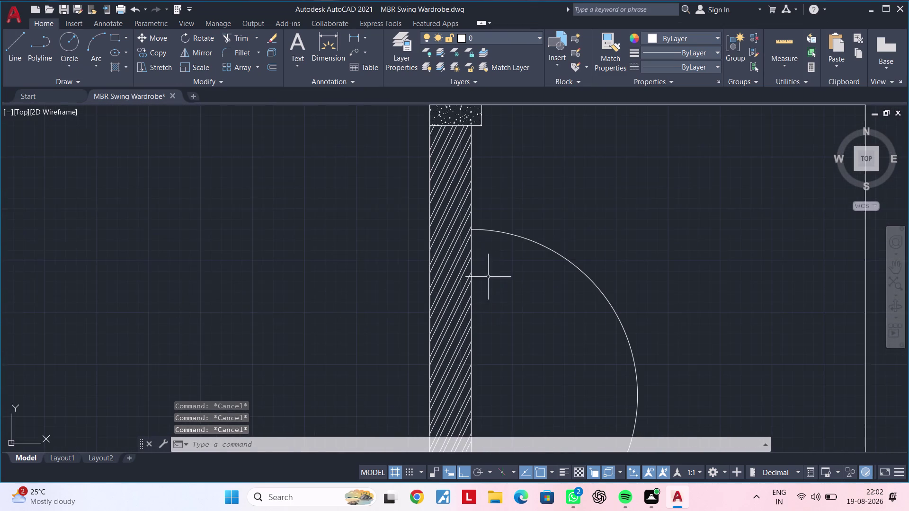
middle_drag(478, 248, 487, 237)
scroll(up, 3)
middle_drag(508, 254, 482, 282)
key(Escape)
key(Escape)
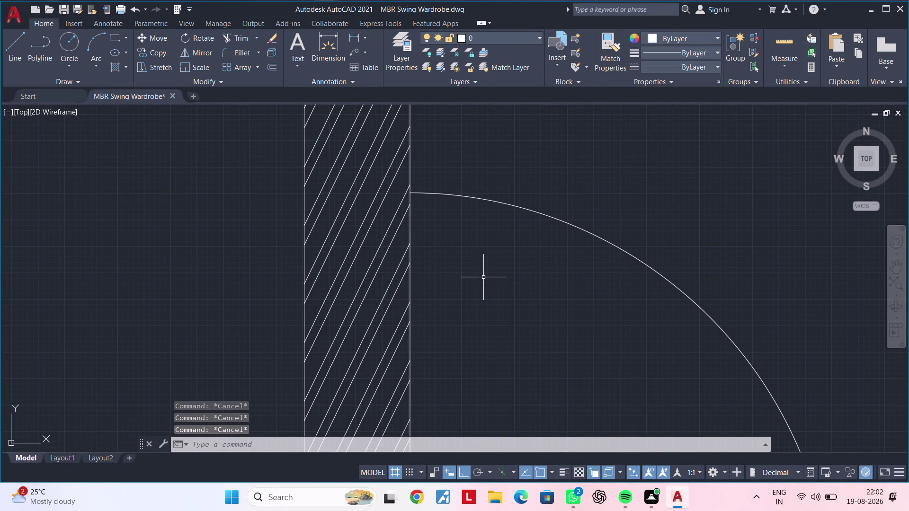
key(l)
key(space)
click(424, 250)
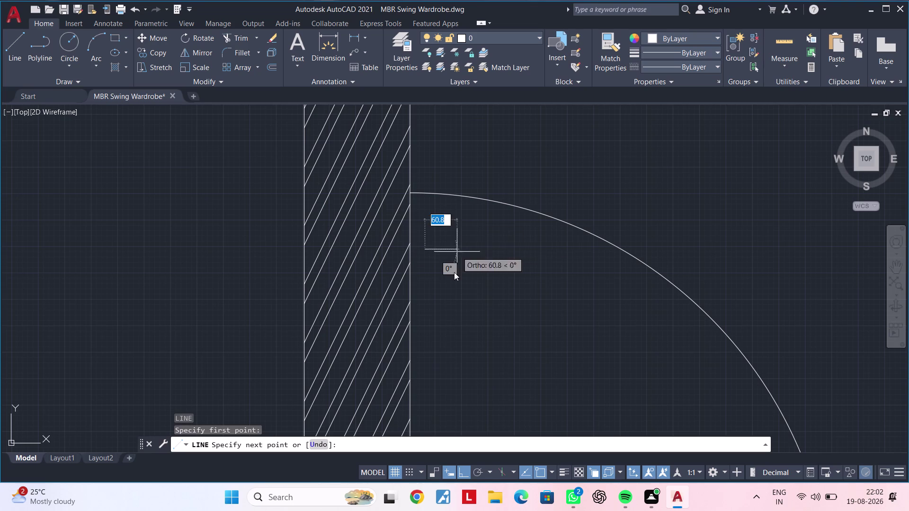
click(469, 474)
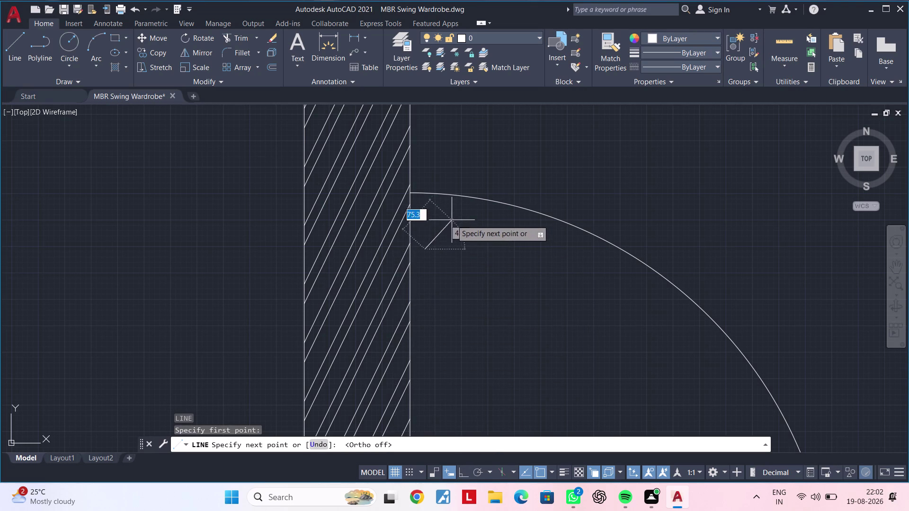
middle_click(441, 243)
scroll(up, 3)
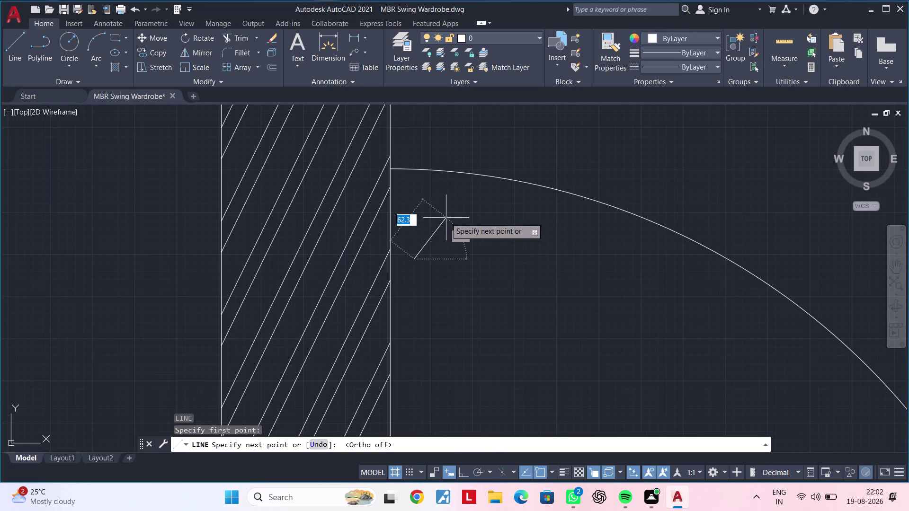
click(450, 213)
key(grave)
key(Escape)
key(Escape)
key(Escape)
key(Escape)
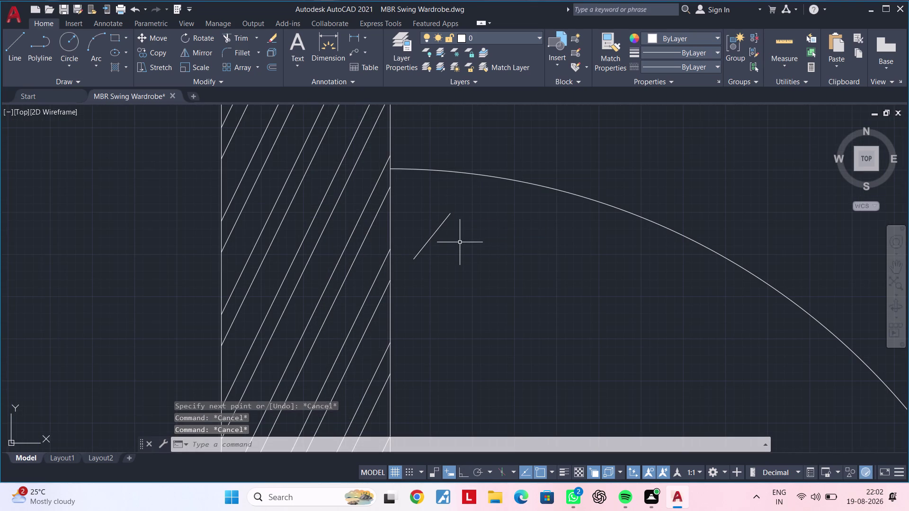
Try offsetting the diagonal at distances 2 and then 5, cancelling both attempts.
key(Escape)
key(Escape)
key(Escape)
key(Escape)
key(Escape)
text(of)
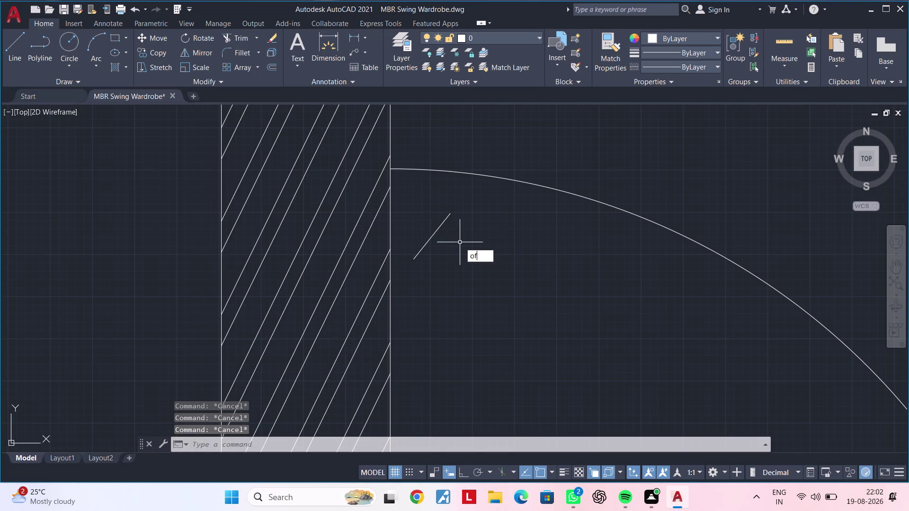
key(space)
key(2)
key(Return)
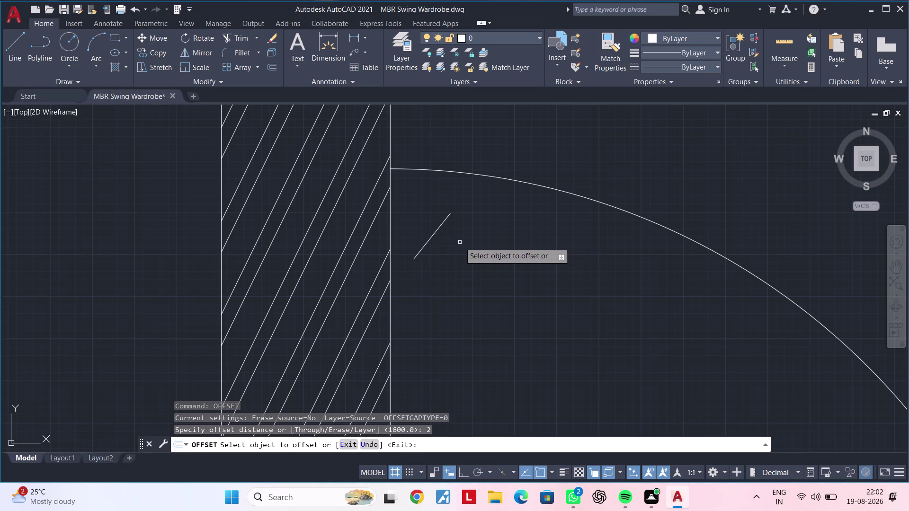
click(431, 234)
key(Escape)
key(Escape)
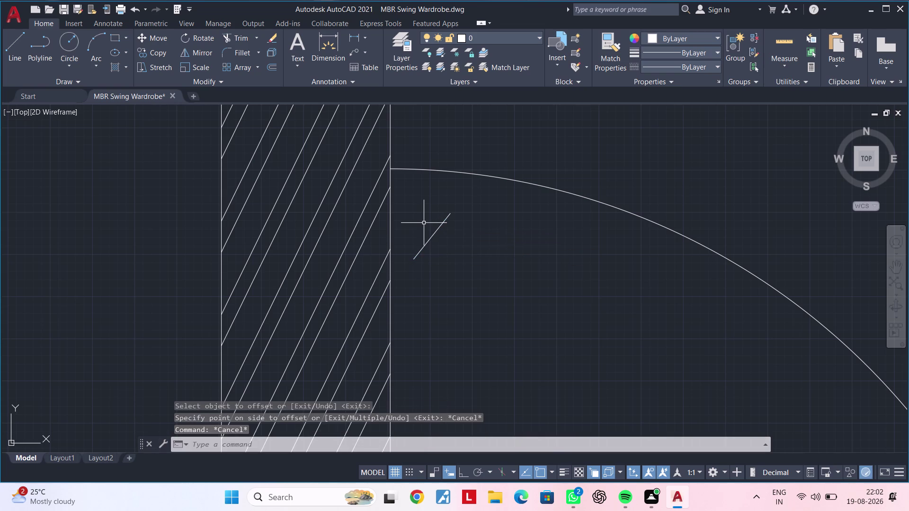
text(of 5)
key(Return)
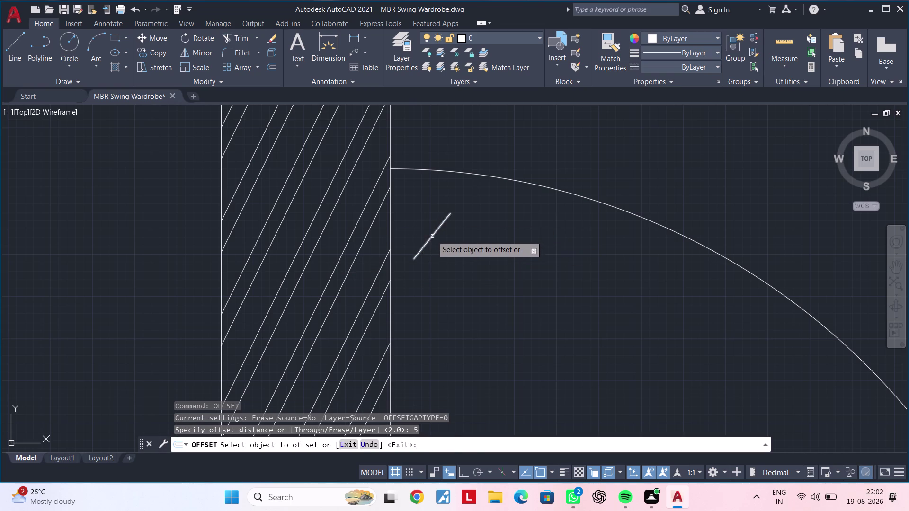
click(433, 236)
key(Escape)
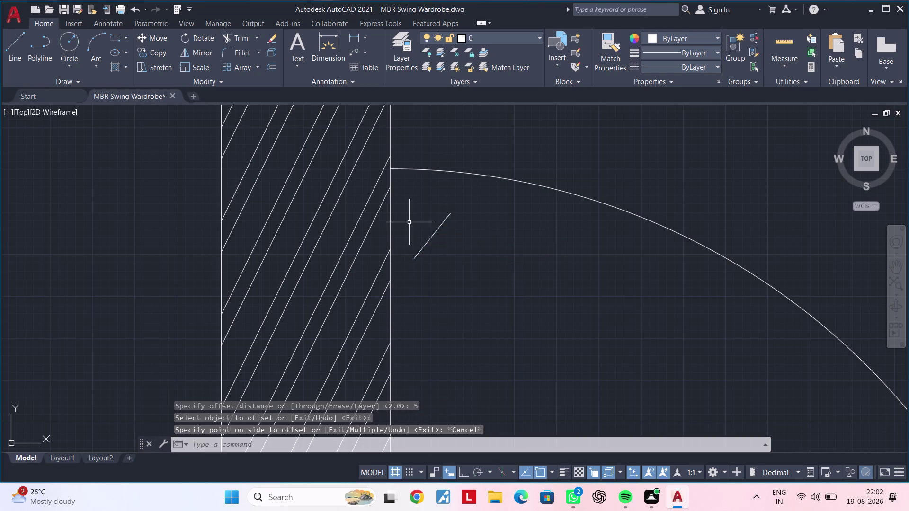
key(Escape)
key(Escape)
Offset the diagonal by 8 twice to create two parallel copies.
text(of)
key(space)
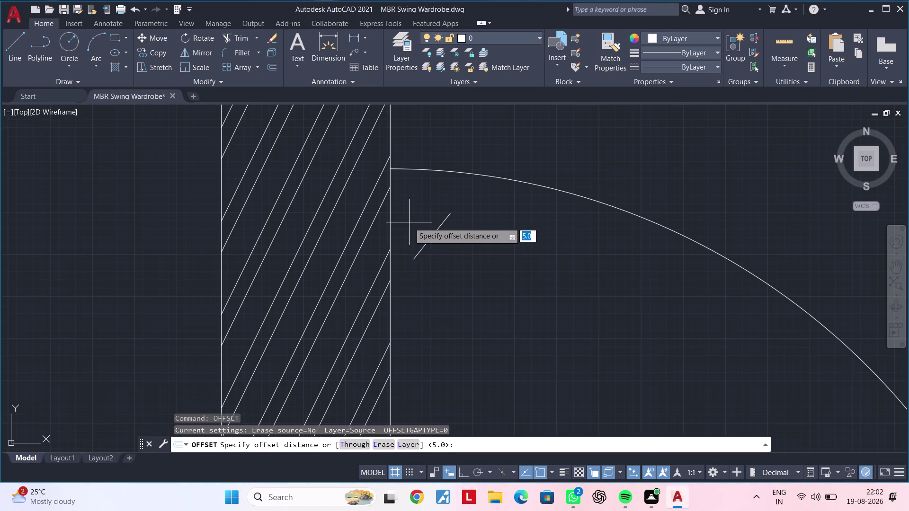
key(8)
key(Return)
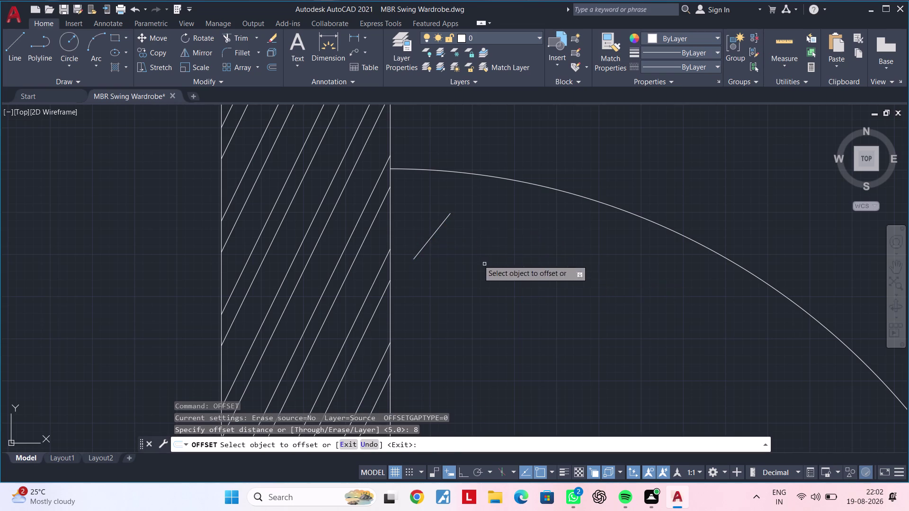
click(431, 234)
click(403, 218)
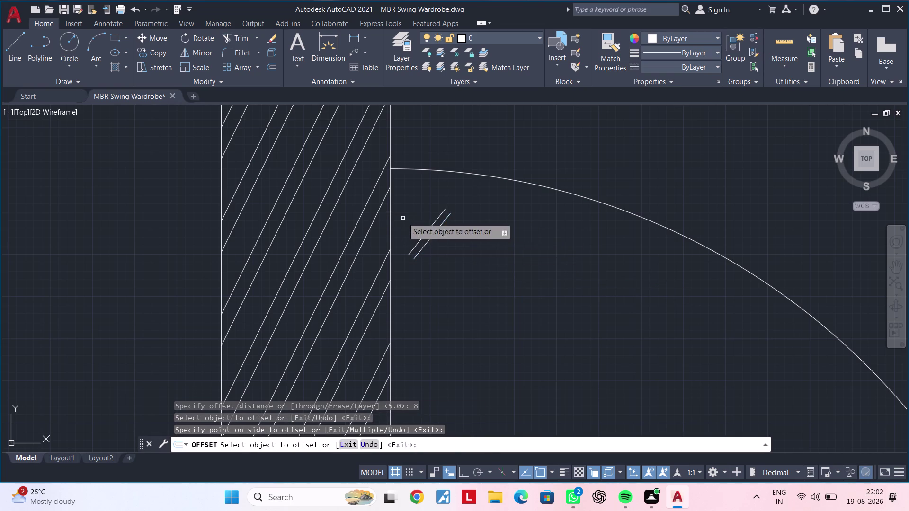
click(436, 232)
click(459, 261)
key(Escape)
key(Escape)
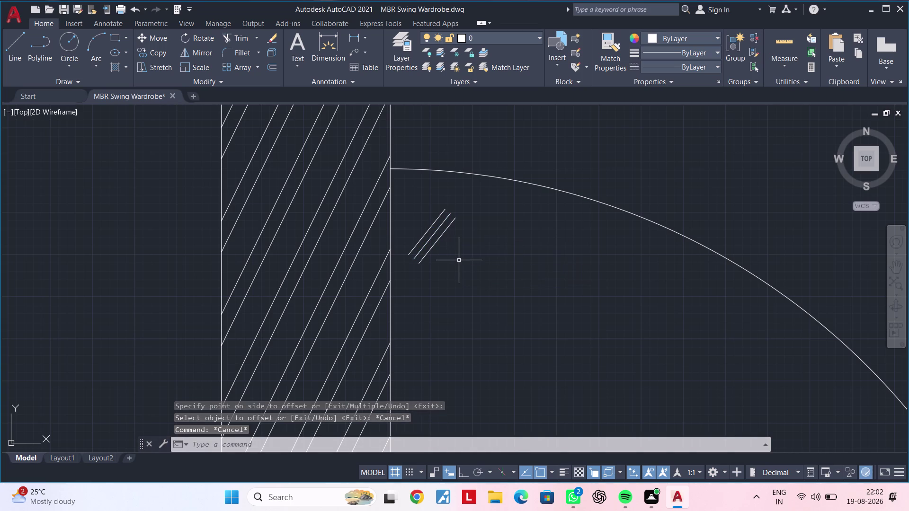
text(l)
key(space)
scroll(up, 3)
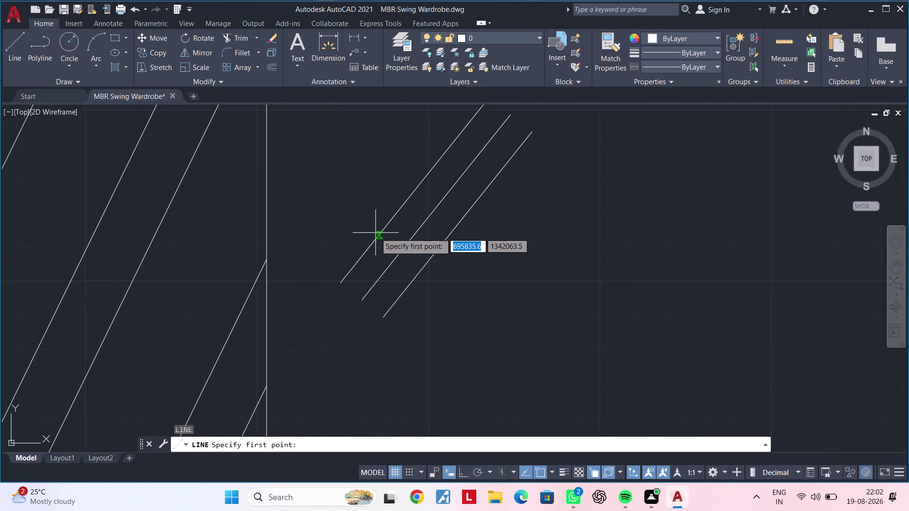
Draw a short cross line between the parallel diagonals at their lower end.
click(375, 242)
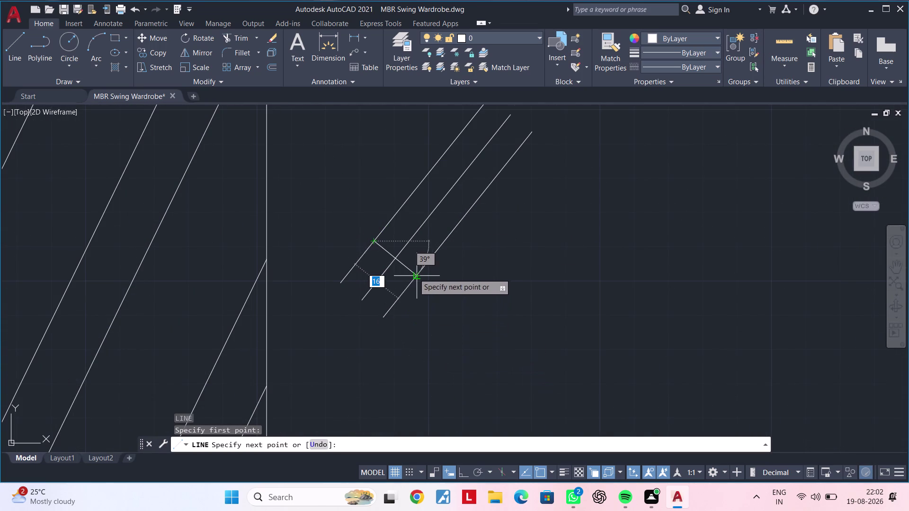
click(416, 273)
key(Escape)
key(Escape)
middle_drag(478, 260, 447, 288)
key(Escape)
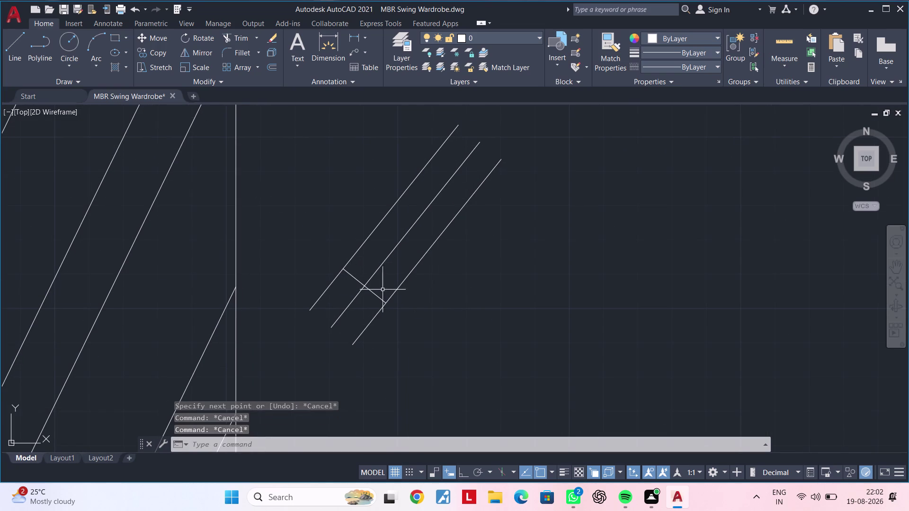
Copy the cross line further up the parallels, after abandoning a move attempt.
click(371, 293)
key(m)
key(space)
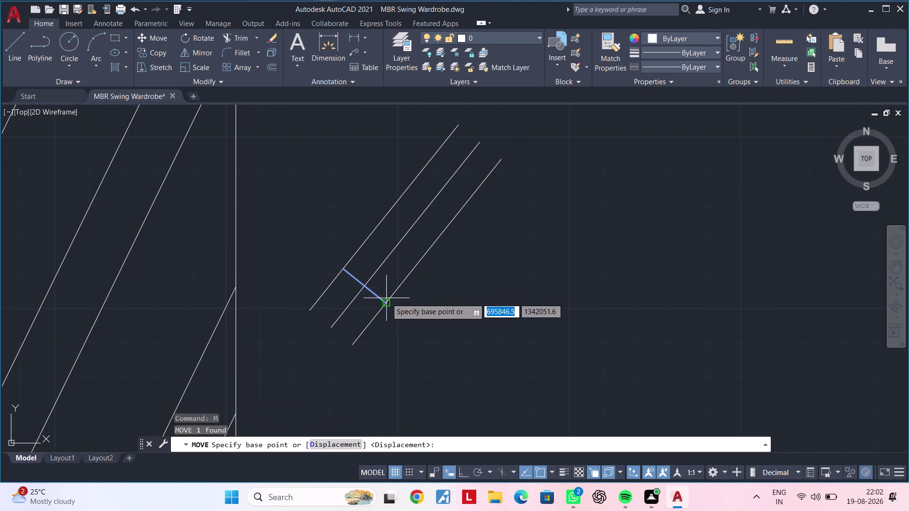
click(388, 303)
key(Escape)
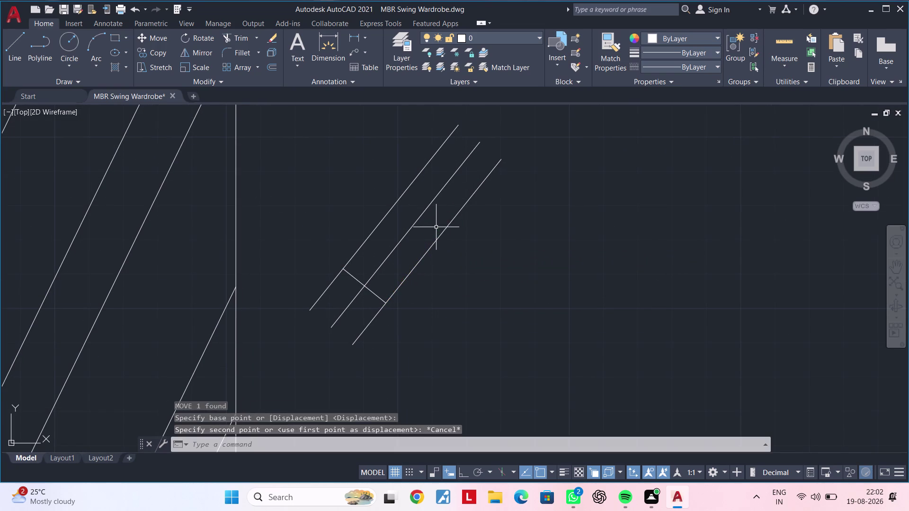
click(377, 295)
key(c)
key(o)
key(space)
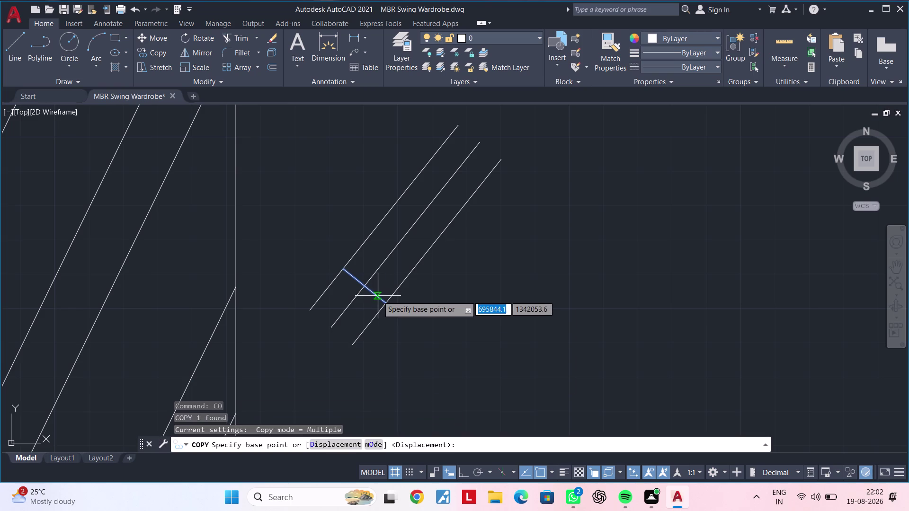
click(388, 303)
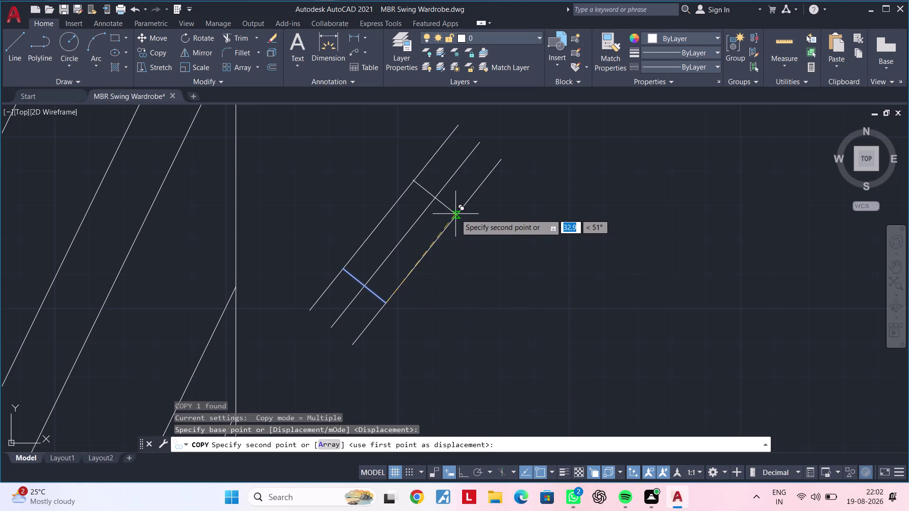
click(458, 216)
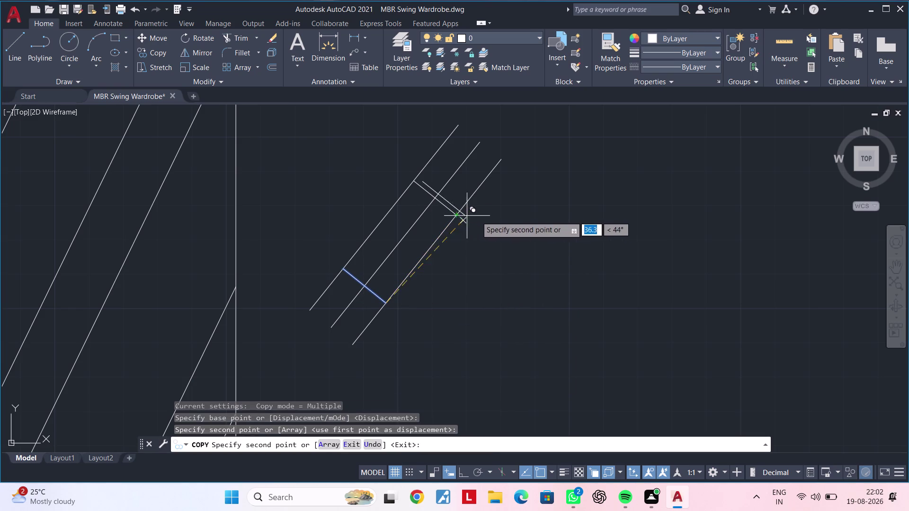
key(Escape)
key(Escape)
key(Escape)
Trim the parallel line ends beyond the upper cross line and at the lower end.
text(tr)
key(space)
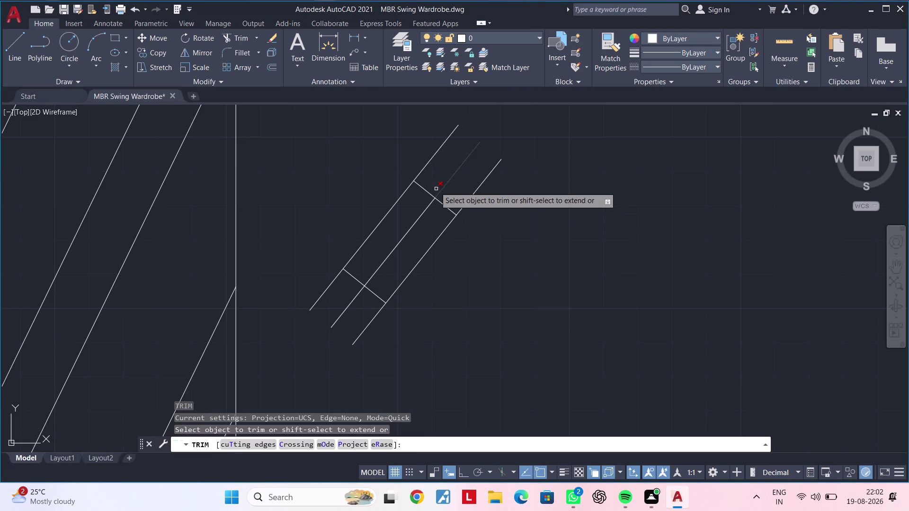
click(429, 164)
click(470, 202)
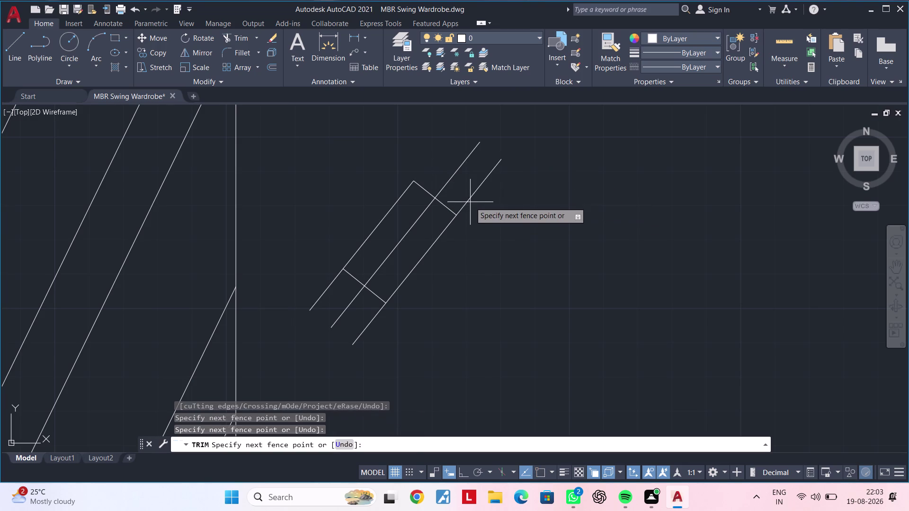
click(463, 197)
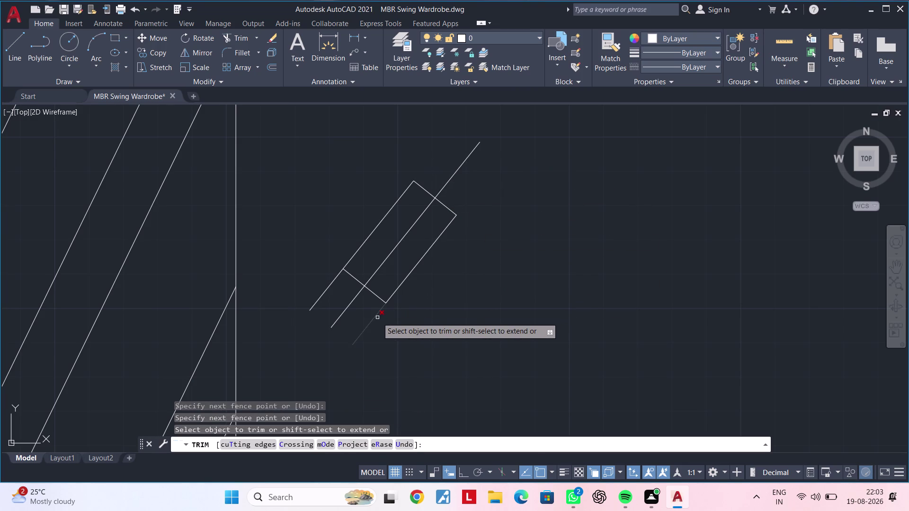
click(377, 318)
click(333, 284)
key(Escape)
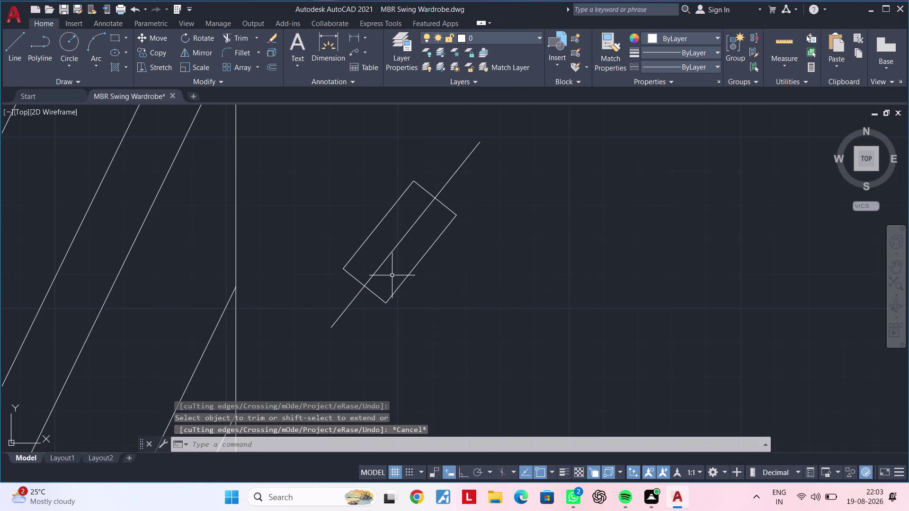
key(Escape)
Erase the lower cross line and one more selected line segment.
click(376, 294)
key(Delete)
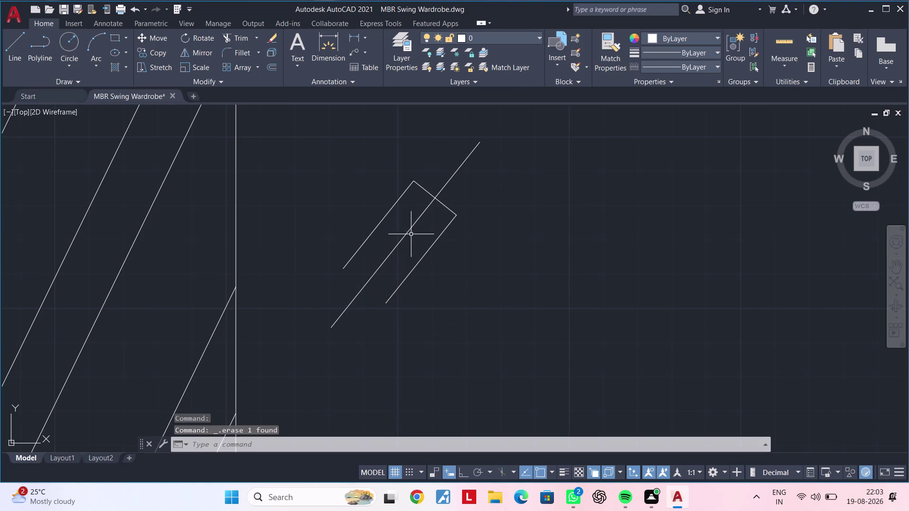
click(425, 190)
key(Delete)
scroll(down, 3)
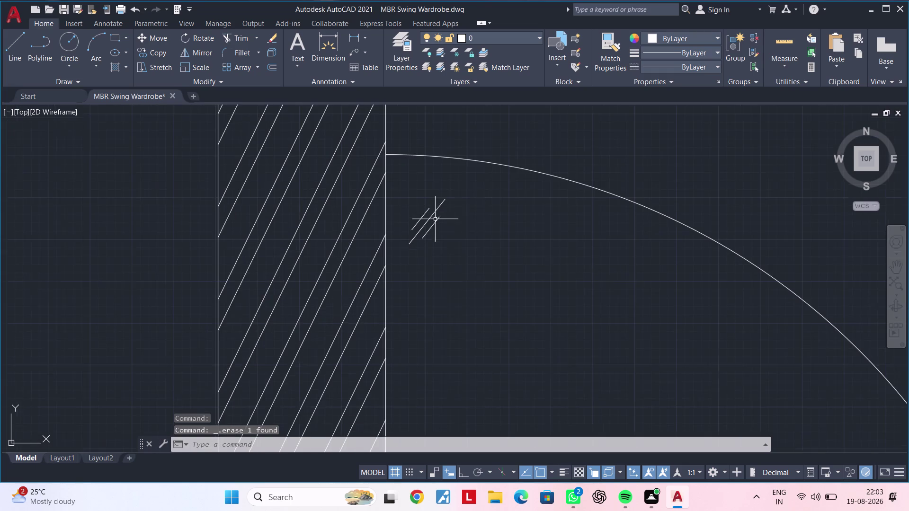
Select the short paired diagonal hatch strokes beside the door arc.
middle_drag(446, 236, 409, 265)
scroll(down, 3)
middle_drag(409, 264, 418, 236)
scroll(up, 3)
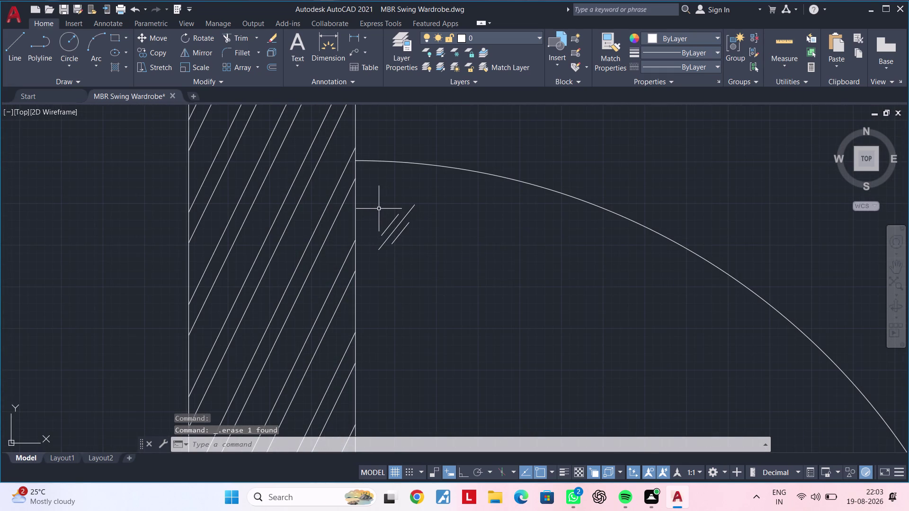
click(378, 209)
click(456, 267)
click(451, 209)
click(370, 256)
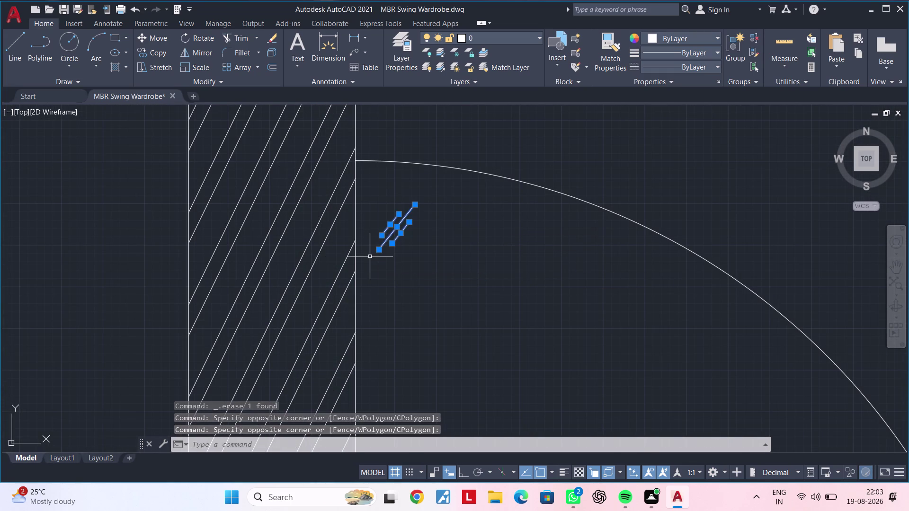
Copy the stroke group into a row extending right toward the arc.
text(co)
key(space)
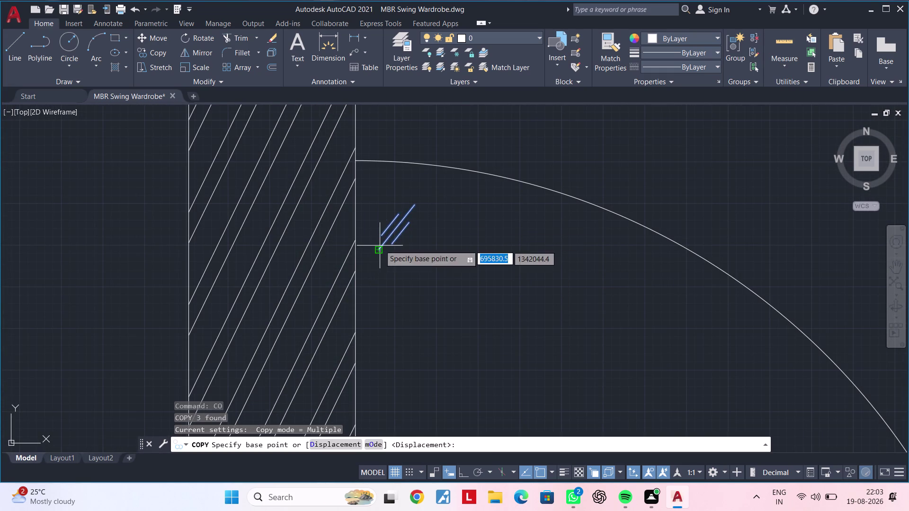
click(396, 226)
click(380, 190)
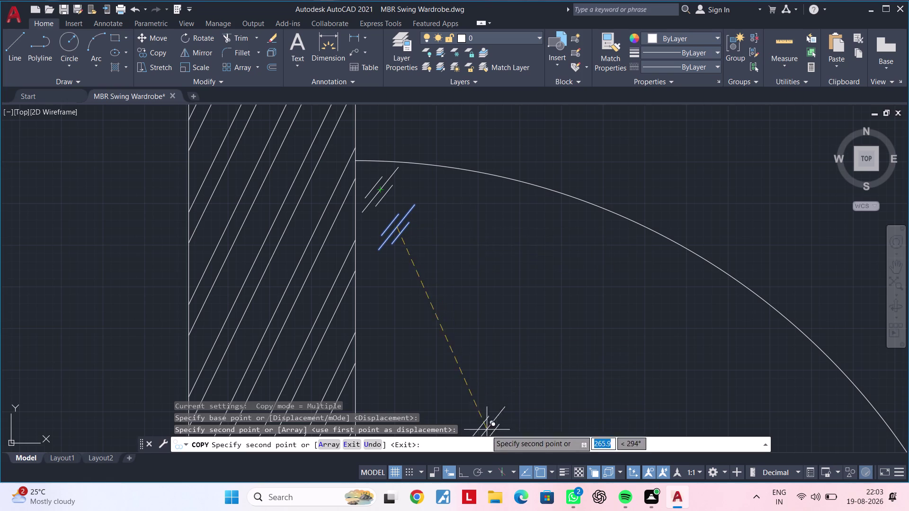
click(462, 471)
click(461, 220)
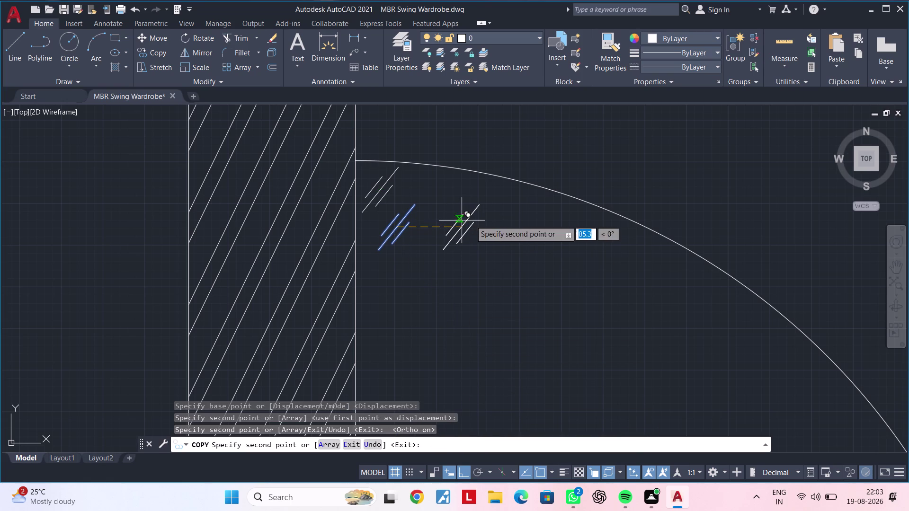
click(518, 221)
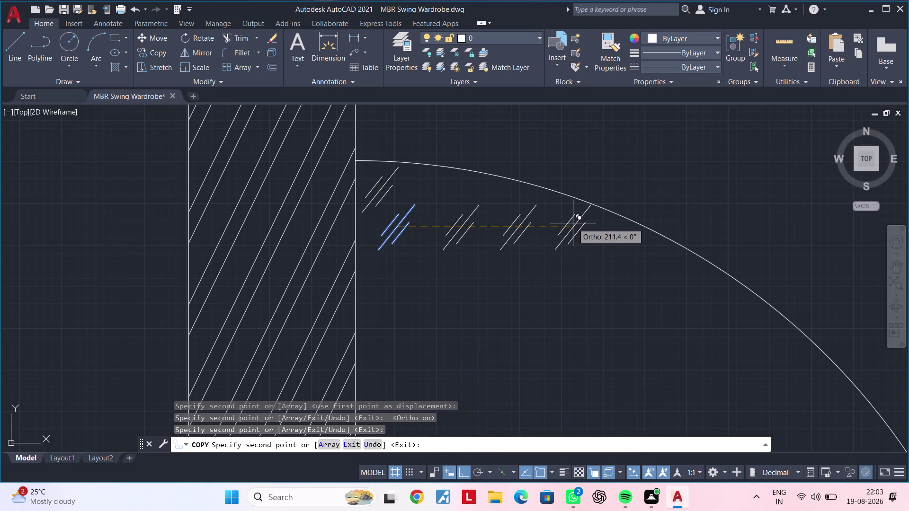
click(572, 224)
middle_drag(557, 263, 586, 253)
key(Escape)
key(Escape)
Select the whole new row of stroke groups.
middle_drag(549, 253, 536, 256)
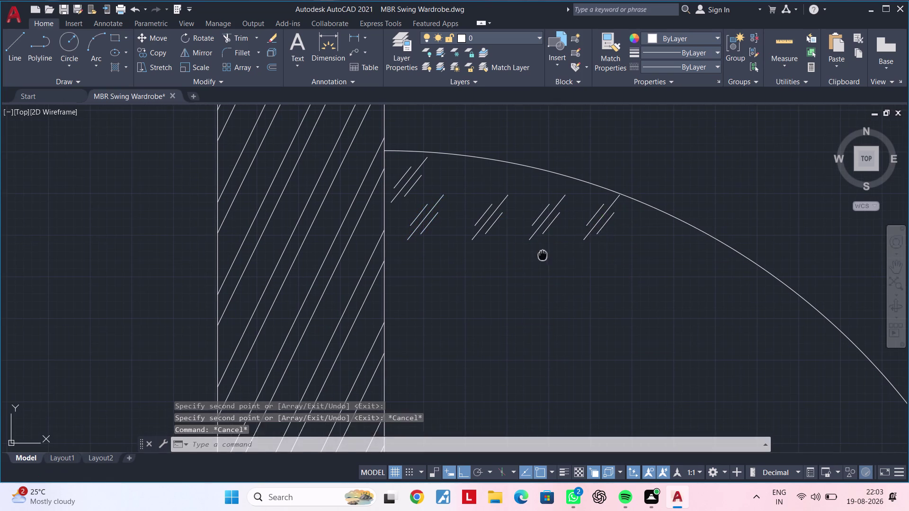
middle_drag(536, 256, 528, 258)
key(Escape)
key(Escape)
click(387, 206)
click(579, 258)
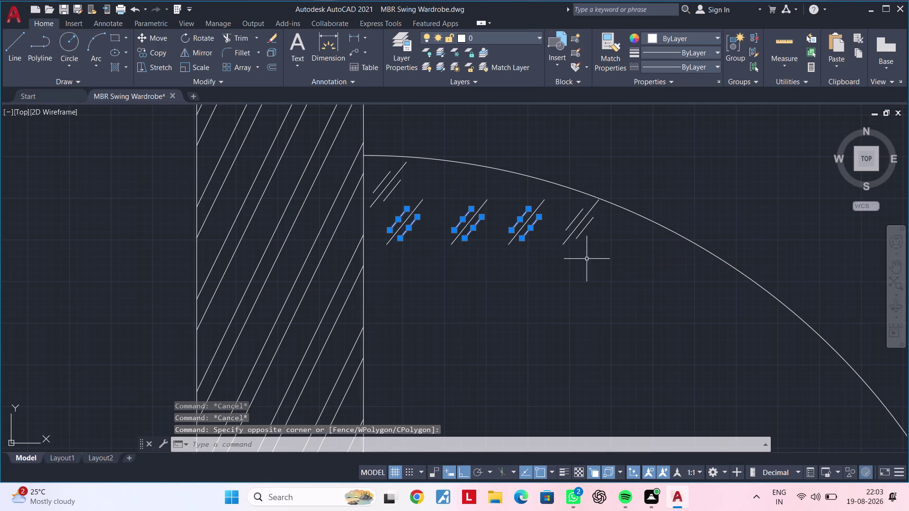
click(605, 243)
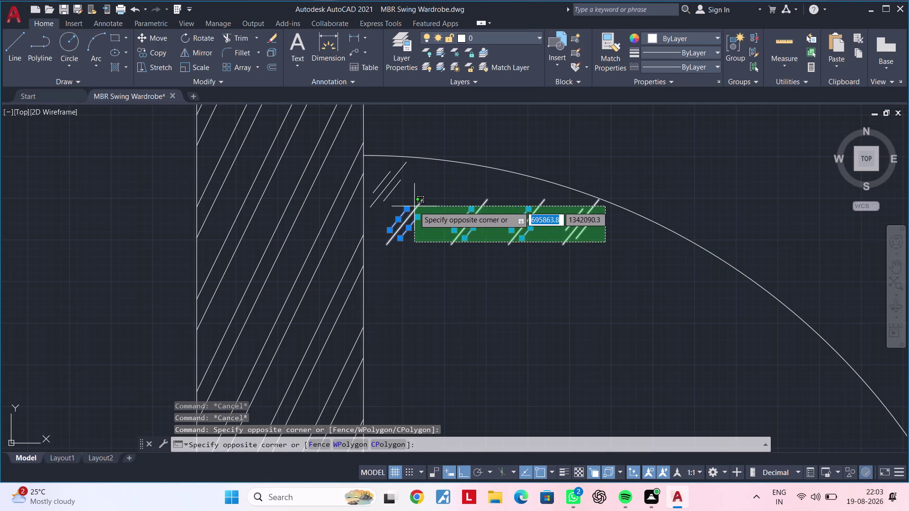
click(414, 206)
Copy the stroke row down the panel, placing four rows.
text(co)
key(space)
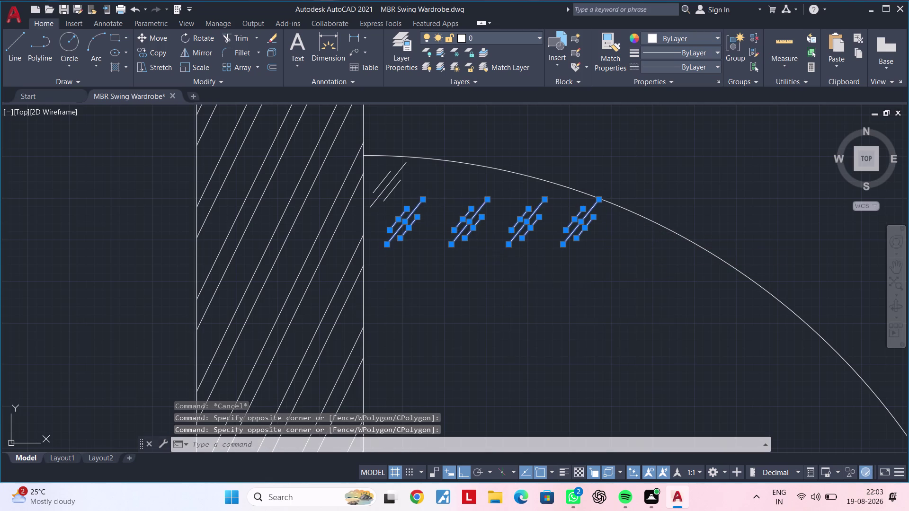
click(469, 254)
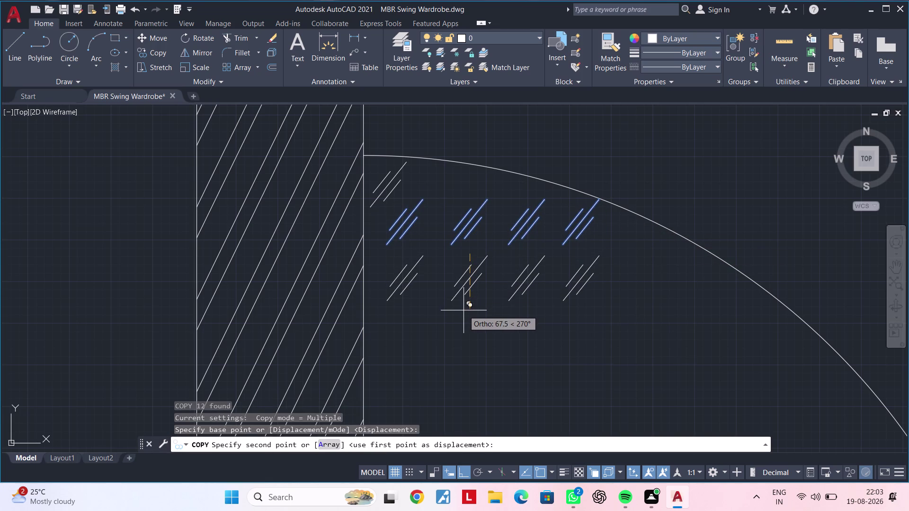
click(464, 310)
middle_drag(471, 346, 502, 260)
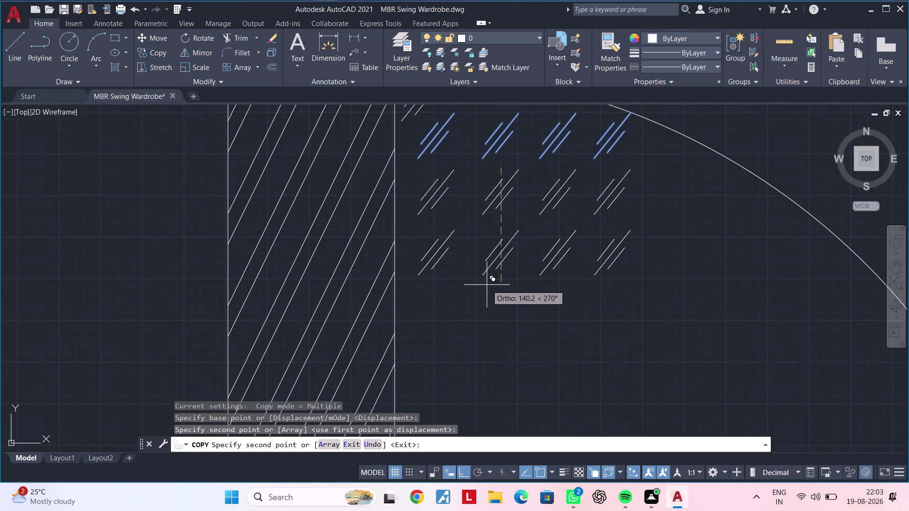
click(487, 285)
middle_drag(500, 296, 506, 241)
click(488, 293)
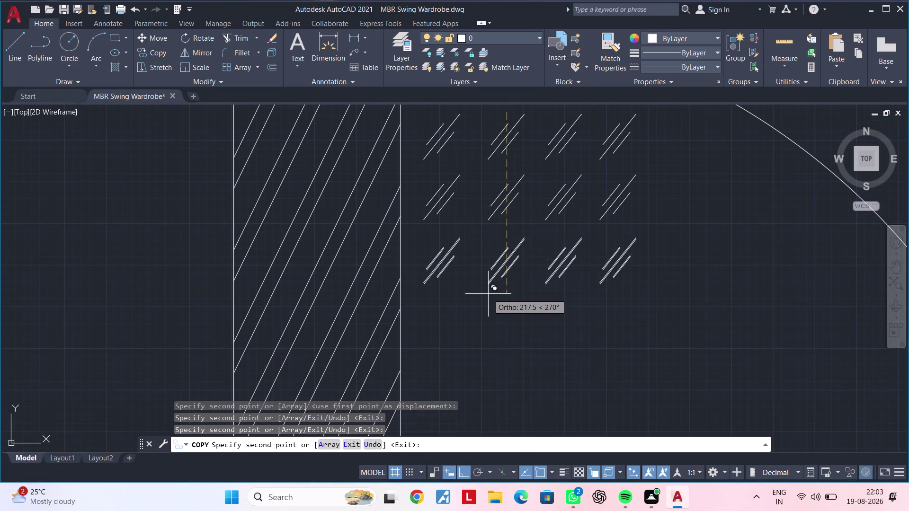
middle_drag(519, 330, 524, 203)
click(514, 230)
Place six more rows of hatch strokes further down the panel.
scroll(down, 3)
middle_drag(526, 257, 528, 196)
scroll(up, 3)
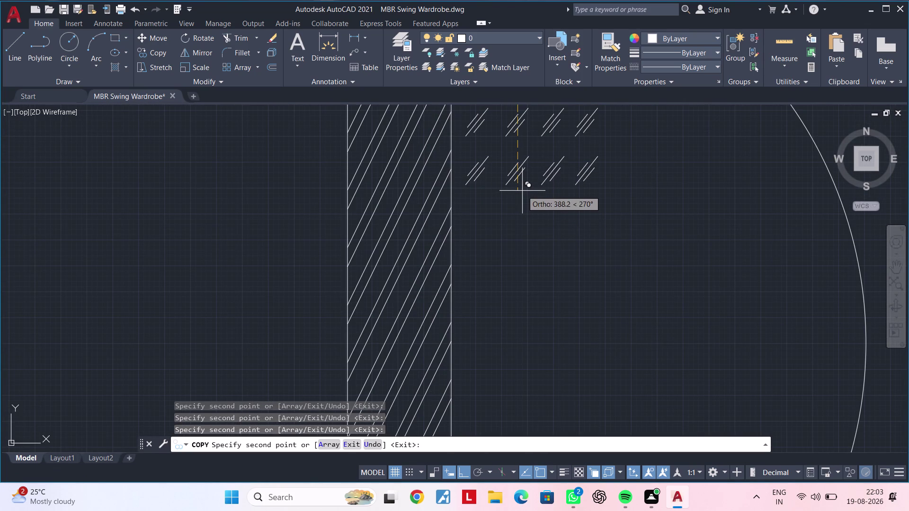
click(522, 191)
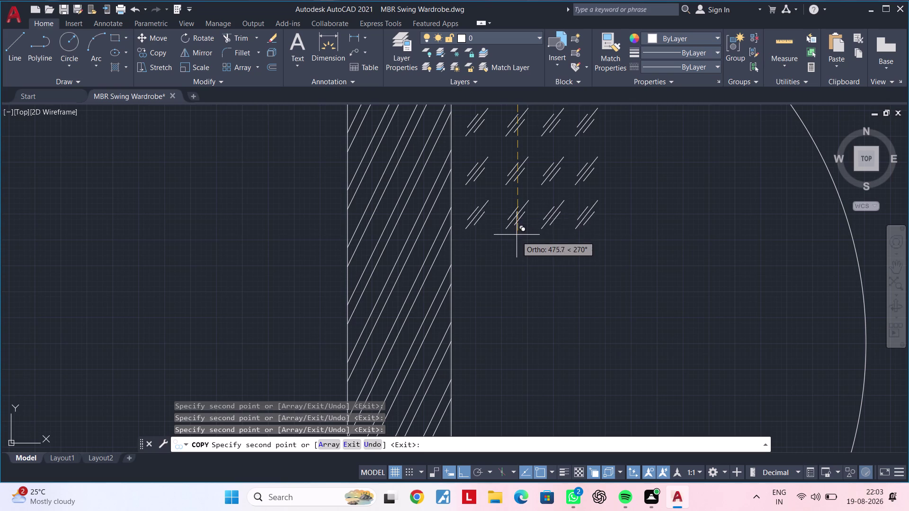
click(516, 240)
middle_drag(525, 312, 532, 243)
click(524, 227)
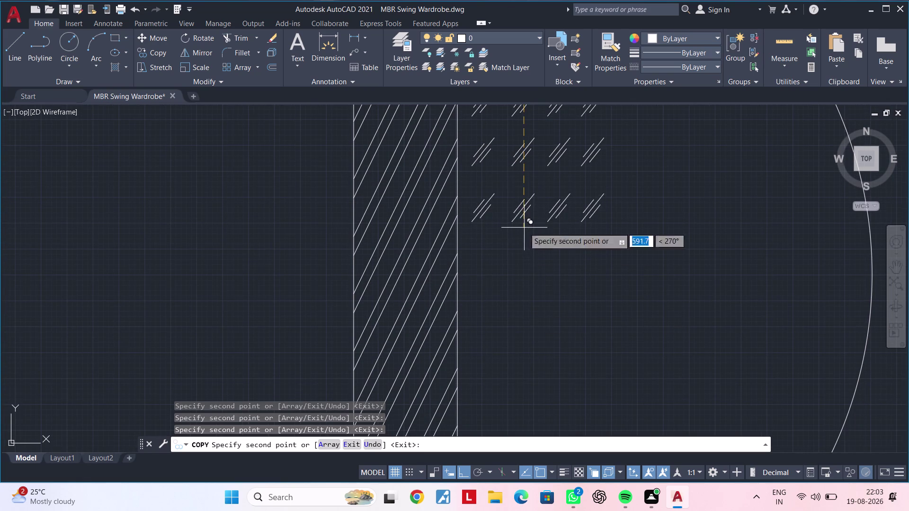
middle_drag(531, 306, 532, 252)
click(531, 239)
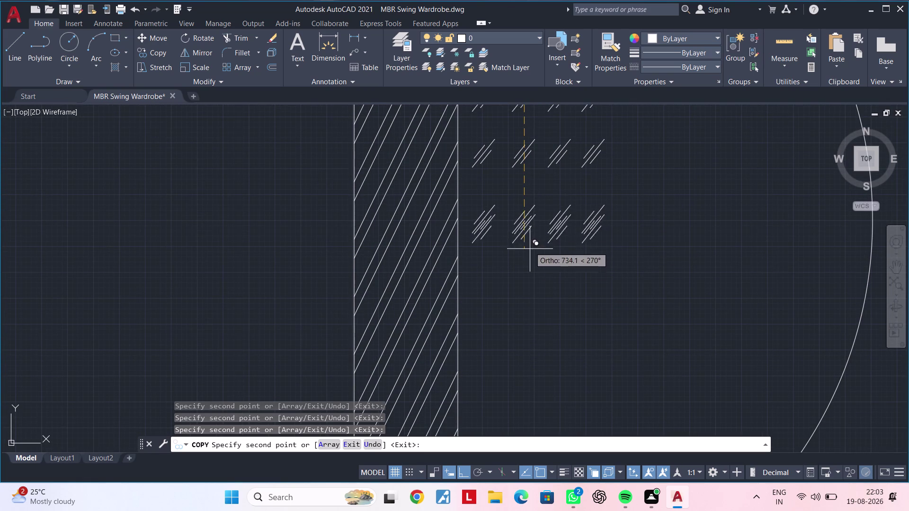
scroll(down, 3)
middle_drag(532, 296, 520, 227)
click(519, 226)
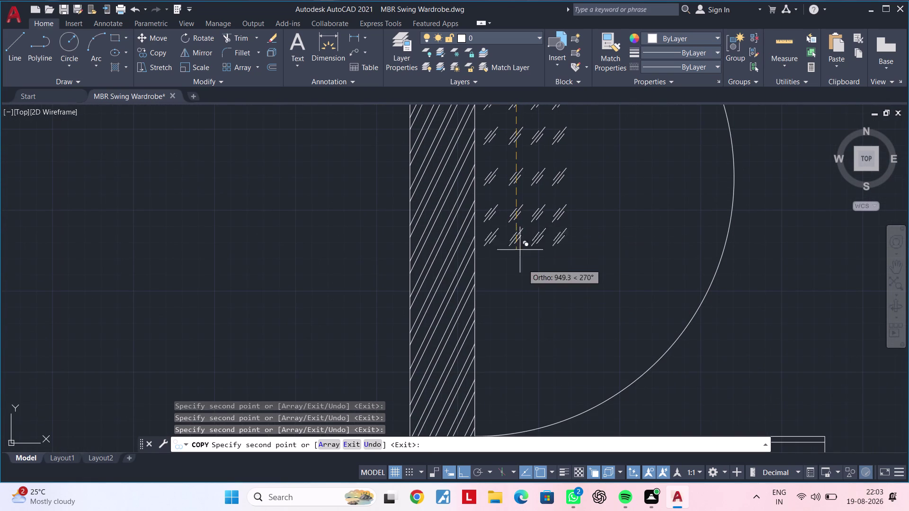
click(522, 268)
Add six more copies in the lower drawer area and back toward the arc.
scroll(down, 3)
middle_drag(531, 297, 518, 235)
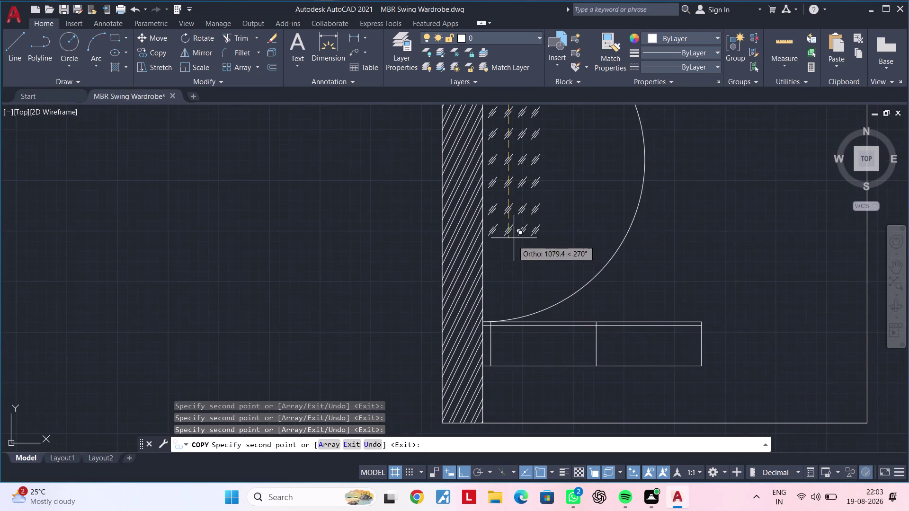
click(511, 246)
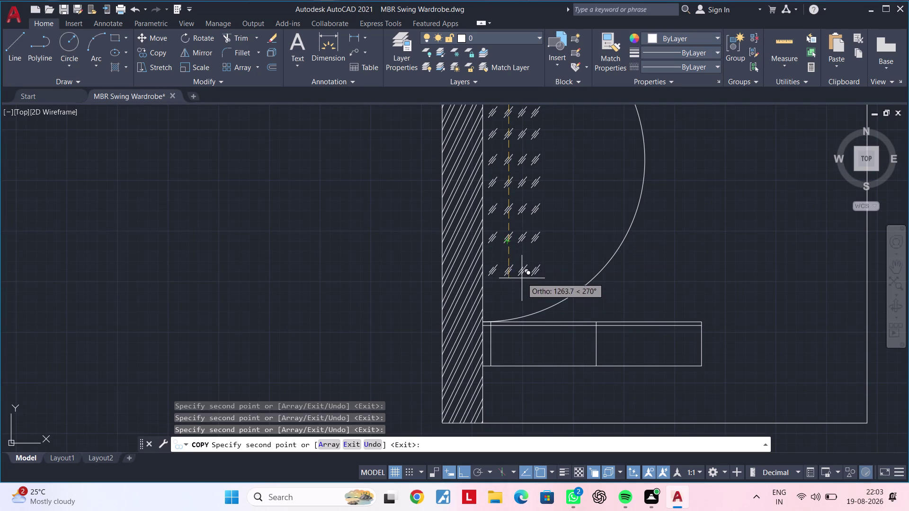
click(521, 276)
click(520, 304)
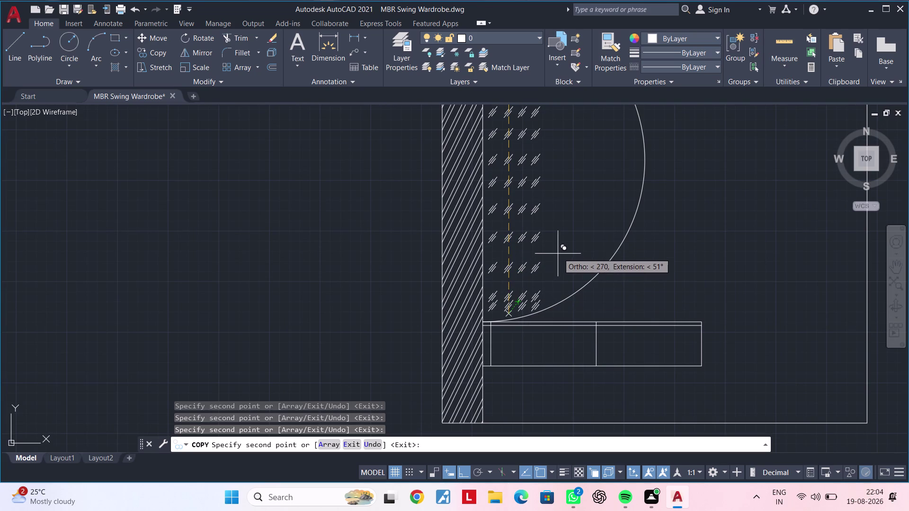
middle_drag(555, 251, 530, 269)
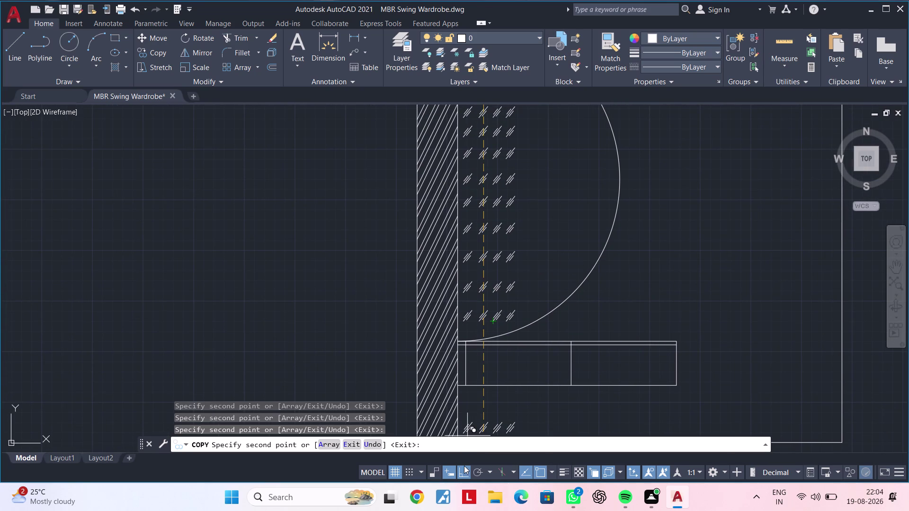
click(464, 469)
scroll(up, 3)
scroll(down, 3)
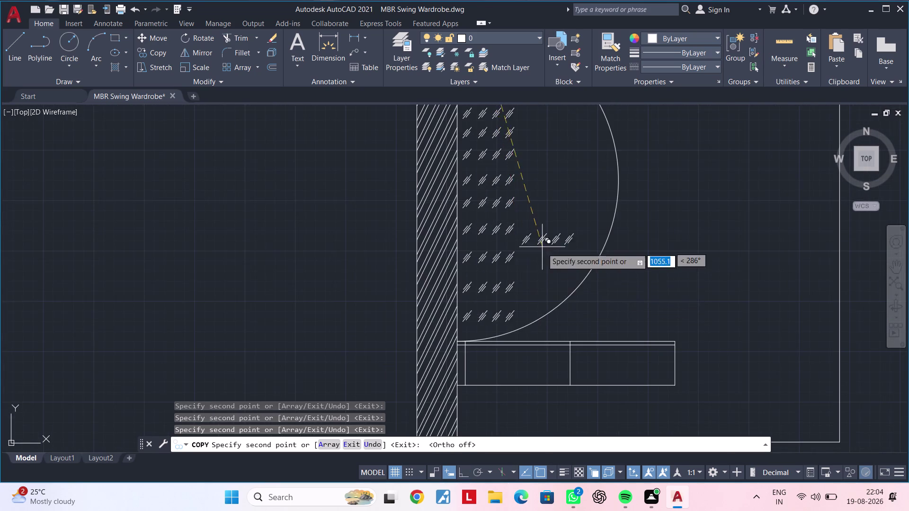
middle_drag(542, 253, 502, 360)
middle_drag(507, 195, 497, 238)
scroll(up, 3)
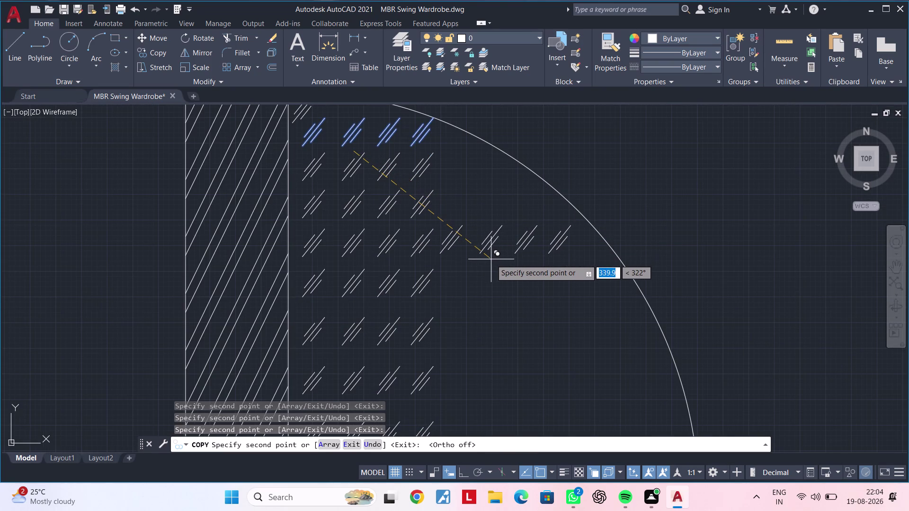
click(491, 259)
click(497, 299)
Fill the next rows near the arc with five more copies of the marks.
middle_drag(508, 317, 507, 306)
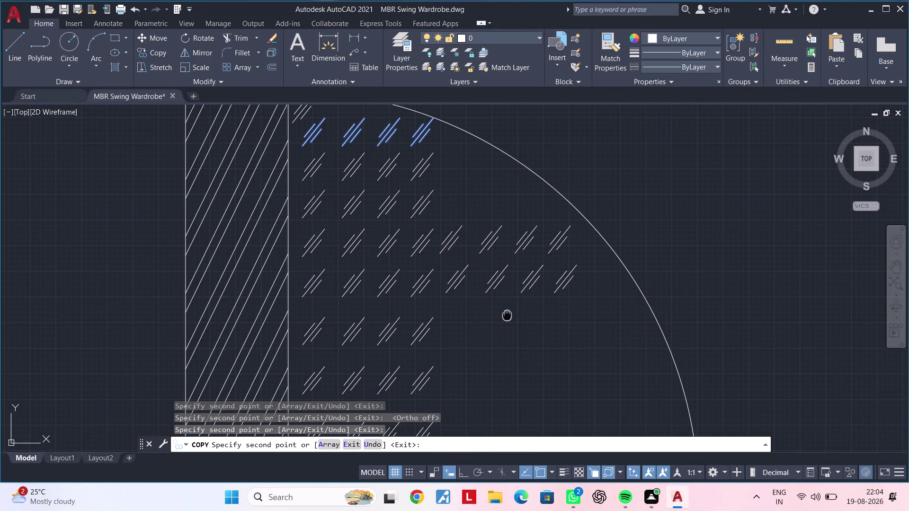
middle_drag(507, 306, 509, 259)
click(494, 286)
middle_drag(505, 314, 512, 244)
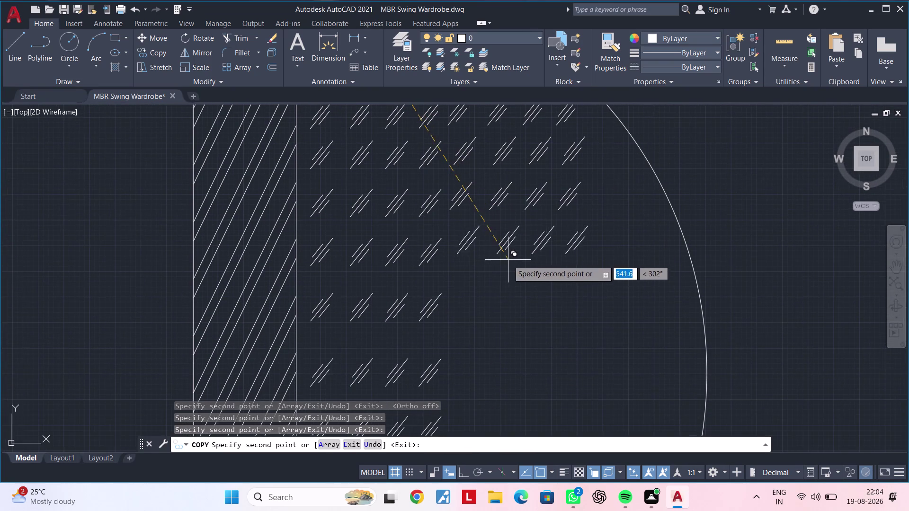
click(505, 269)
middle_drag(516, 271, 519, 238)
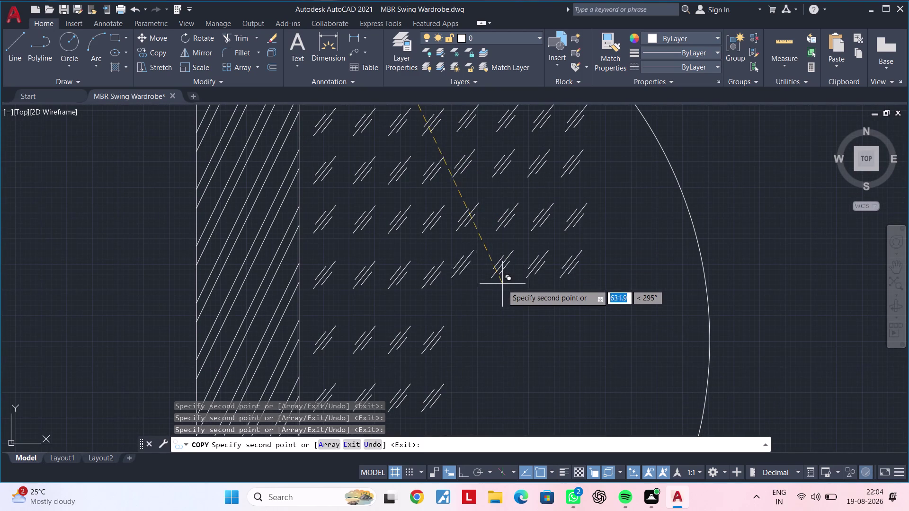
click(505, 286)
middle_drag(531, 310, 523, 225)
click(499, 268)
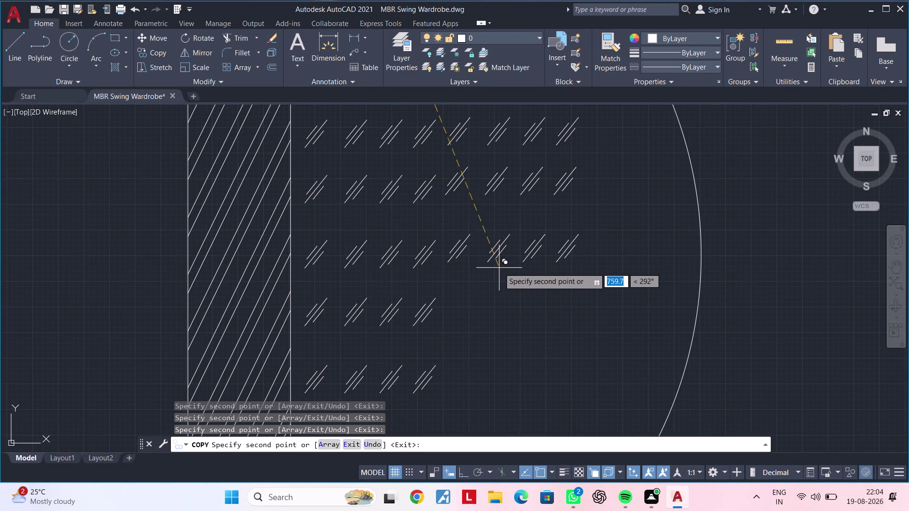
middle_drag(515, 234, 521, 202)
click(508, 289)
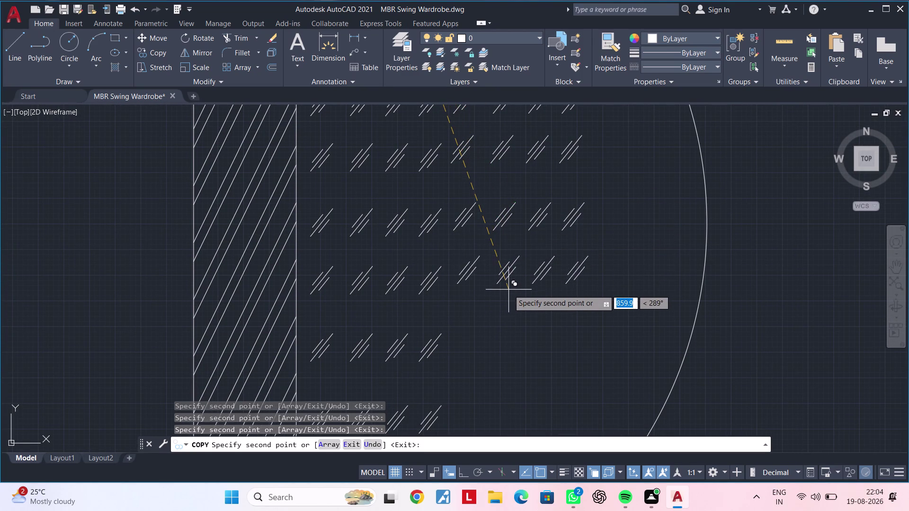
Place the last four copies down to the arc and end the copy.
scroll(down, 3)
middle_drag(513, 284, 515, 175)
scroll(up, 3)
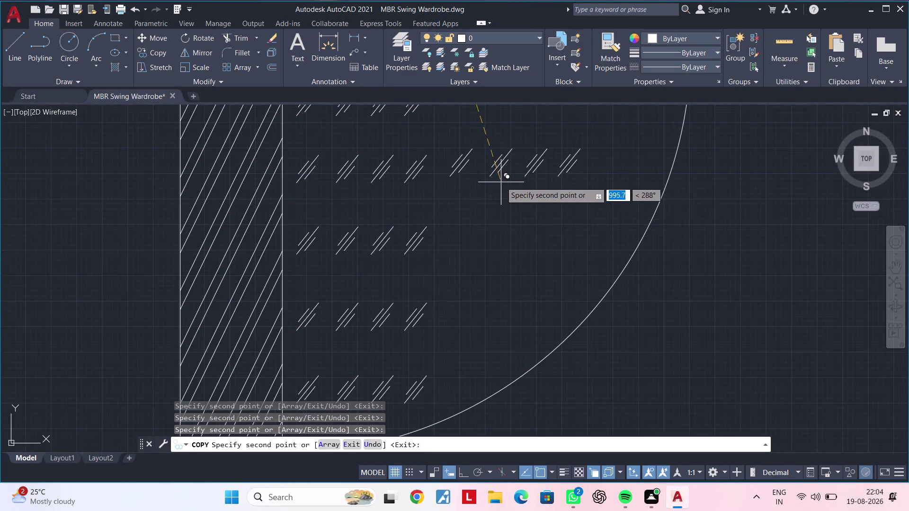
click(506, 179)
click(505, 249)
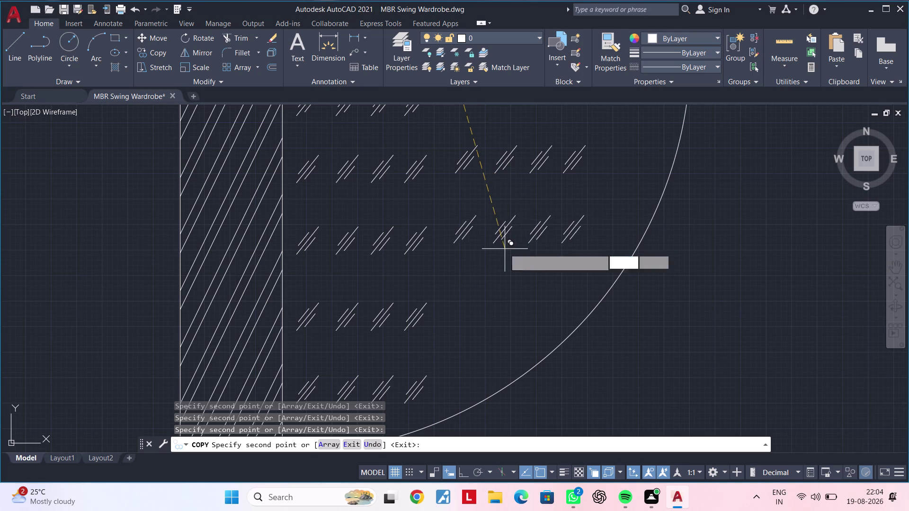
click(504, 309)
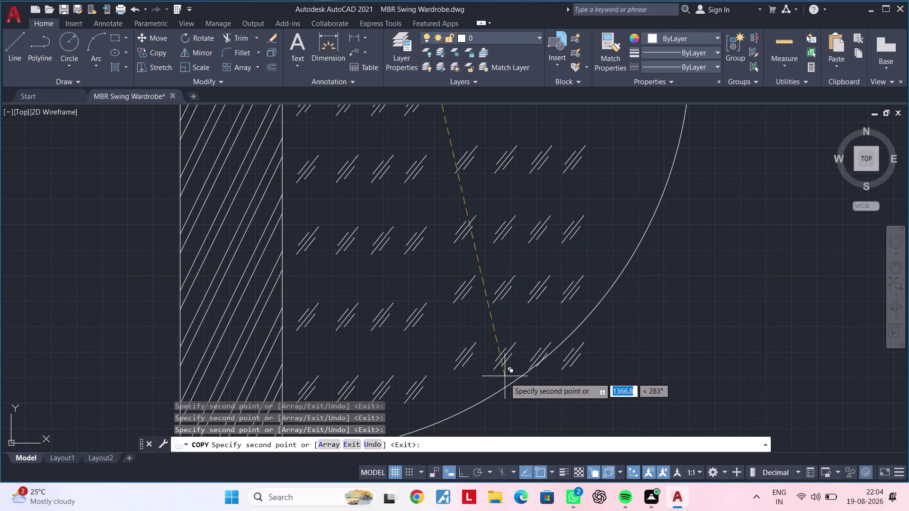
click(505, 388)
key(Escape)
key(Escape)
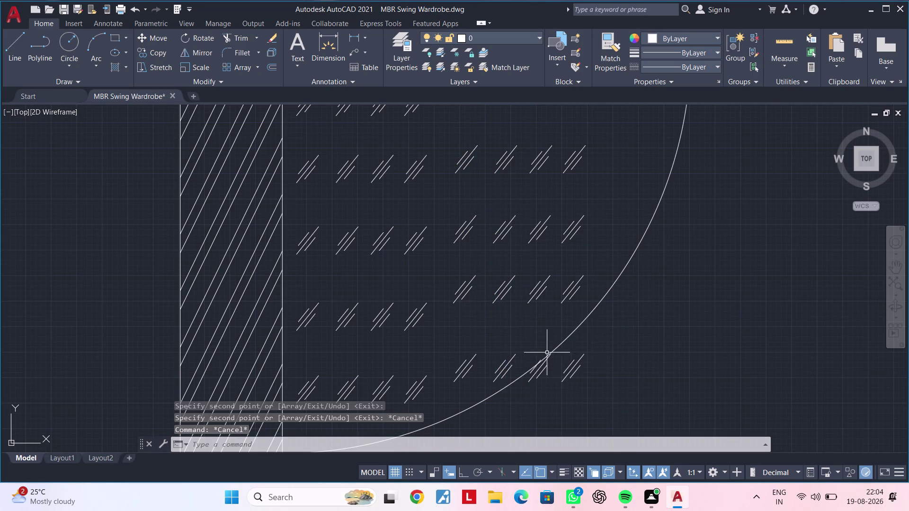
Move the marks crossing the arc to a new spot inside the panel.
scroll(up, 3)
click(518, 359)
click(634, 412)
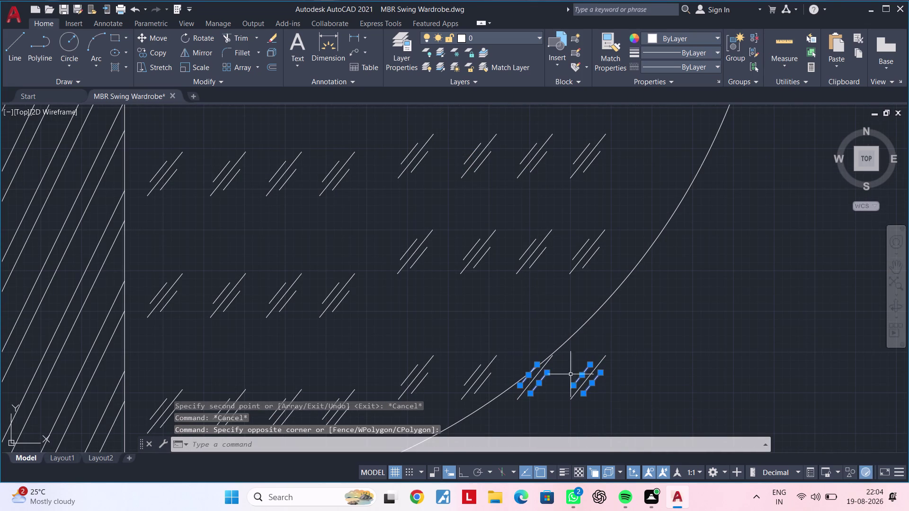
click(520, 349)
click(653, 422)
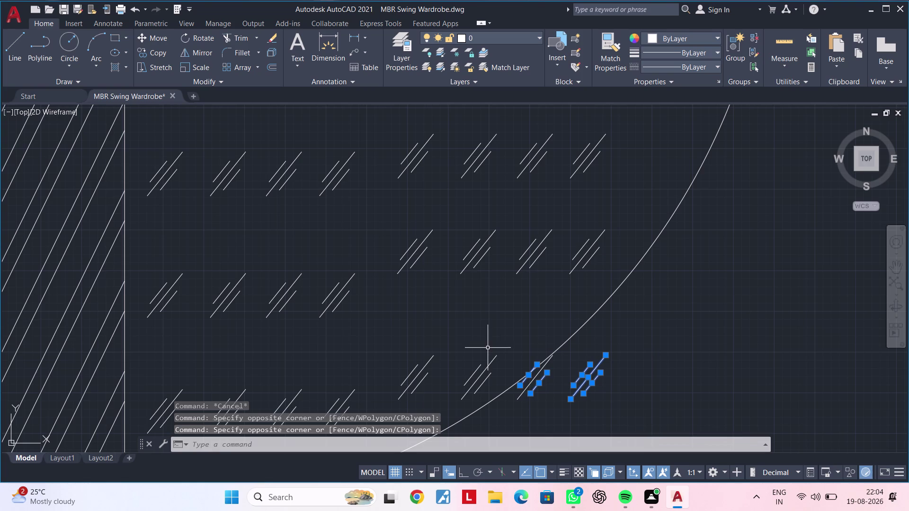
click(509, 352)
click(653, 431)
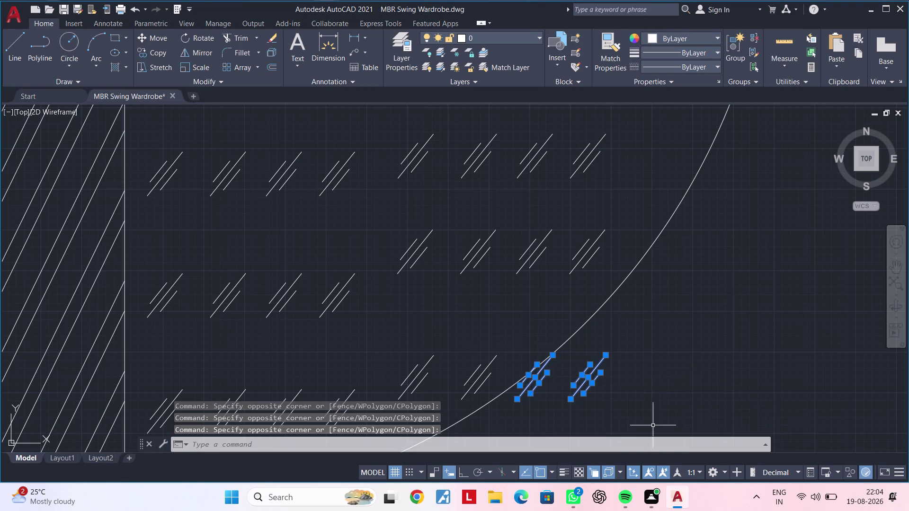
key(m)
key(space)
click(613, 373)
drag(613, 373, 615, 362)
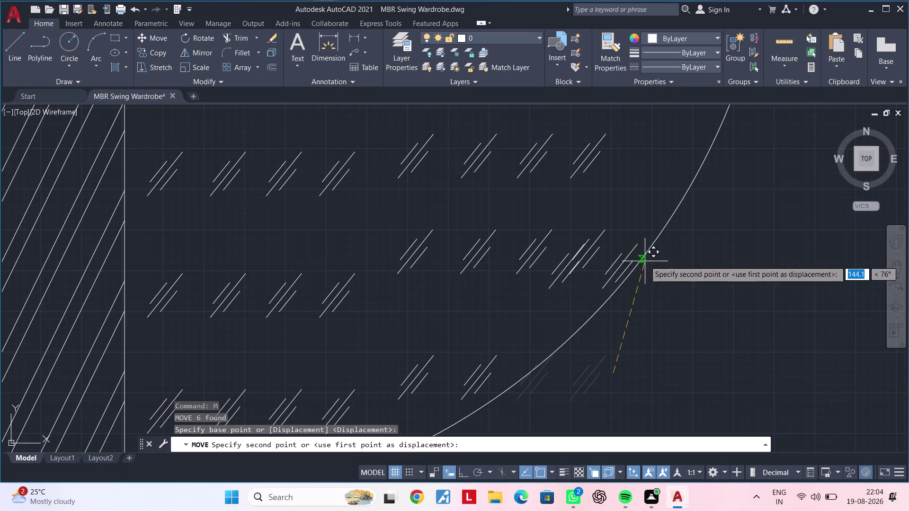
middle_drag(645, 260, 496, 326)
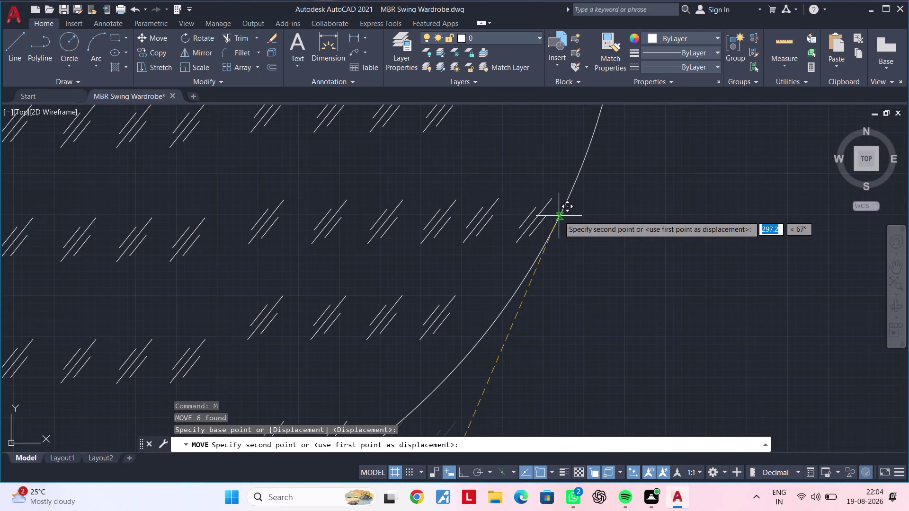
click(559, 216)
middle_drag(552, 209, 472, 243)
click(385, 216)
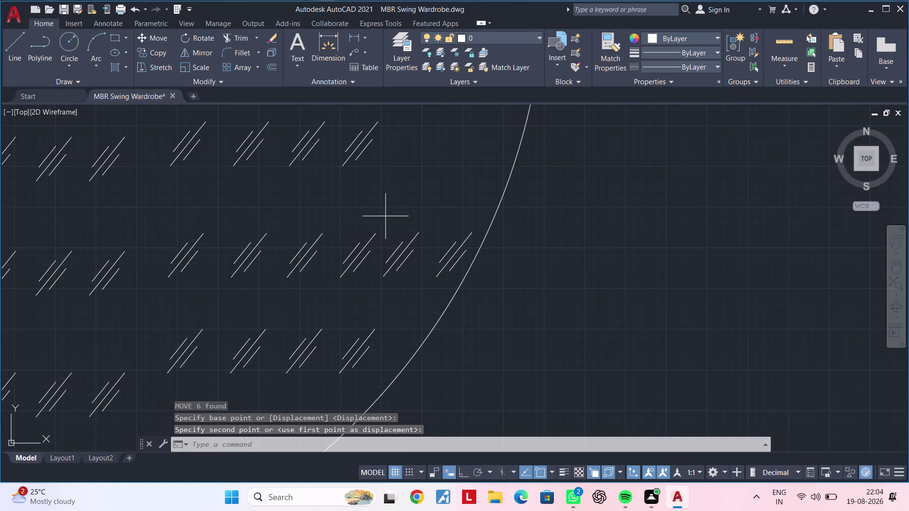
Copy the two marks beside the arc into the first two rows along it.
click(532, 309)
click(479, 215)
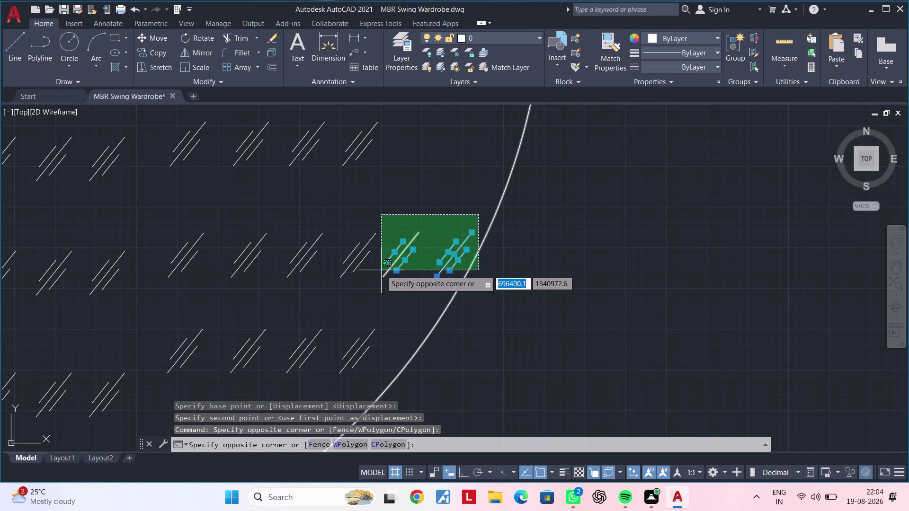
click(392, 241)
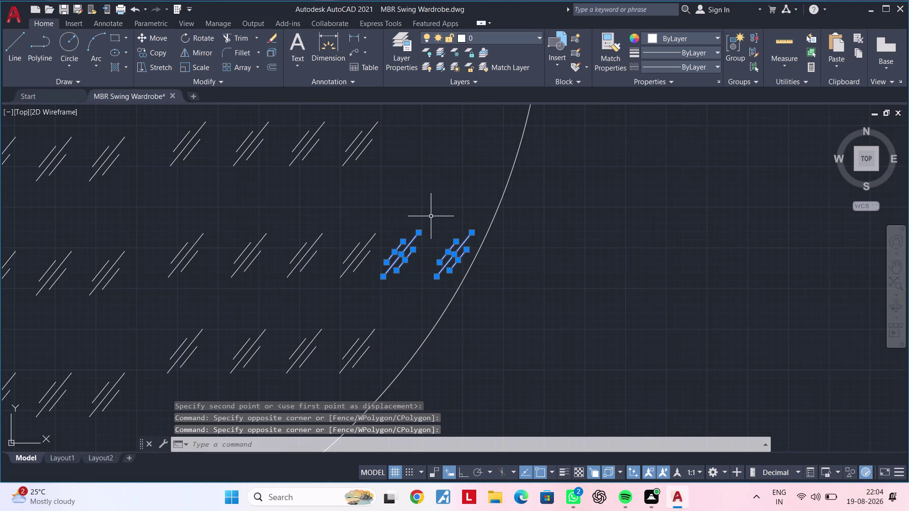
text(co)
key(space)
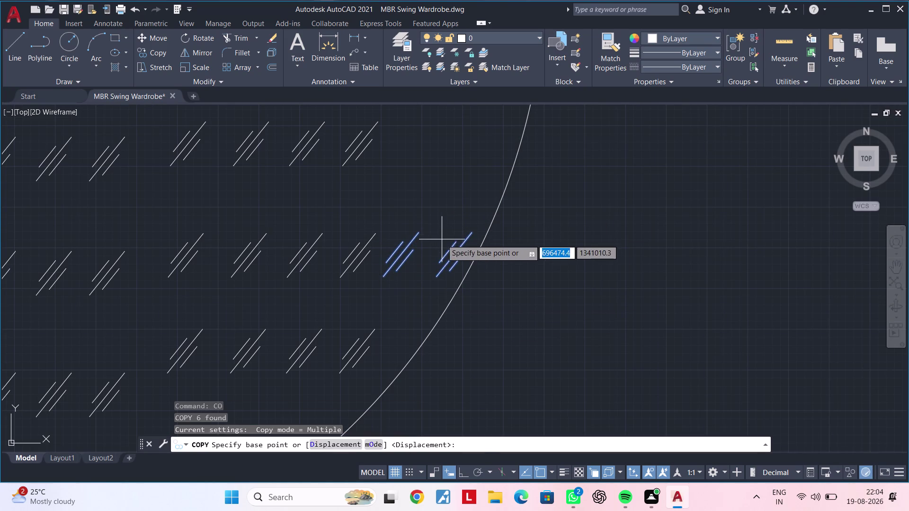
click(437, 249)
middle_drag(433, 295, 431, 301)
middle_drag(445, 173, 394, 304)
click(404, 275)
middle_drag(416, 198, 396, 321)
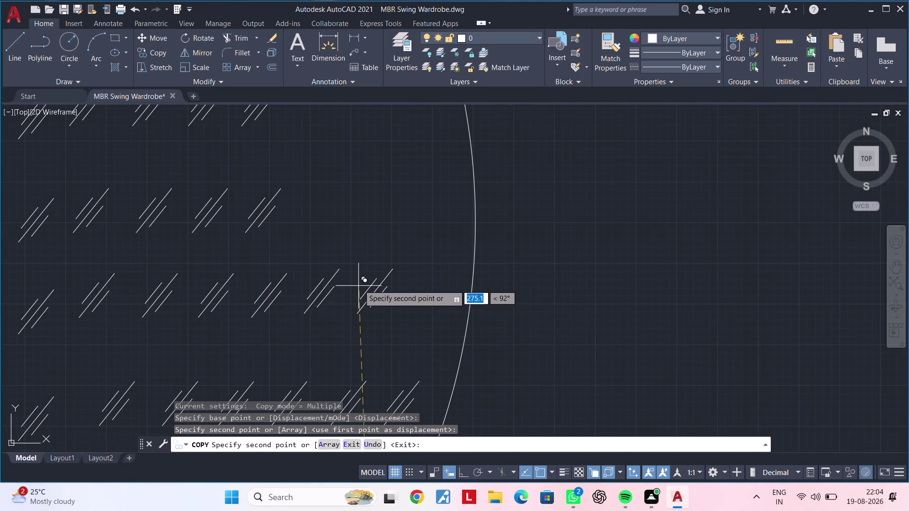
click(359, 283)
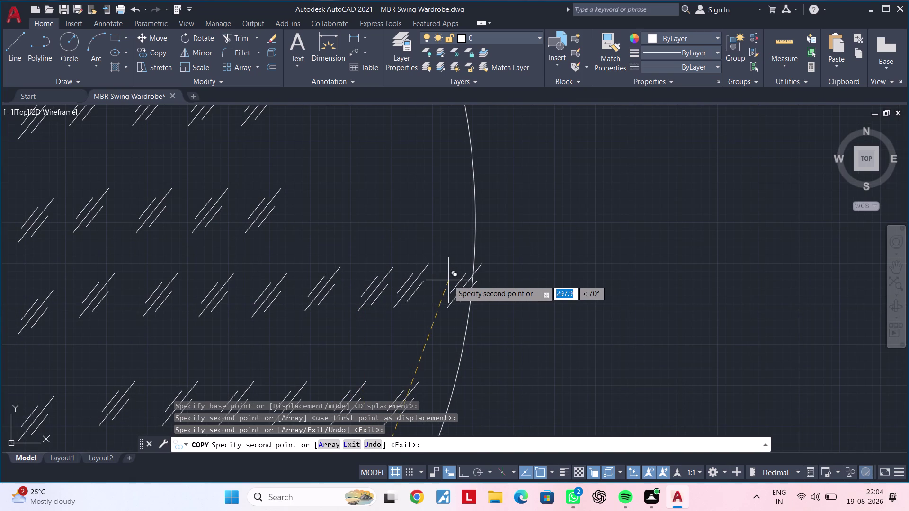
Place seven more stroke copies in the higher rows along the arc.
middle_drag(433, 242, 444, 294)
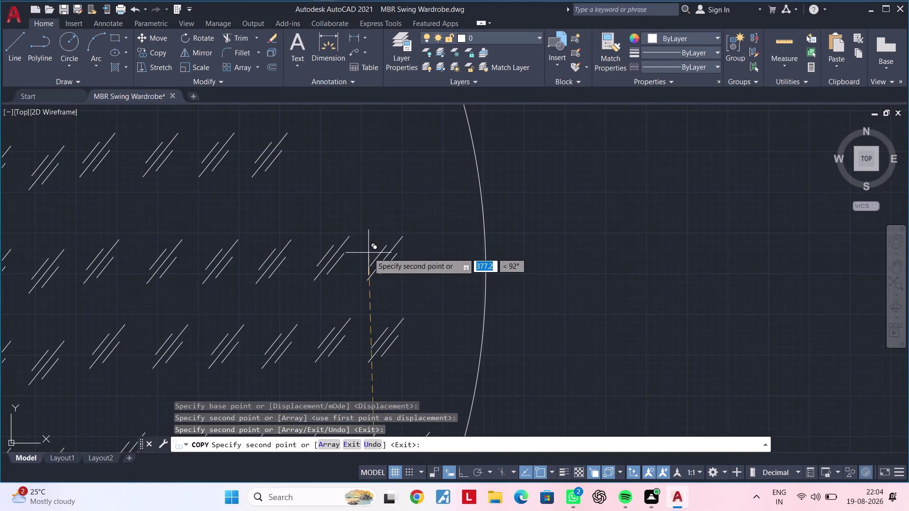
click(369, 249)
middle_drag(400, 190, 411, 327)
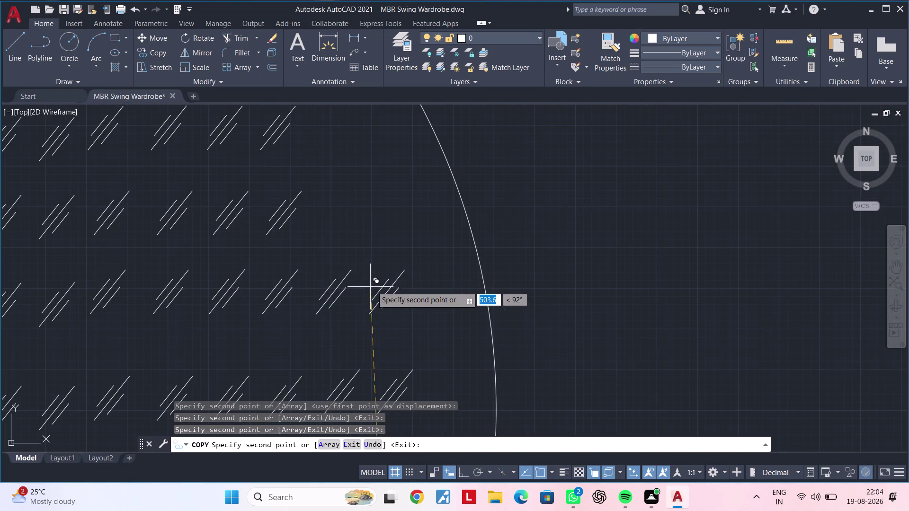
click(376, 284)
middle_drag(376, 209, 377, 300)
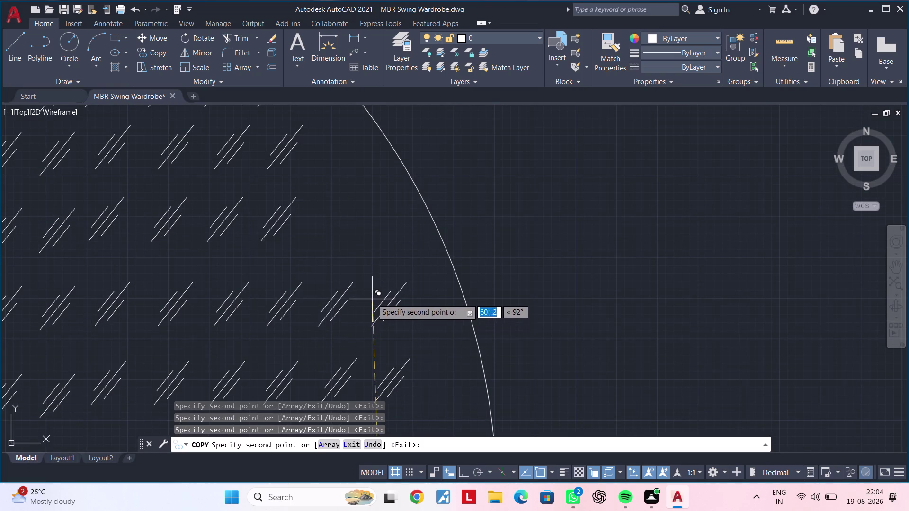
click(372, 298)
click(369, 217)
middle_drag(373, 208, 379, 329)
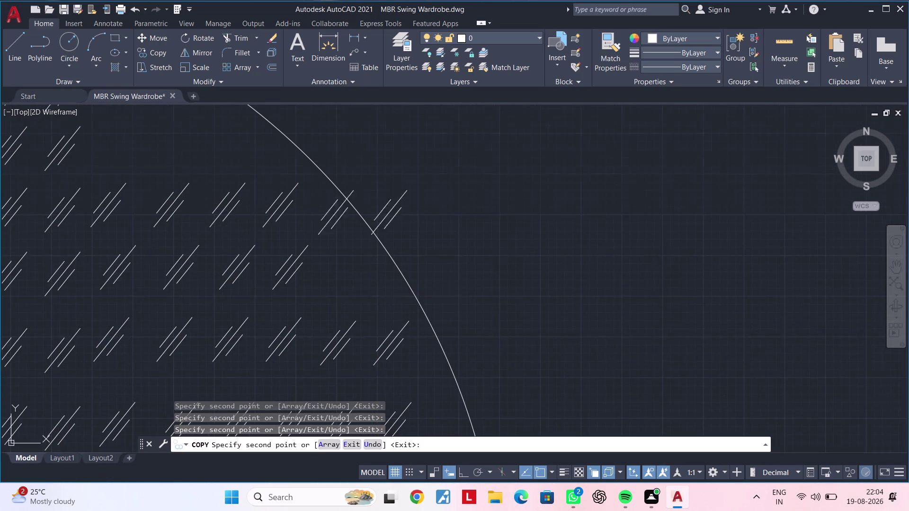
click(372, 256)
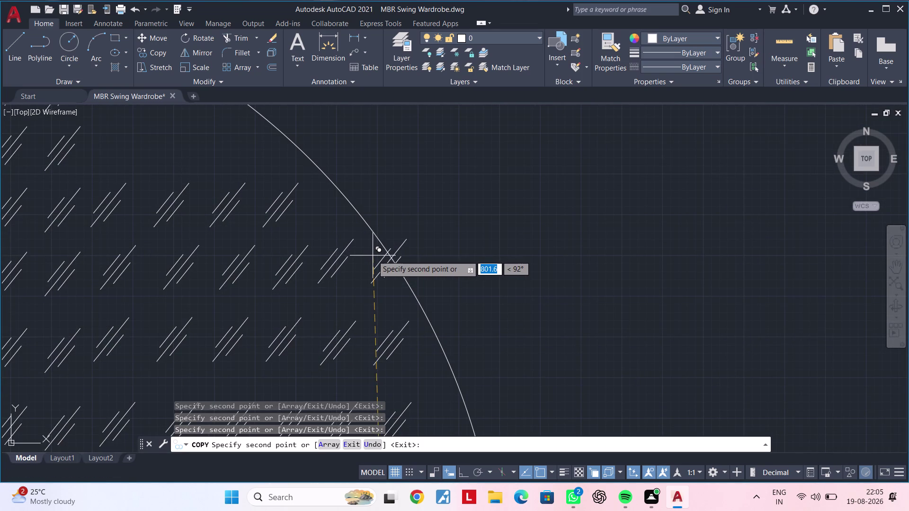
middle_drag(346, 246, 459, 288)
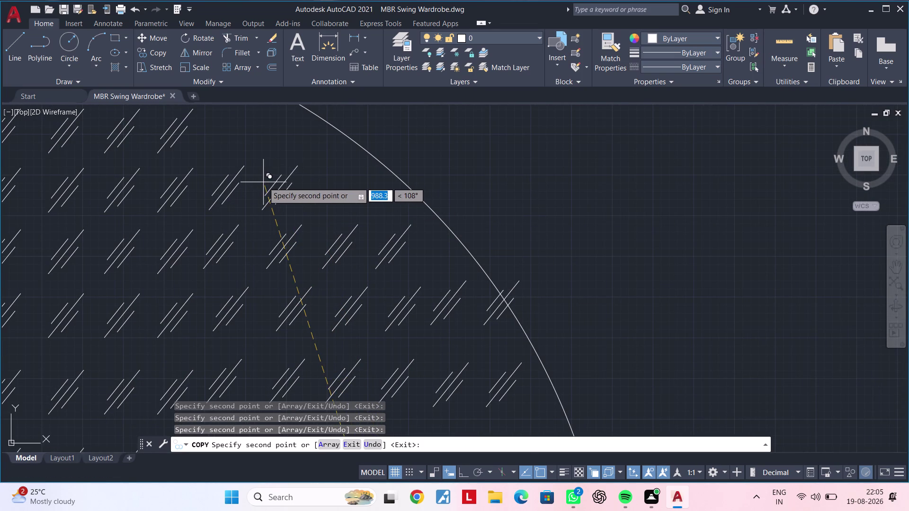
click(263, 182)
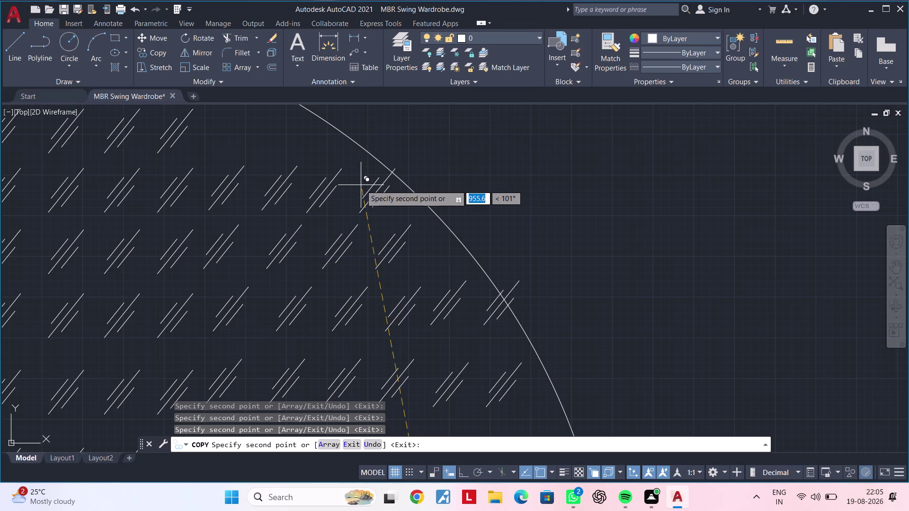
click(364, 185)
Fill two upper gaps under the arc with stroke copies.
middle_drag(312, 171, 330, 234)
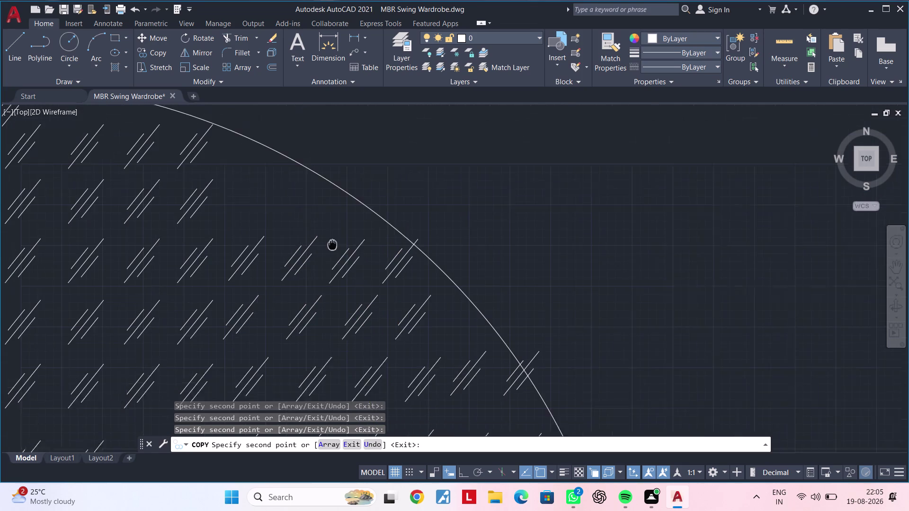
middle_drag(330, 234, 338, 265)
click(289, 205)
scroll(down, 3)
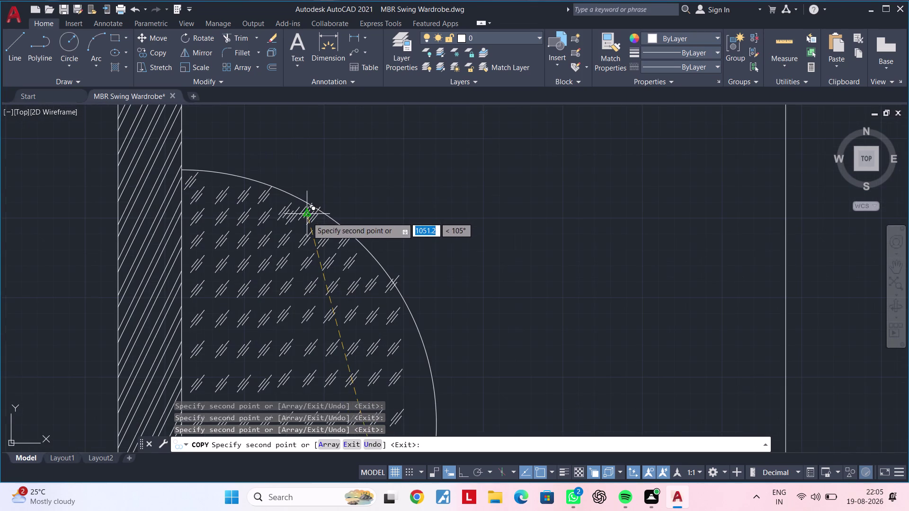
scroll(up, 3)
scroll(up, 3)
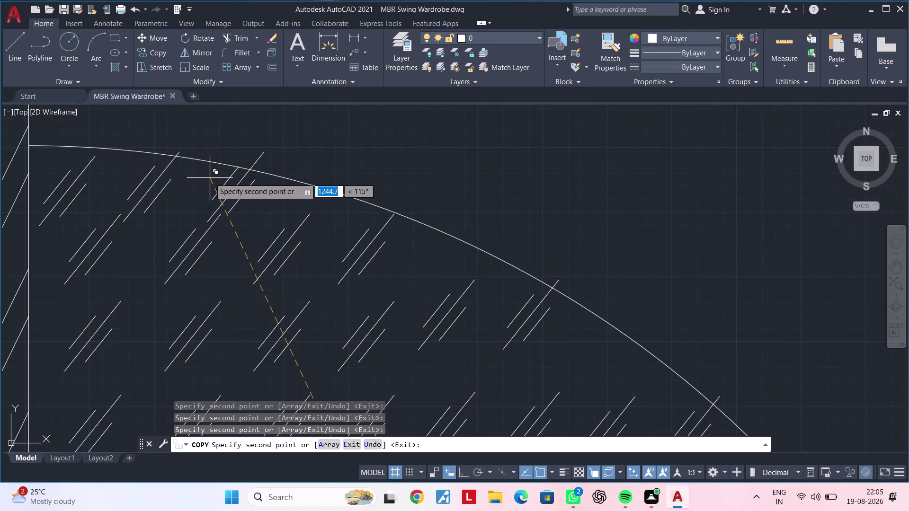
click(209, 178)
scroll(down, 3)
Fill three remaining gaps toward the arc's right side with stroke copies.
middle_drag(464, 241, 294, 151)
middle_drag(437, 296, 406, 205)
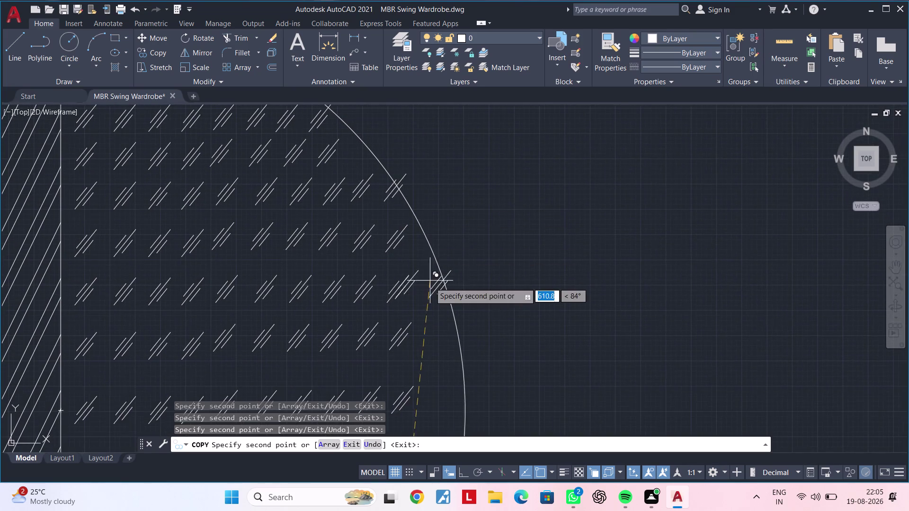
middle_drag(430, 283, 408, 214)
scroll(up, 3)
click(429, 258)
middle_drag(447, 310, 446, 216)
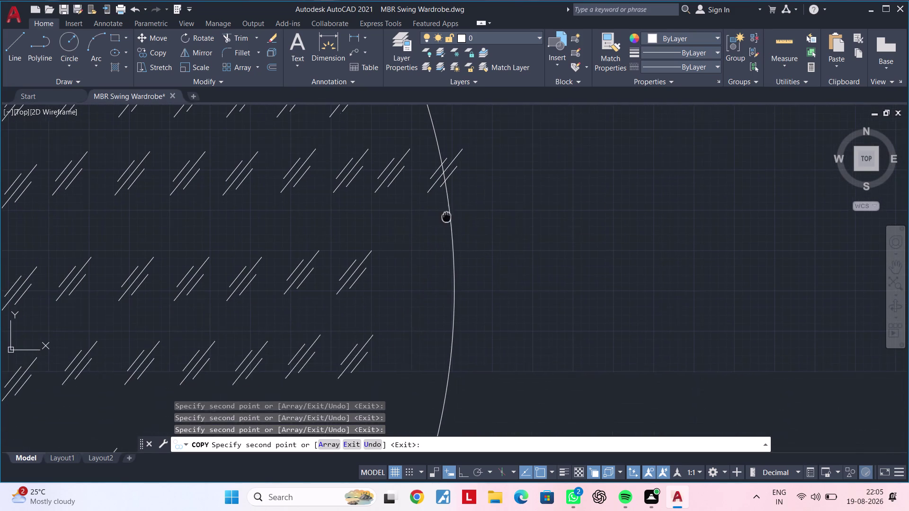
click(444, 260)
middle_drag(434, 305, 443, 216)
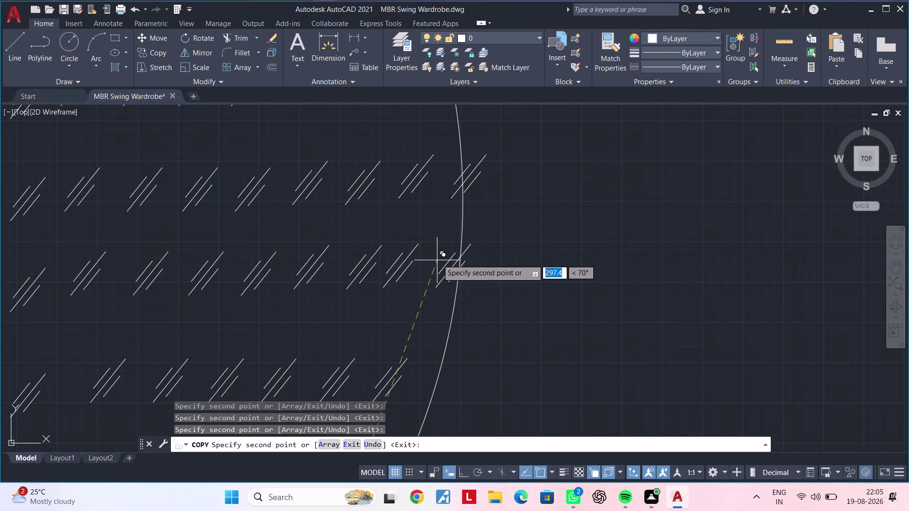
click(440, 262)
Place the last hatch stroke copy near the arc and end the COPY command.
scroll(down, 3)
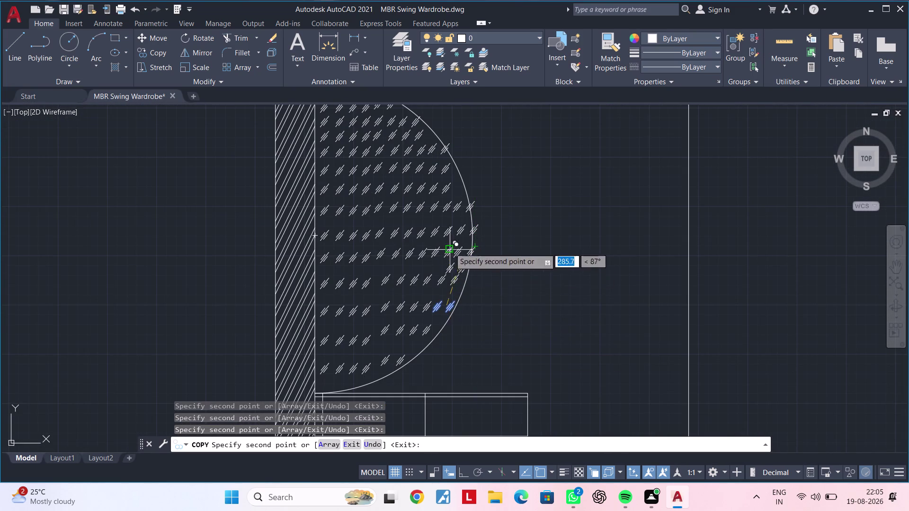
middle_drag(451, 257, 452, 329)
scroll(up, 3)
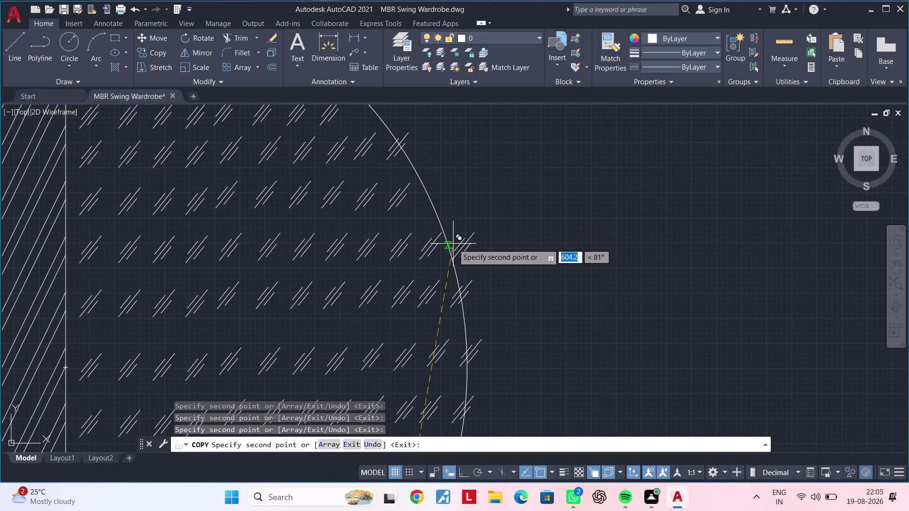
click(453, 244)
key(Escape)
key(Escape)
key(Escape)
key(Escape)
Delete the stray diagonal strokes poking out past the swing arc.
middle_drag(512, 264, 491, 231)
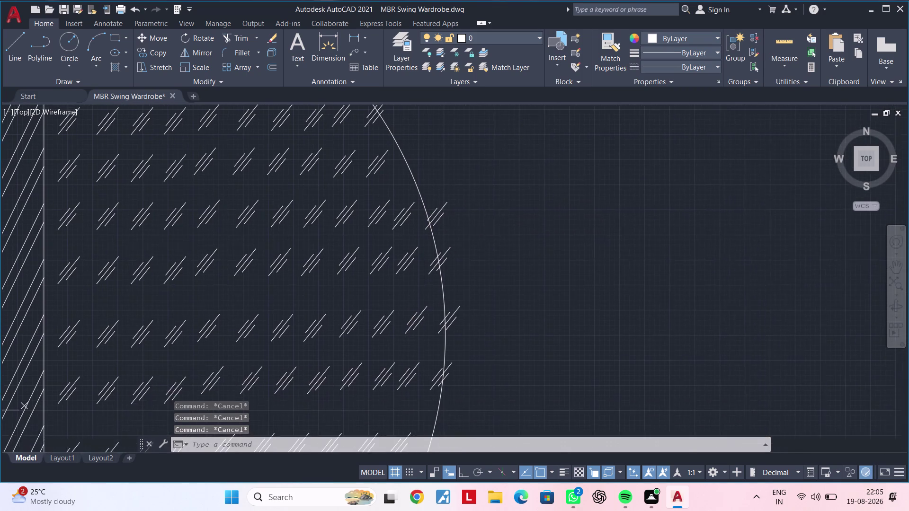
scroll(up, 3)
click(402, 185)
click(531, 273)
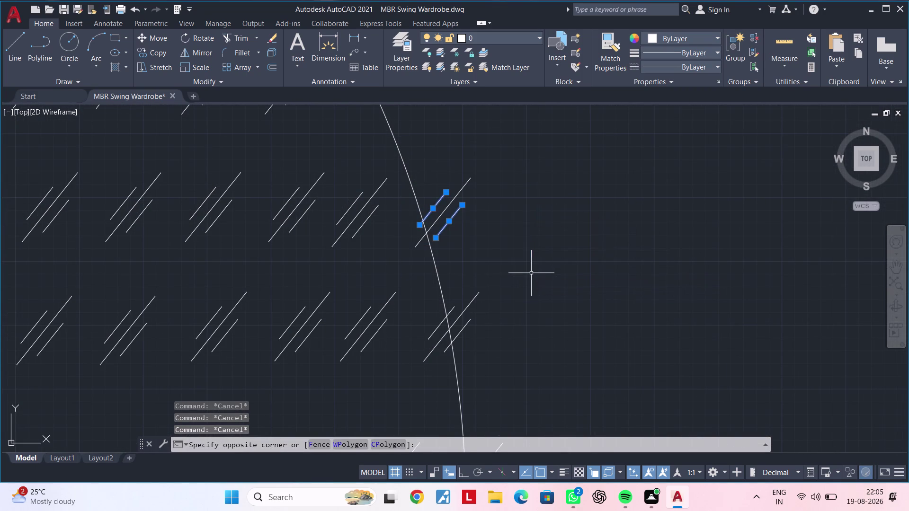
key(Delete)
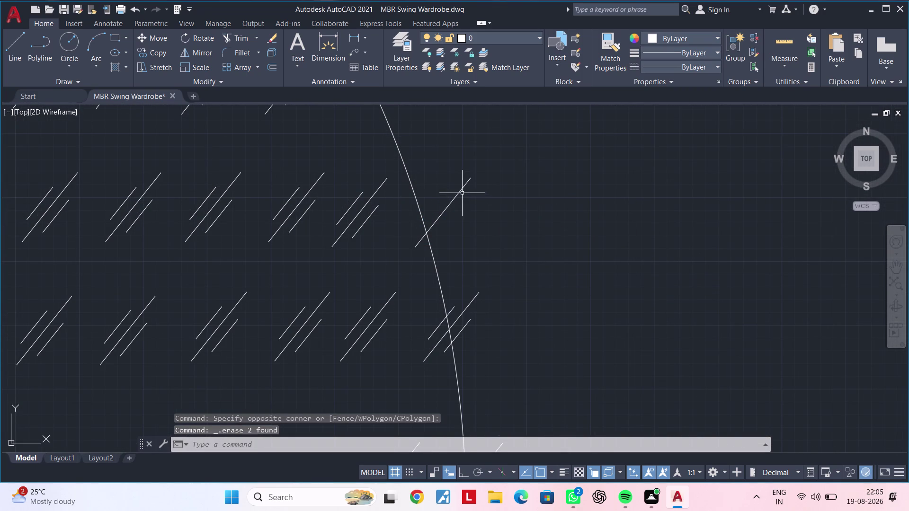
click(462, 193)
key(Delete)
scroll(down, 3)
middle_drag(485, 264, 478, 234)
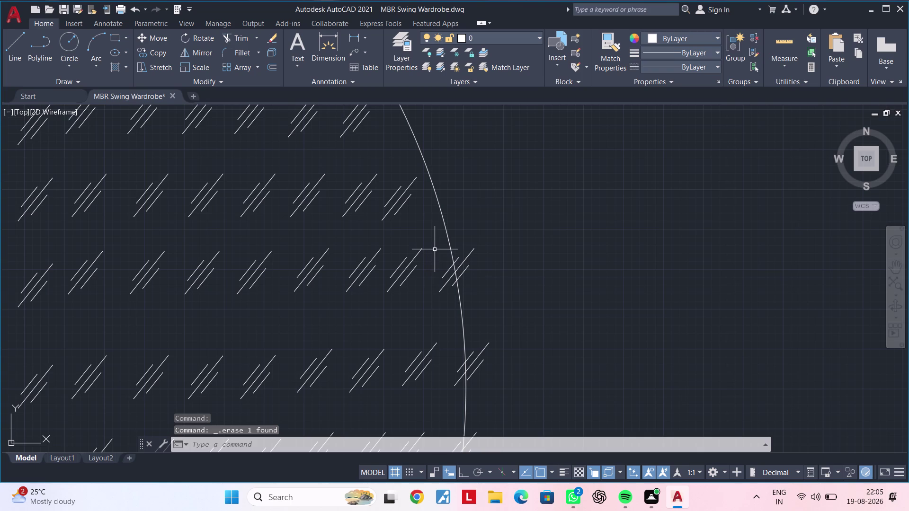
Start TRIM and cut back stroke ends overhanging the lower part of the arc.
key(t)
key(r)
key(space)
scroll(up, 3)
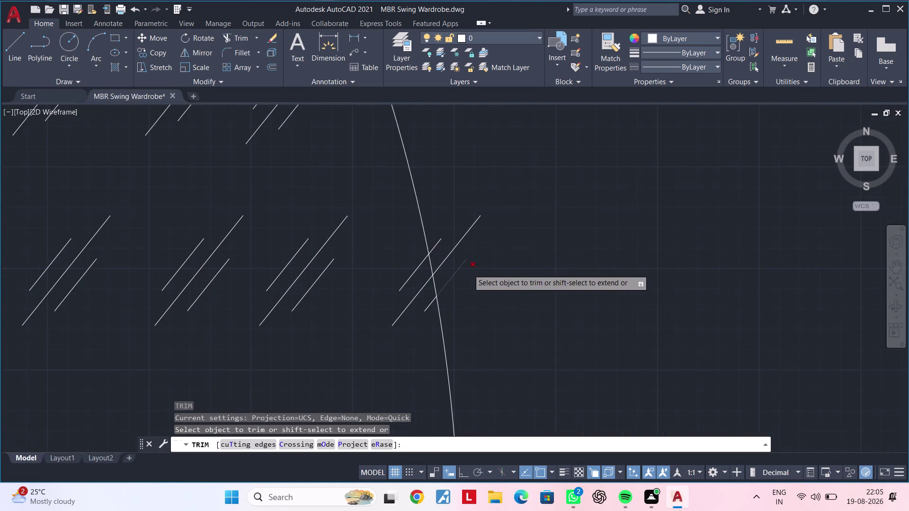
click(435, 247)
click(448, 254)
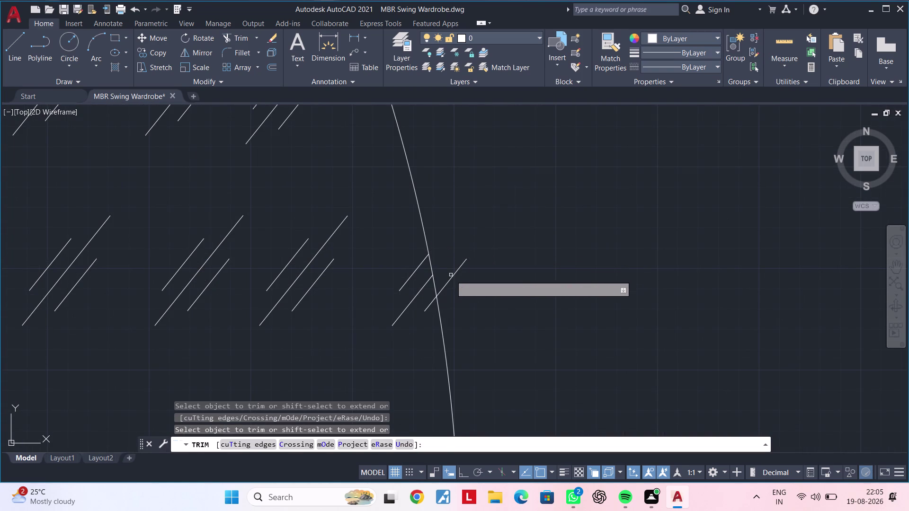
click(451, 276)
scroll(down, 3)
middle_drag(477, 318, 468, 238)
scroll(up, 3)
drag(459, 311, 476, 327)
click(471, 324)
click(478, 335)
drag(481, 339, 483, 341)
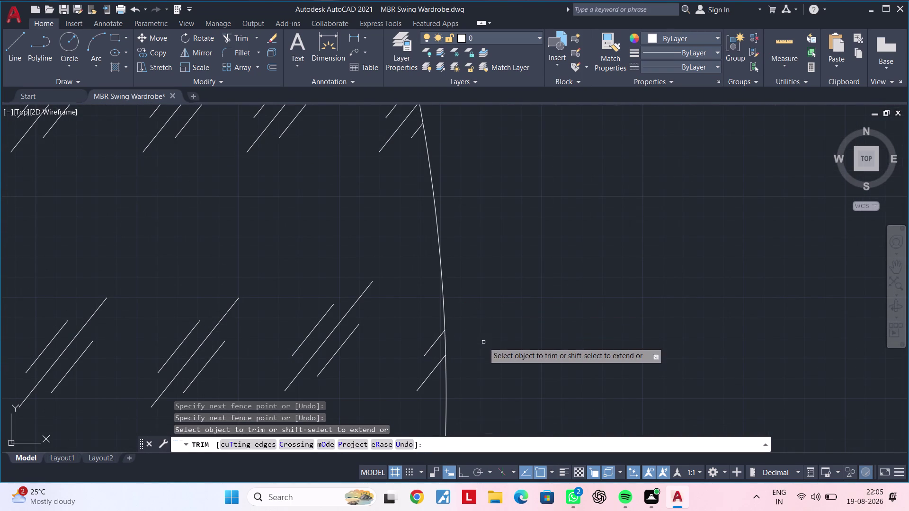
drag(483, 342, 484, 342)
Trim the overhanging stroke ends further up along the curved edge.
scroll(down, 3)
middle_drag(482, 336, 458, 203)
scroll(up, 3)
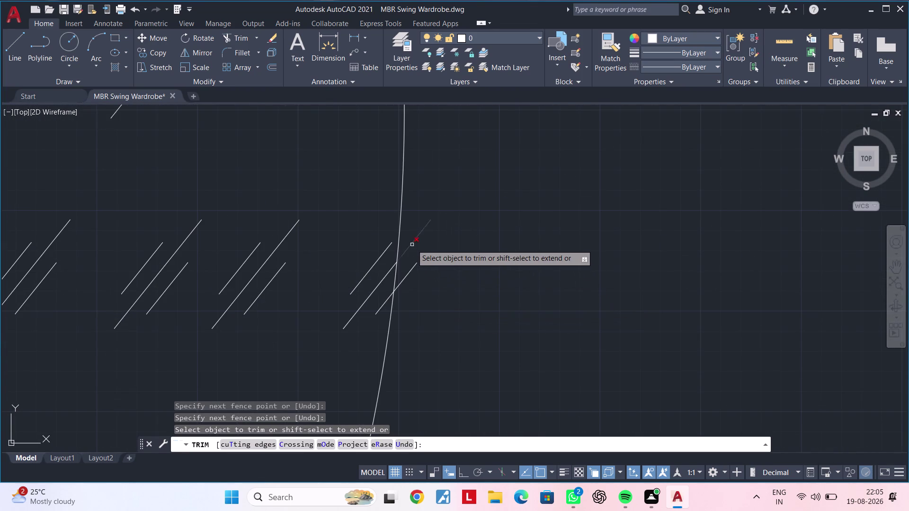
click(412, 245)
click(415, 270)
click(408, 261)
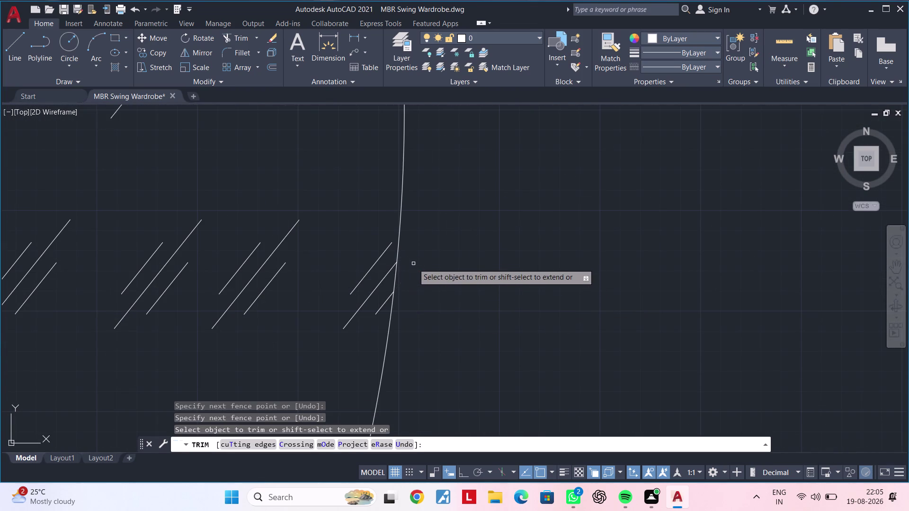
scroll(down, 3)
middle_drag(447, 282, 449, 418)
scroll(up, 3)
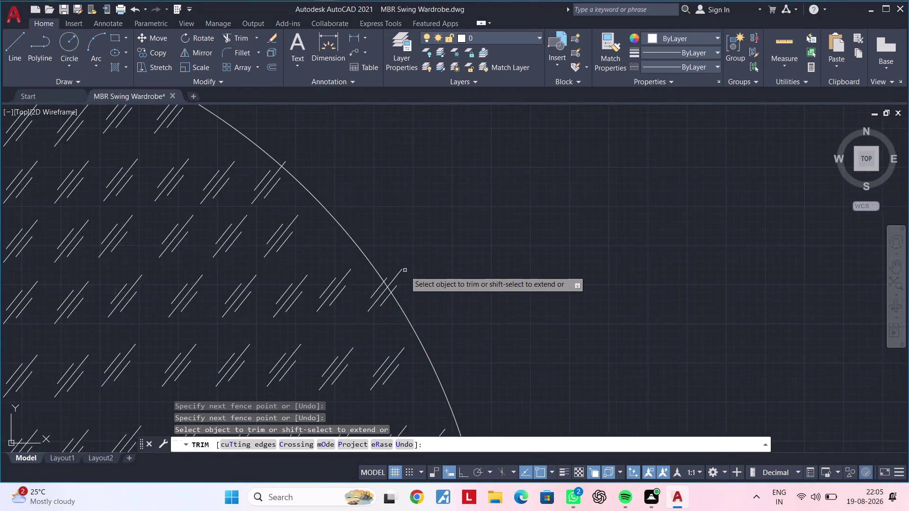
scroll(up, 3)
click(380, 288)
click(373, 279)
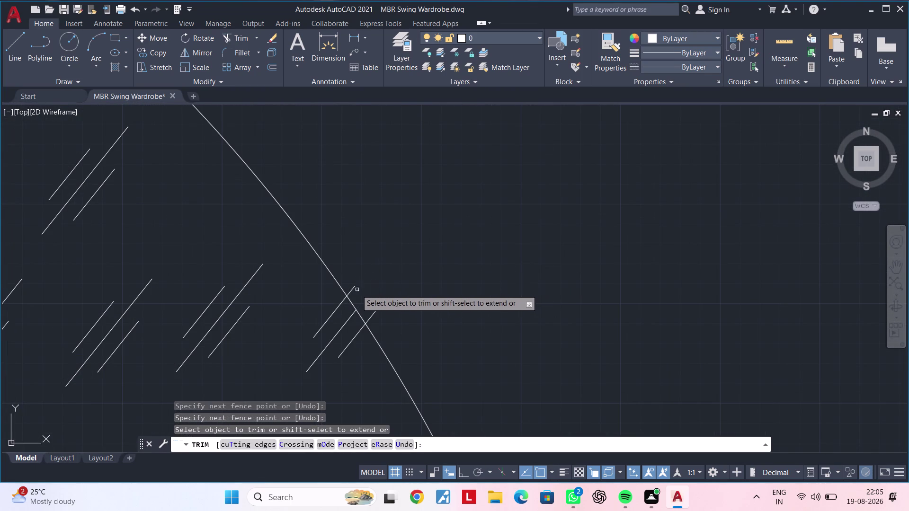
click(355, 287)
click(373, 310)
drag(376, 313, 378, 319)
Trim the remaining stroke ends along the top of the arc and exit TRIM.
scroll(down, 3)
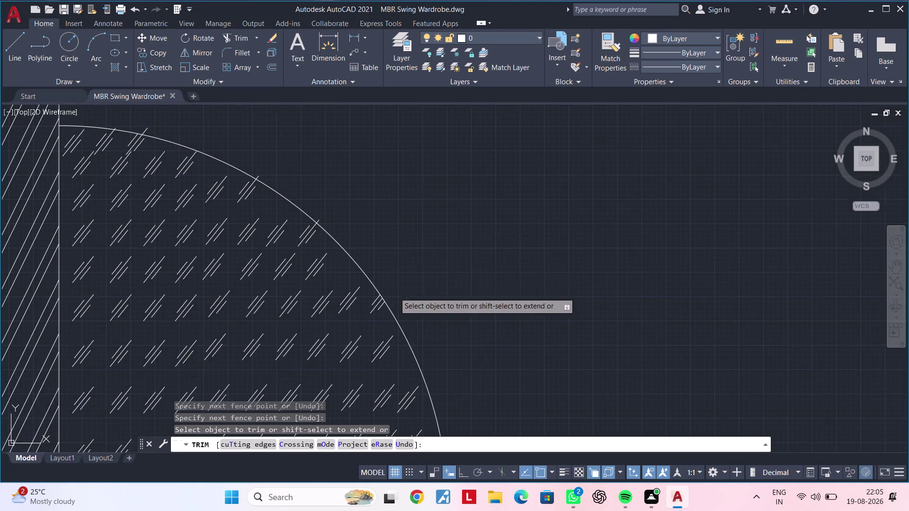
middle_drag(382, 230, 425, 287)
scroll(up, 3)
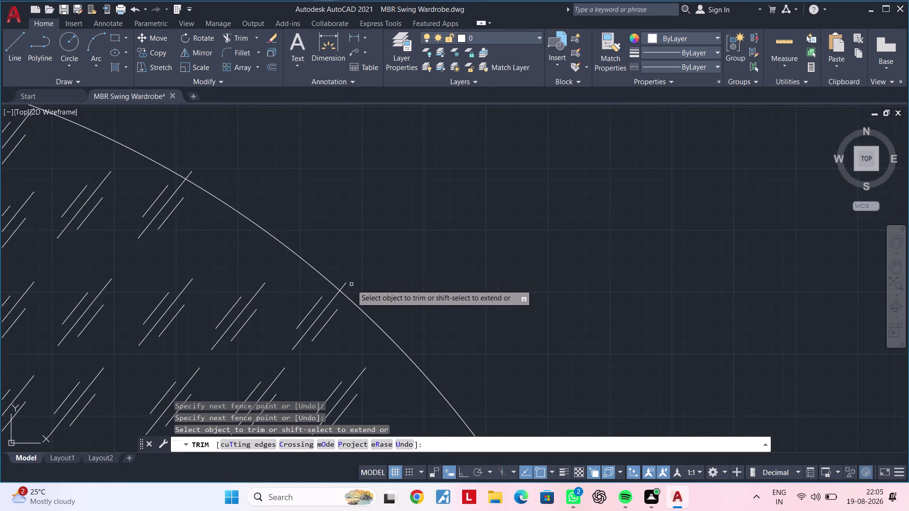
click(345, 282)
scroll(down, 3)
middle_drag(330, 223, 433, 303)
scroll(up, 3)
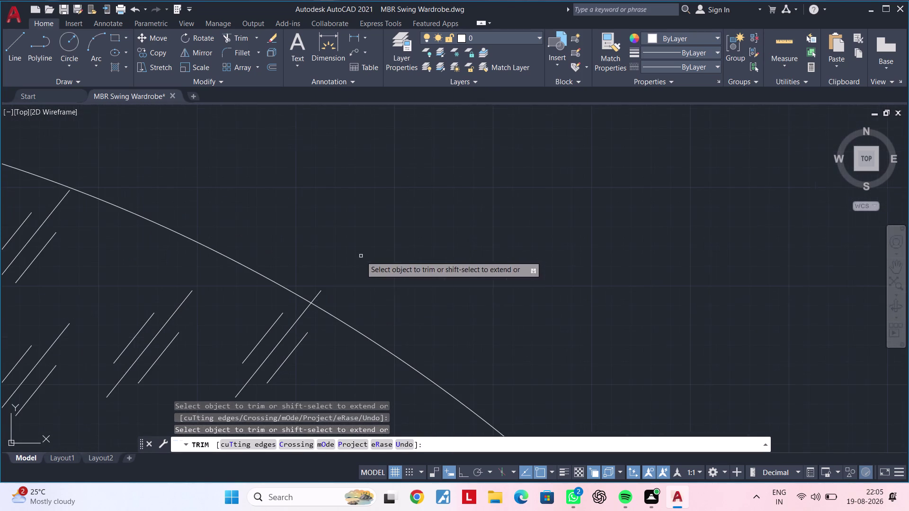
drag(318, 291, 324, 295)
drag(328, 296, 334, 300)
scroll(down, 3)
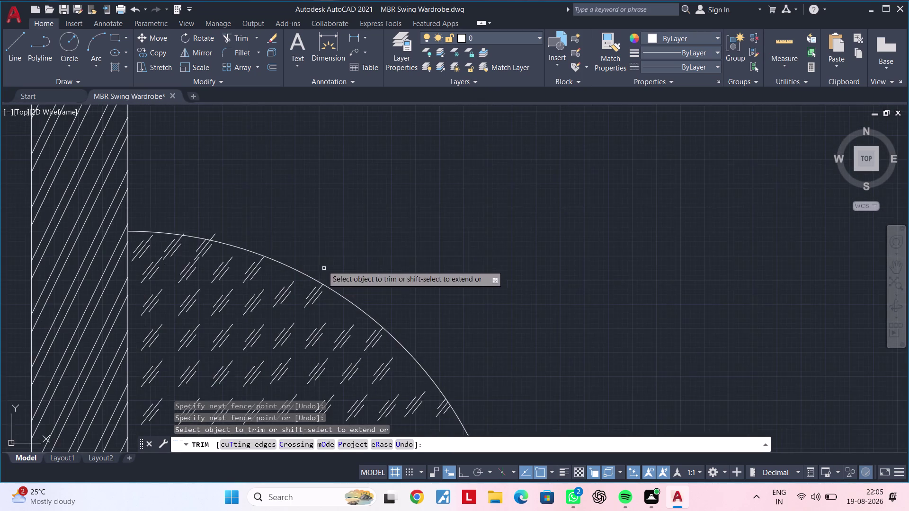
middle_drag(289, 229, 393, 261)
scroll(up, 3)
click(243, 266)
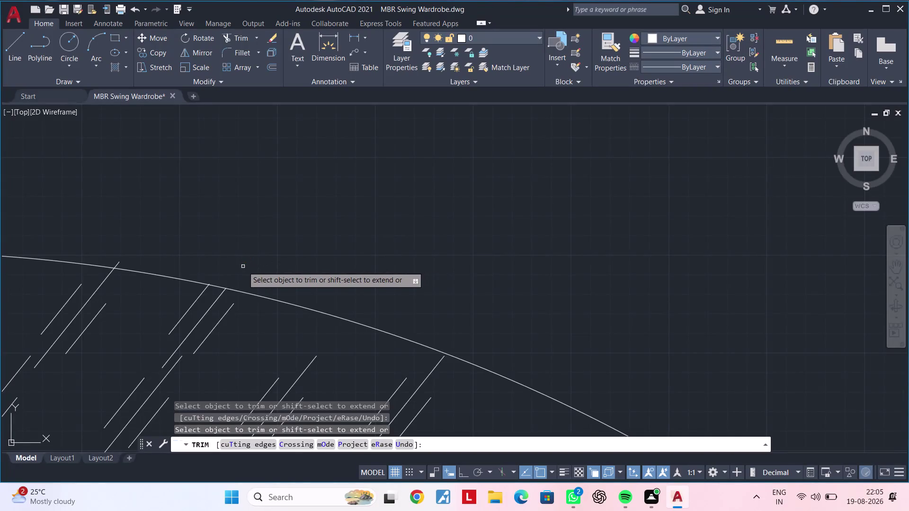
middle_drag(281, 262, 393, 256)
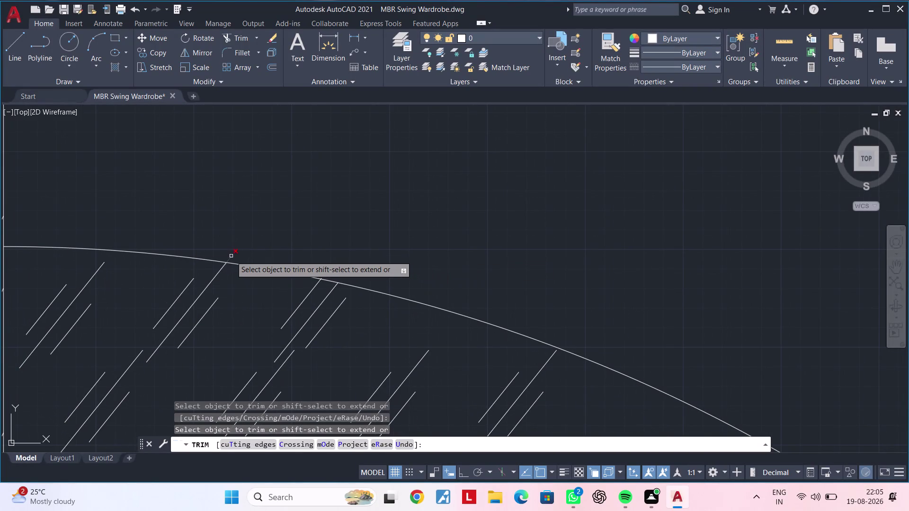
click(231, 256)
scroll(down, 3)
middle_drag(485, 279, 481, 176)
scroll(down, 3)
key(Escape)
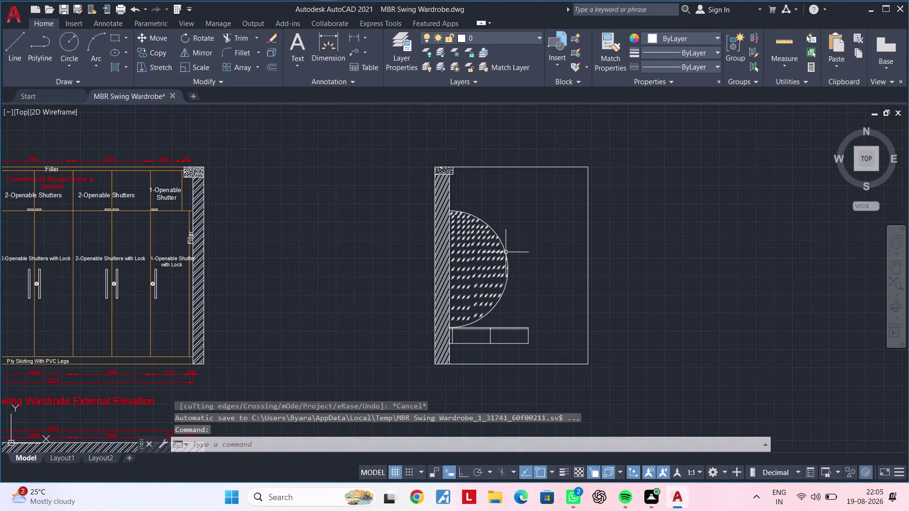
key(Escape)
scroll(up, 3)
click(480, 307)
key(Escape)
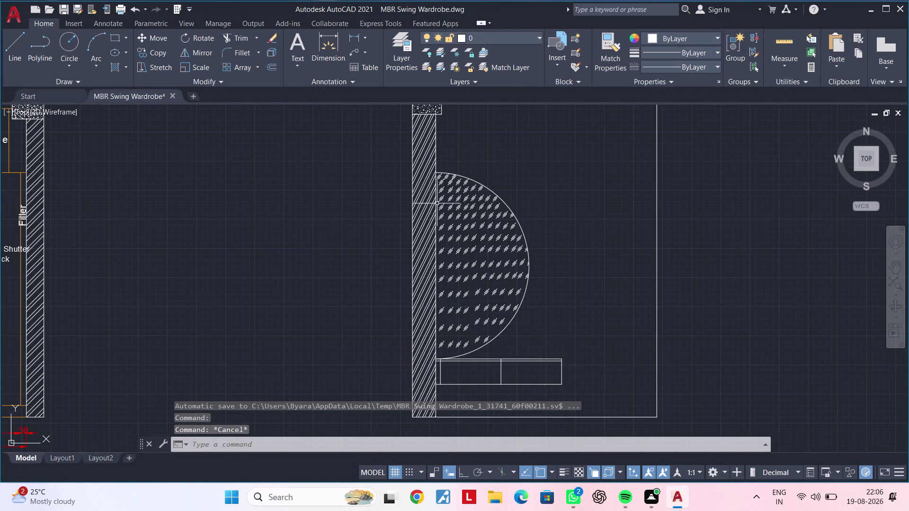
scroll(up, 3)
click(439, 134)
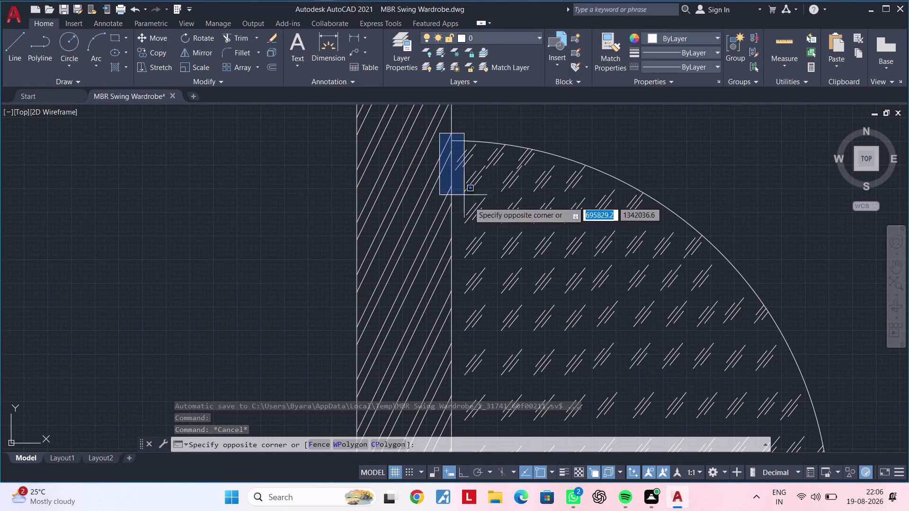
scroll(down, 3)
middle_drag(607, 323, 569, 202)
middle_drag(615, 326, 578, 204)
scroll(down, 3)
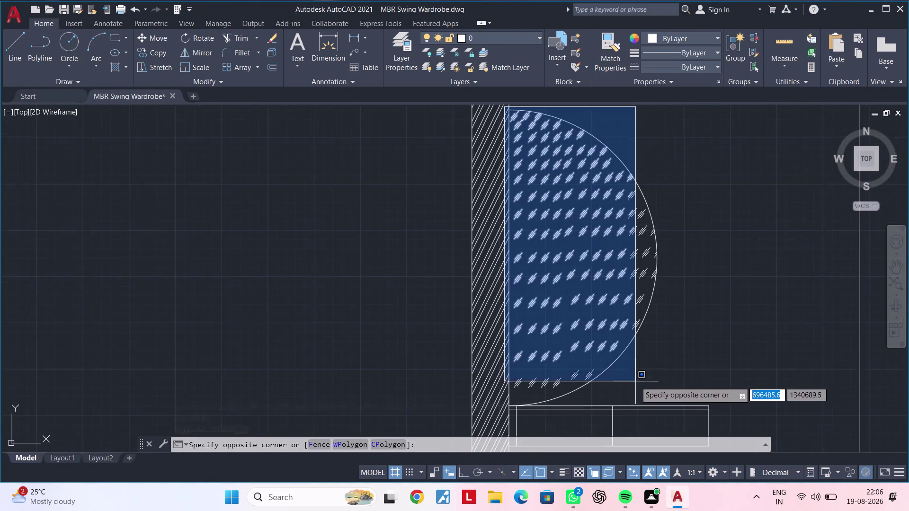
middle_click(636, 383)
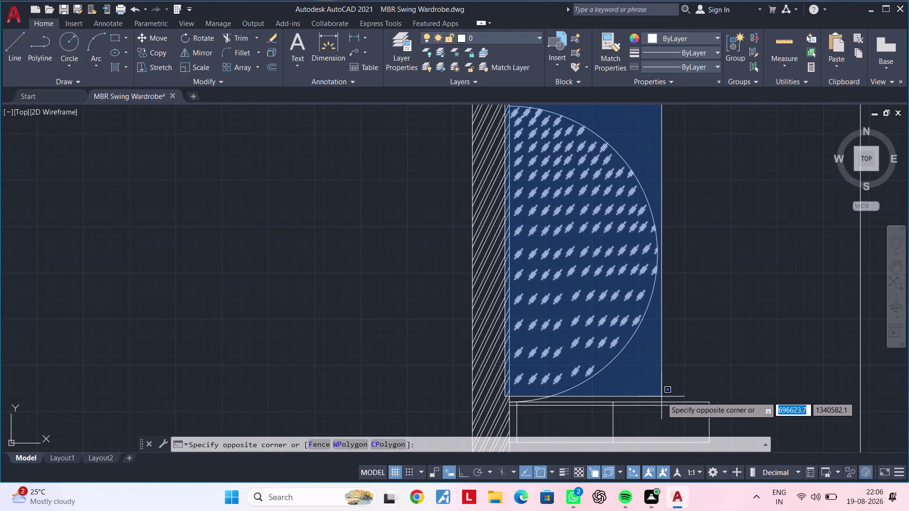
click(662, 396)
middle_drag(708, 340, 671, 359)
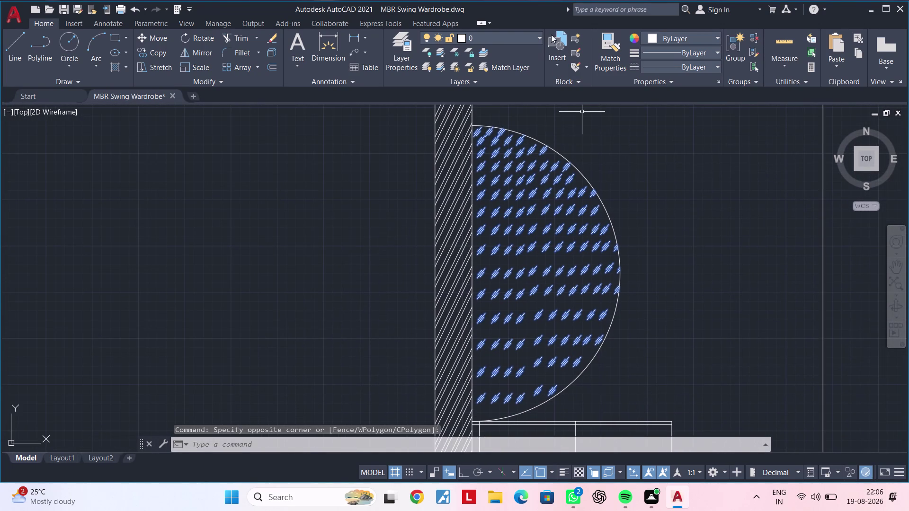
click(676, 43)
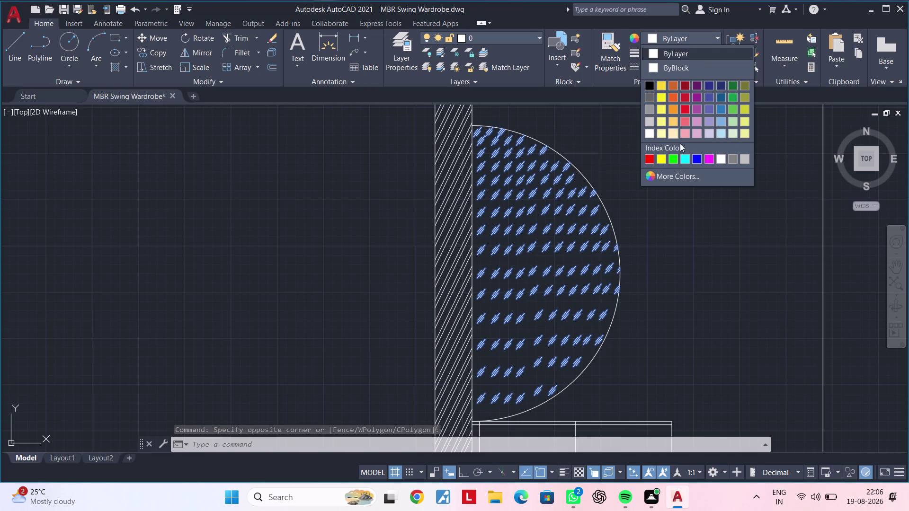
click(684, 156)
key(Escape)
key(Escape)
middle_drag(682, 307, 712, 287)
key(Escape)
key(Escape)
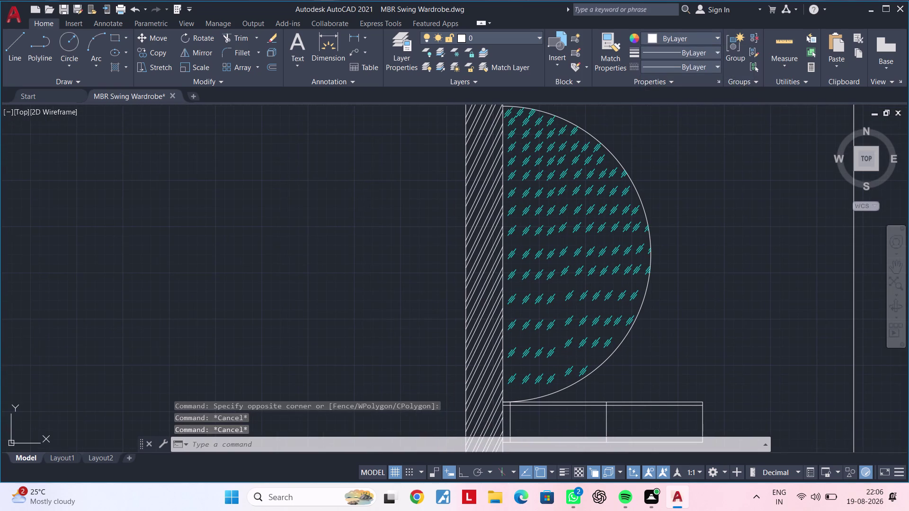
key(Escape)
scroll(down, 3)
scroll(down, 3)
middle_drag(698, 279, 606, 294)
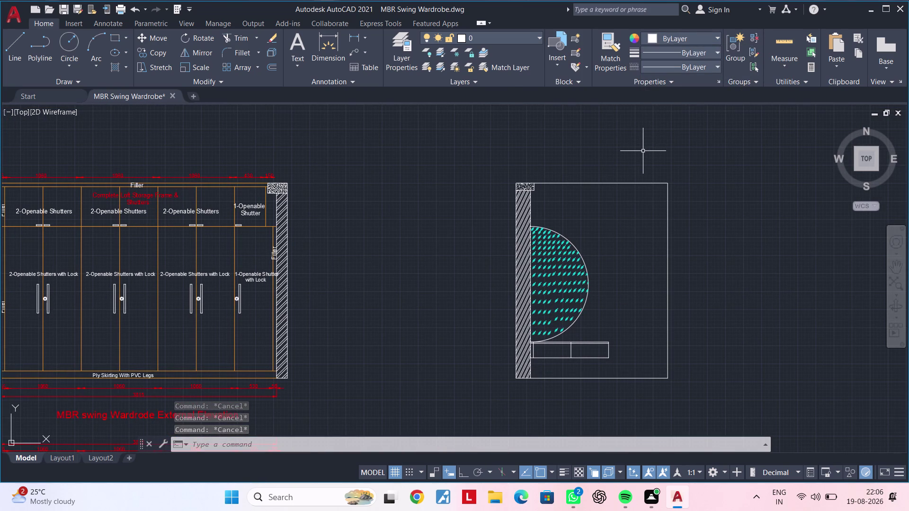
middle_drag(621, 261, 608, 218)
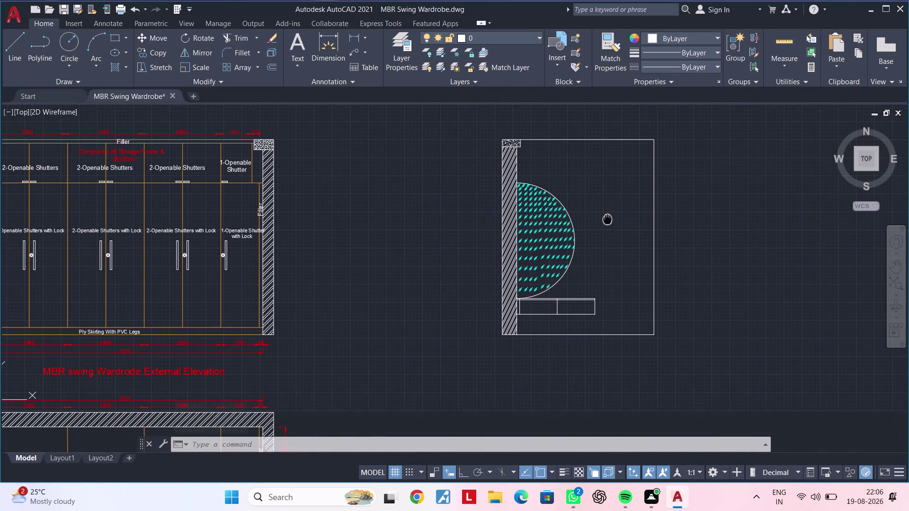
middle_drag(608, 218, 607, 218)
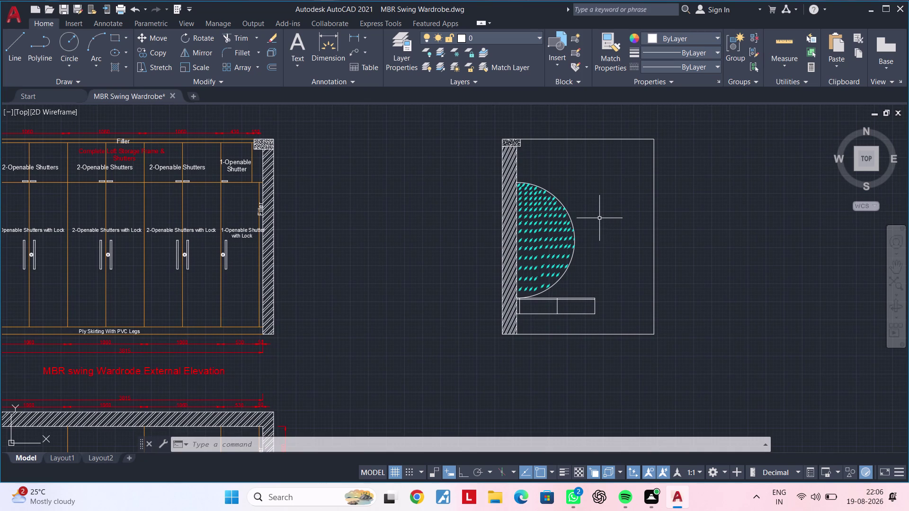
key(Escape)
key(Escape)
scroll(up, 3)
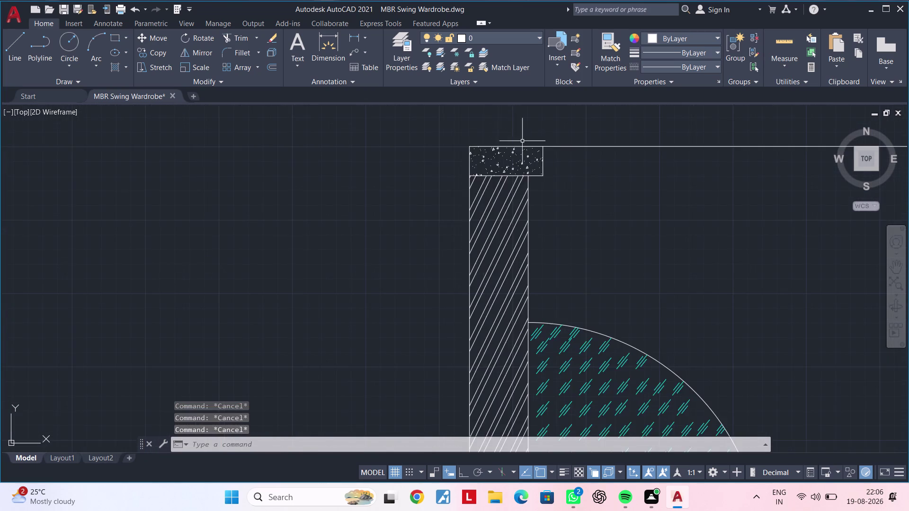
scroll(up, 3)
scroll(down, 3)
middle_drag(617, 313, 570, 207)
middle_drag(668, 356, 579, 246)
scroll(down, 3)
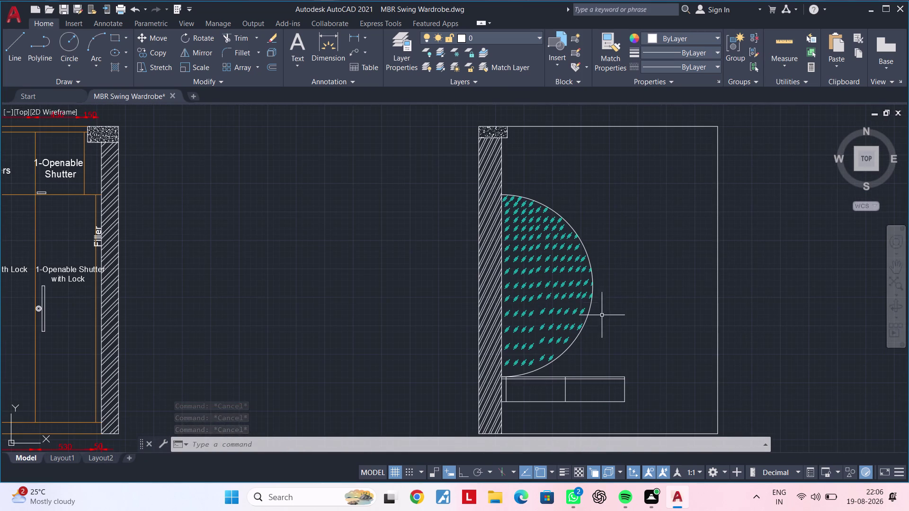
middle_drag(602, 300, 605, 233)
middle_drag(604, 330, 606, 290)
scroll(up, 3)
middle_drag(504, 309, 485, 326)
key(Escape)
key(Escape)
key(Escape)
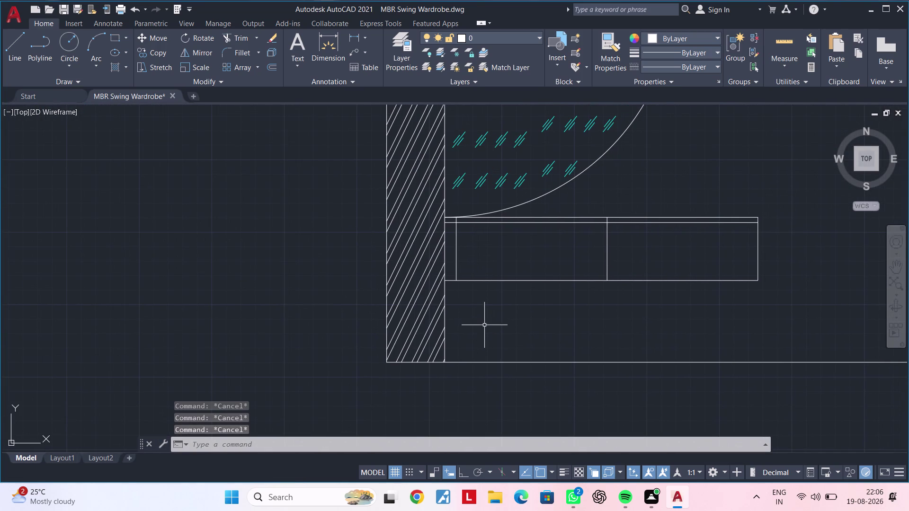
key(Escape)
key(Escape)
key(Escape)
key(Escape)
key(Escape)
scroll(down, 3)
scroll(down, 3)
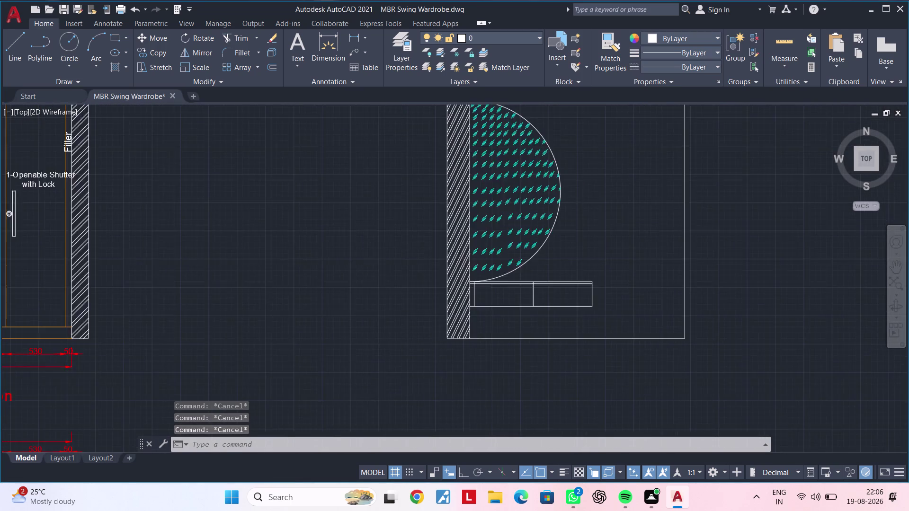
middle_drag(231, 272, 550, 290)
scroll(up, 3)
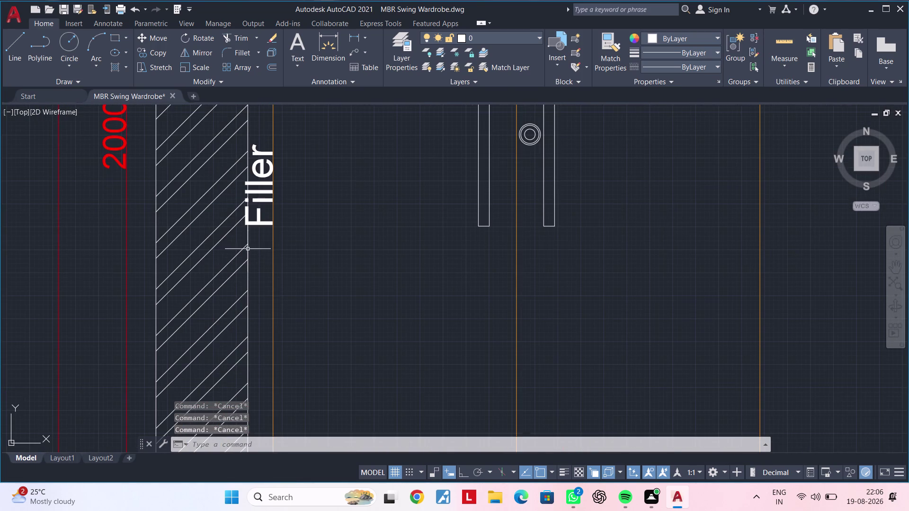
scroll(down, 3)
middle_drag(304, 261, 332, 131)
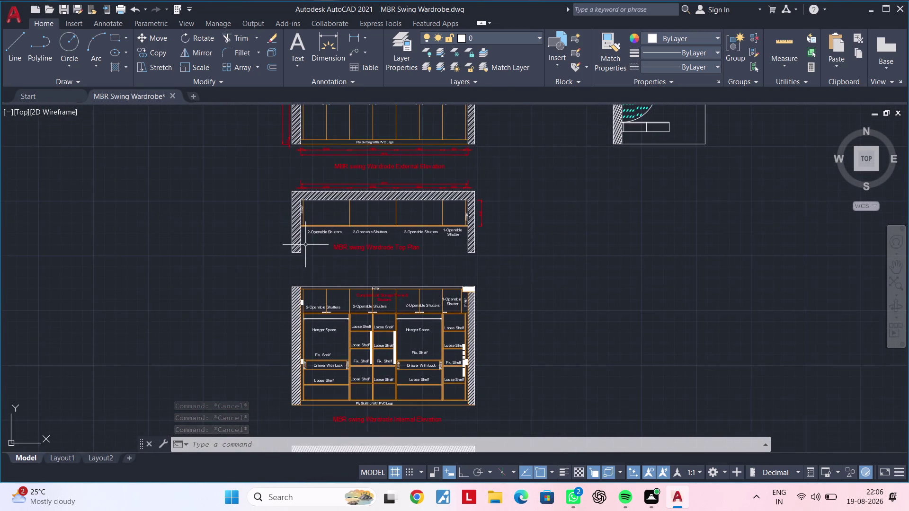
scroll(up, 3)
middle_drag(304, 220, 290, 339)
Begin copying the Filler label, then abandon it and return to the wardrobe drawings.
scroll(up, 3)
click(264, 224)
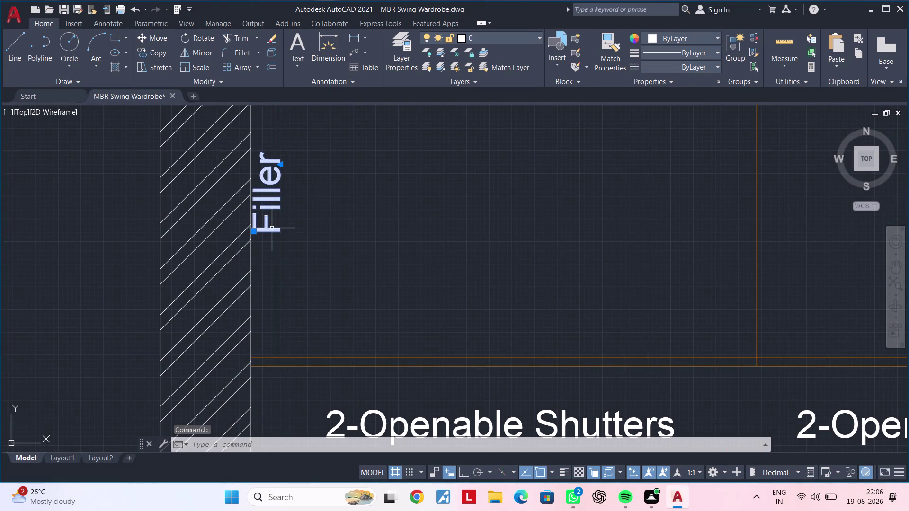
key(c)
key(o)
key(space)
drag(263, 213, 273, 224)
scroll(down, 3)
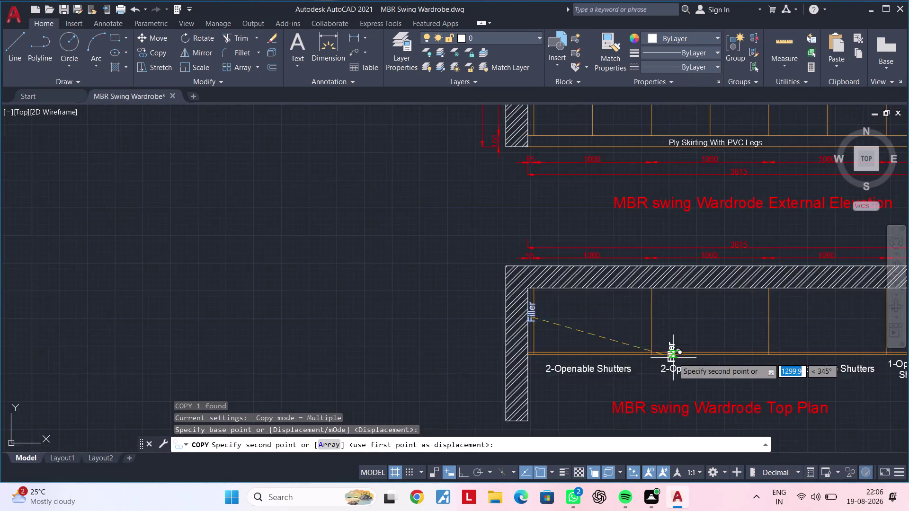
middle_drag(681, 358, 189, 246)
middle_drag(666, 314, 132, 256)
scroll(down, 3)
middle_drag(622, 301, 124, 281)
scroll(down, 3)
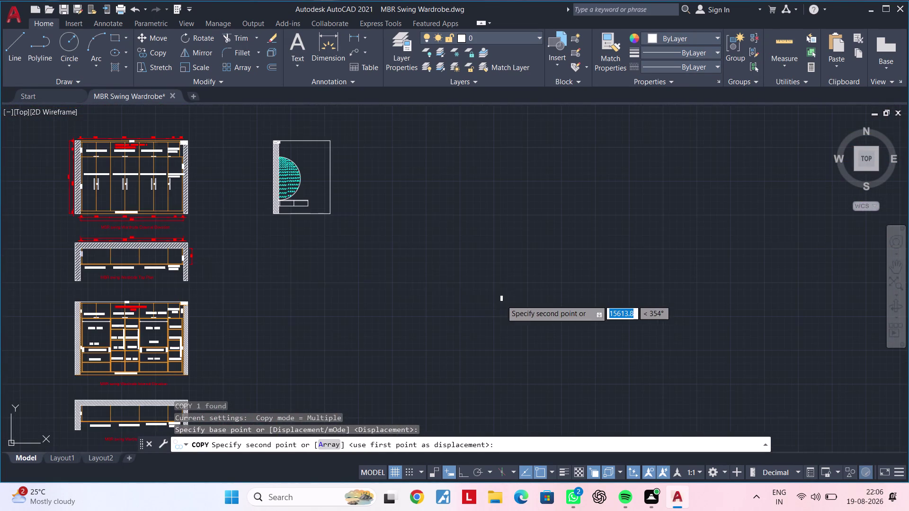
scroll(up, 3)
middle_drag(295, 214, 263, 318)
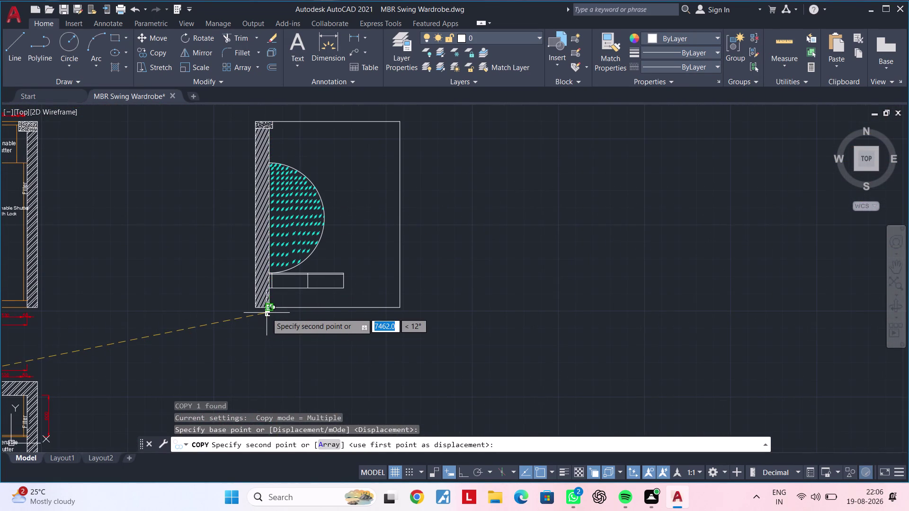
scroll(up, 3)
scroll(up, 3)
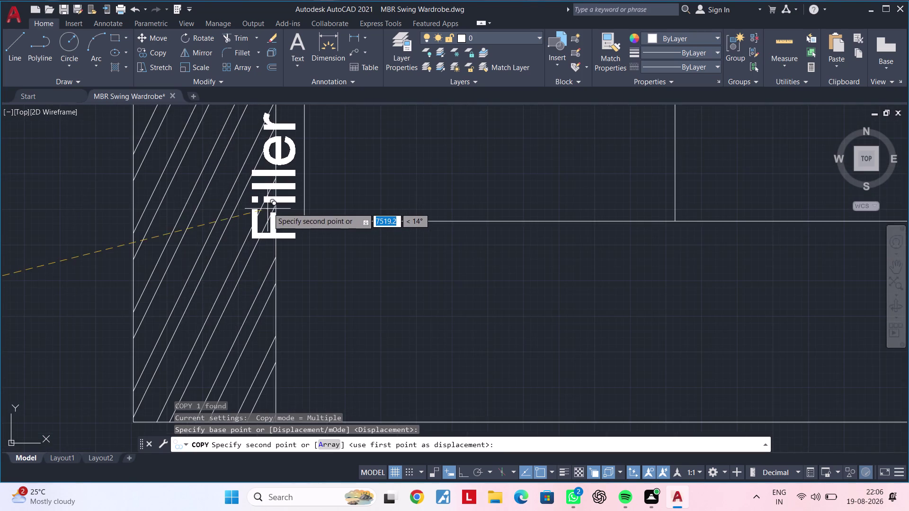
scroll(down, 3)
key(Escape)
scroll(down, 3)
middle_drag(226, 285, 334, 250)
middle_drag(137, 355, 186, 277)
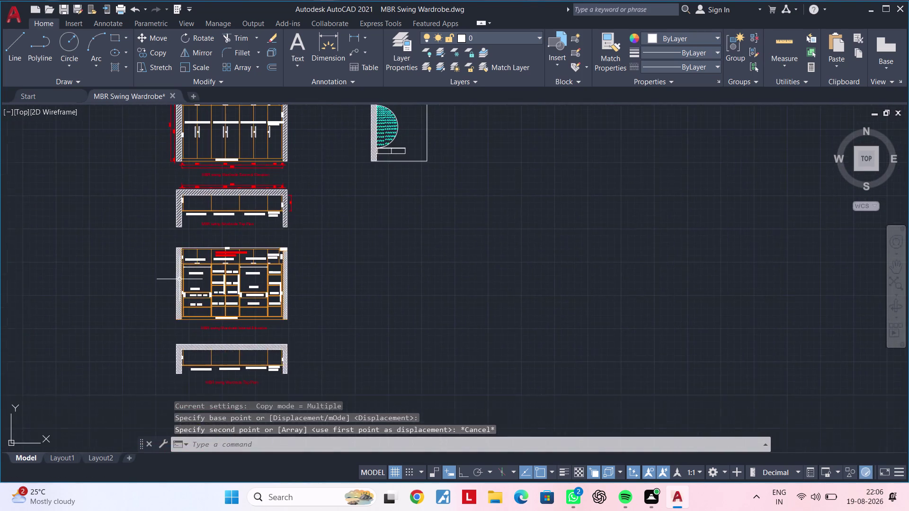
scroll(up, 3)
scroll(up, 3)
Copy the Filler label from the wardrobe elevation to beside the dressing unit's drawer.
click(202, 277)
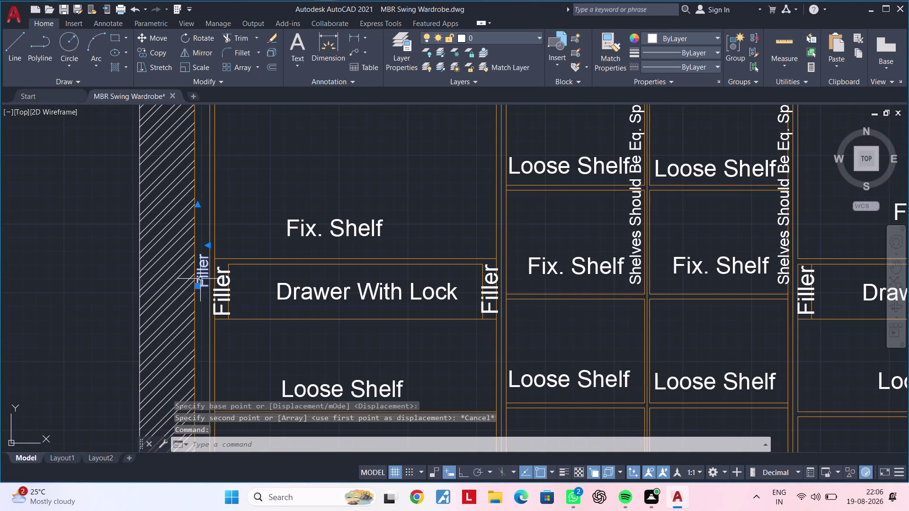
key(c)
key(o)
key(space)
click(201, 279)
scroll(down, 3)
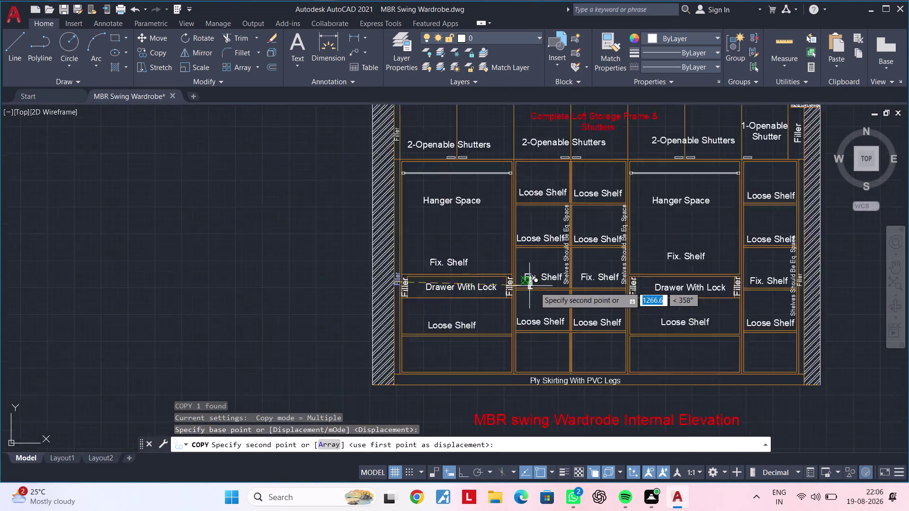
middle_drag(544, 288, 7, 289)
middle_drag(612, 270, 597, 273)
middle_drag(560, 278, 223, 312)
scroll(down, 3)
middle_drag(325, 271, 347, 392)
scroll(up, 3)
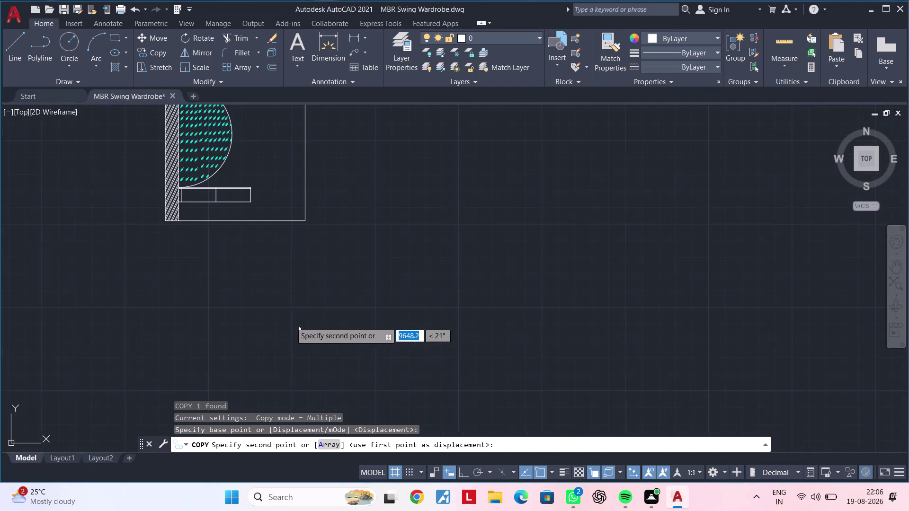
middle_drag(228, 255, 261, 334)
scroll(up, 3)
scroll(up, 3)
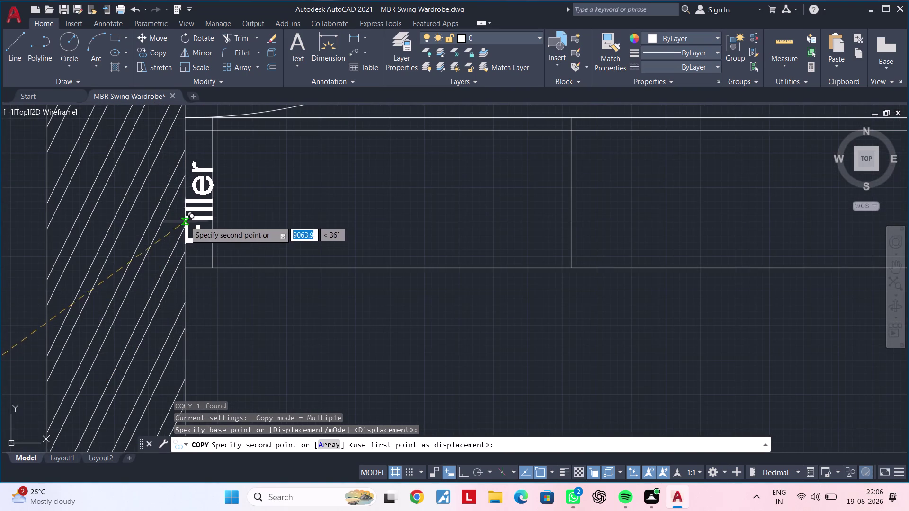
click(183, 216)
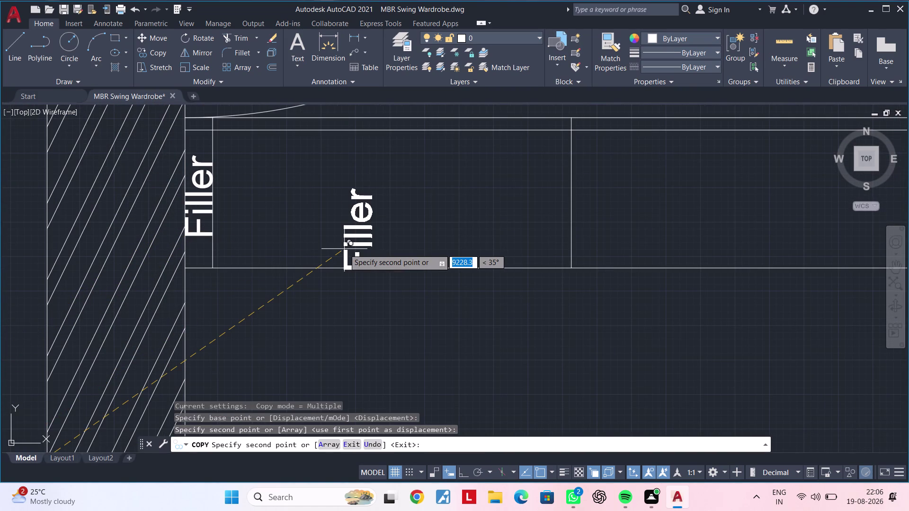
key(Escape)
key(Escape)
key(Escape)
key(Escape)
Pan back across the drawing to the wardrobe internal elevation.
scroll(down, 3)
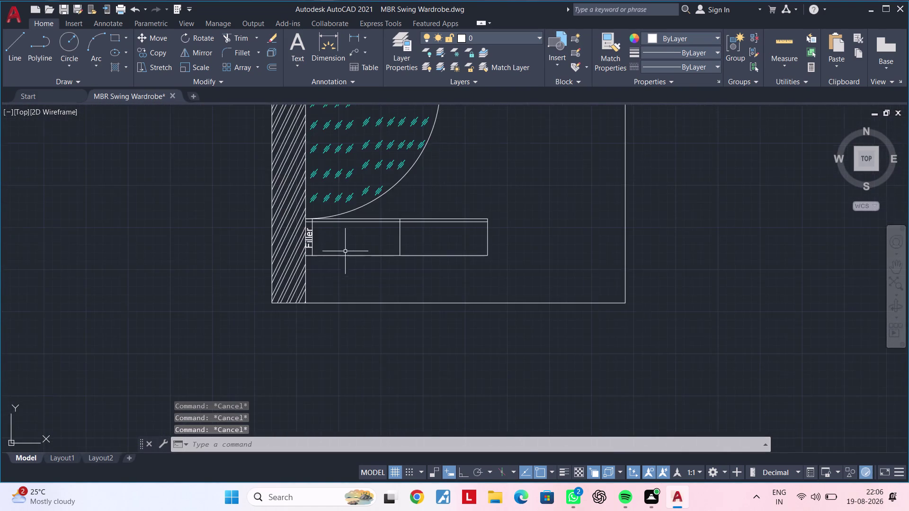
middle_drag(336, 262, 552, 240)
scroll(down, 3)
scroll(up, 3)
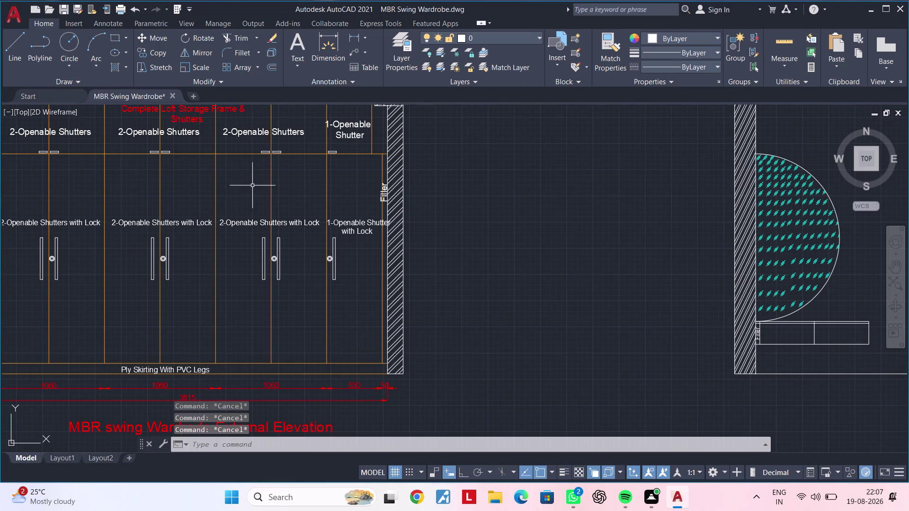
middle_drag(268, 183, 394, 173)
scroll(down, 3)
middle_drag(330, 223, 333, 152)
scroll(up, 3)
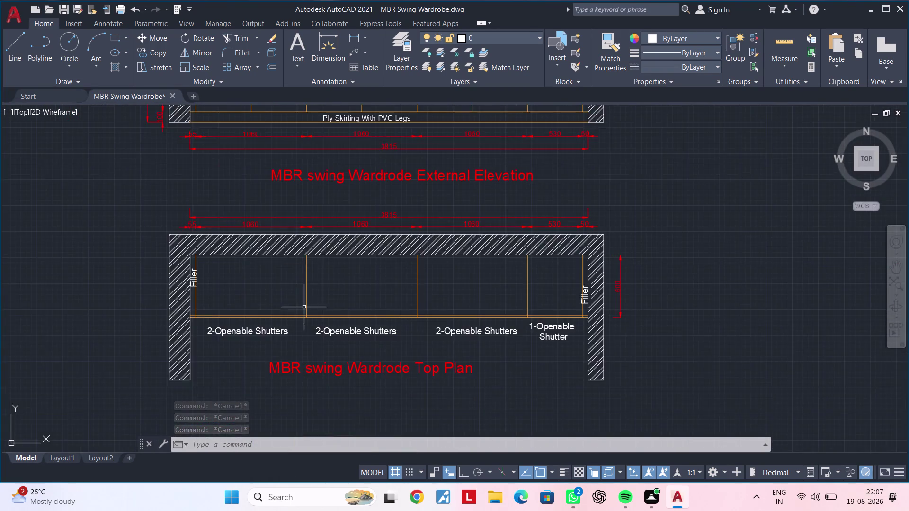
middle_drag(304, 296, 343, 85)
middle_drag(319, 254, 319, 182)
Copy the Fix. Shelf label into the left drawer box of the top plan.
click(282, 340)
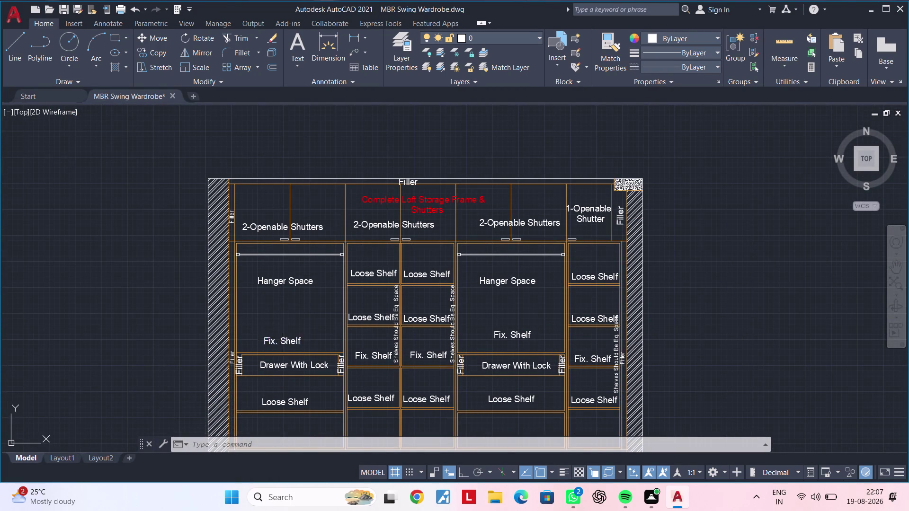
key(c)
key(o)
key(space)
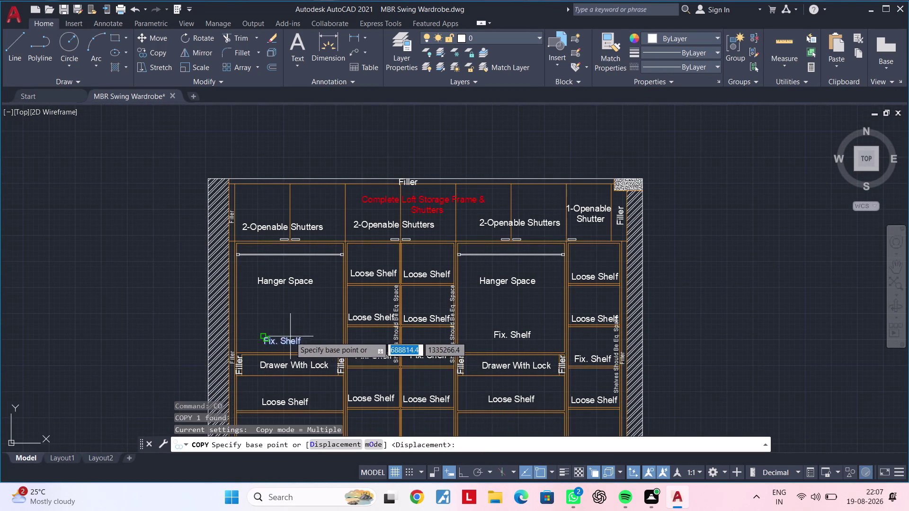
drag(290, 336, 301, 337)
scroll(down, 3)
middle_drag(581, 329, 185, 323)
scroll(up, 3)
scroll(up, 3)
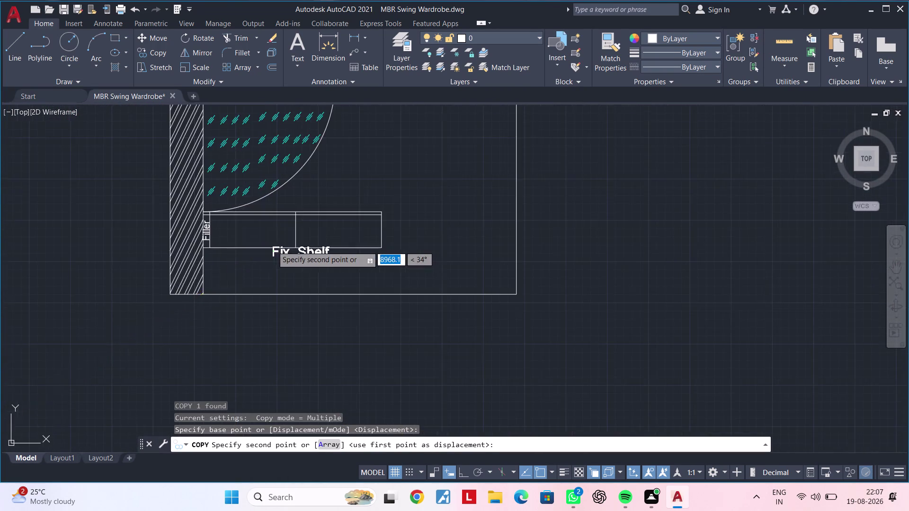
scroll(up, 3)
click(208, 217)
key(Escape)
key(Escape)
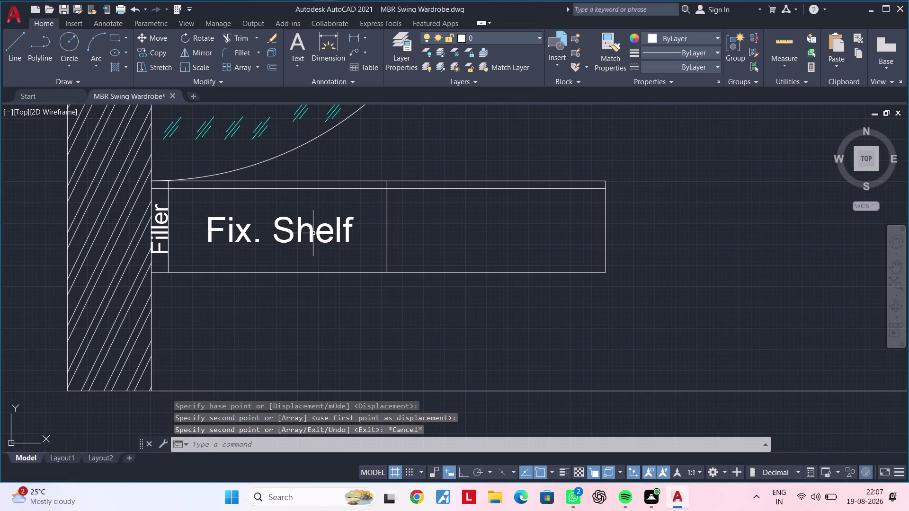
Retype the copied label's text as 'Drawer'.
double_click(341, 234)
click(362, 232)
key(Escape)
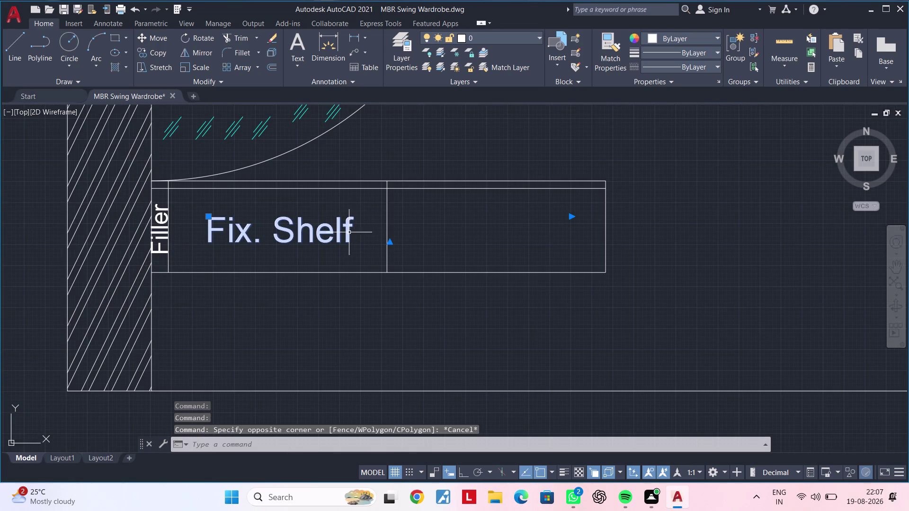
double_click(349, 233)
key(BackSpace)
key(BackSpace)
key(BackSpace)
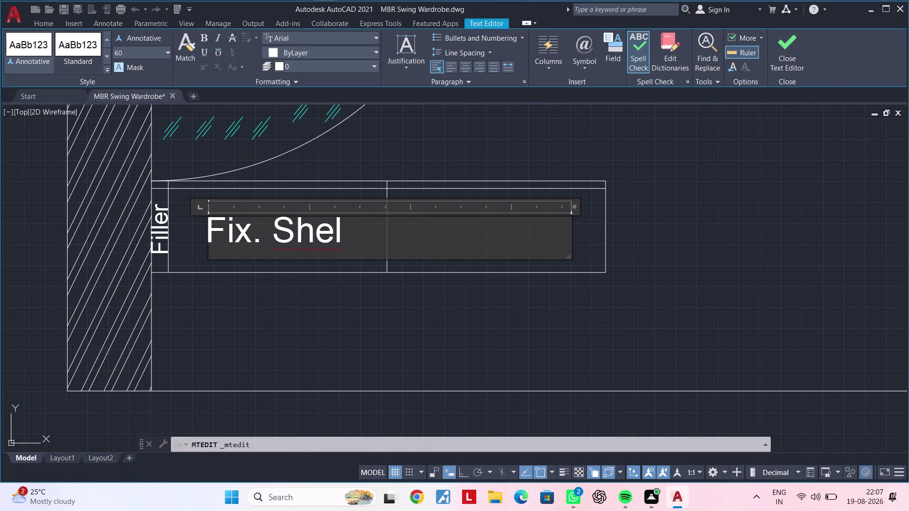
key(shift+d)
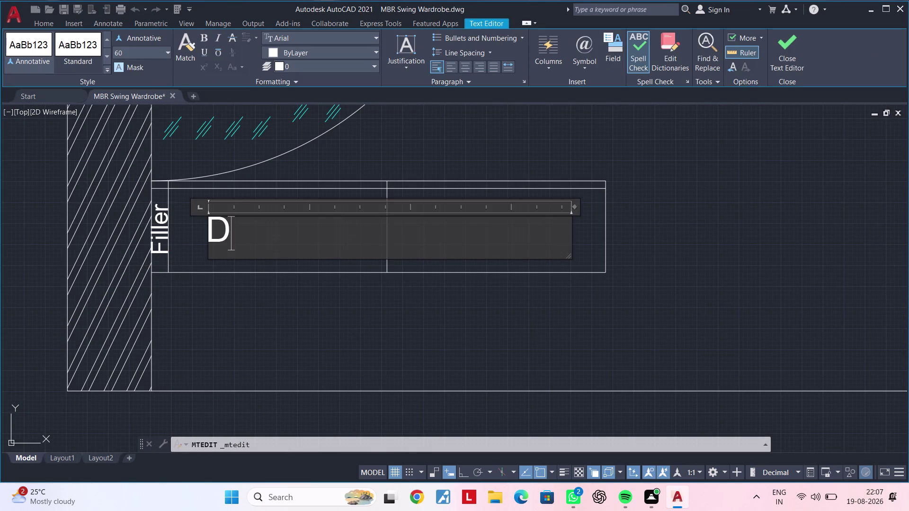
key(e)
key(BackSpace)
text(raw)
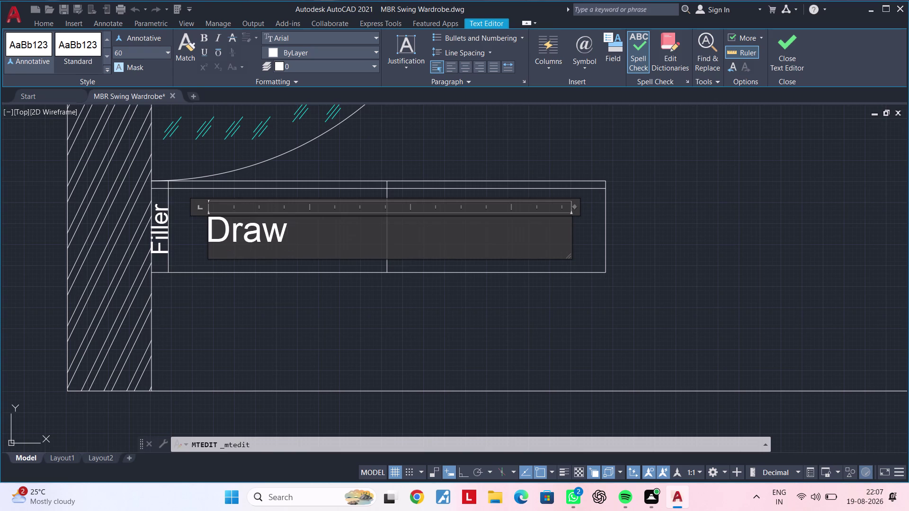
text(er)
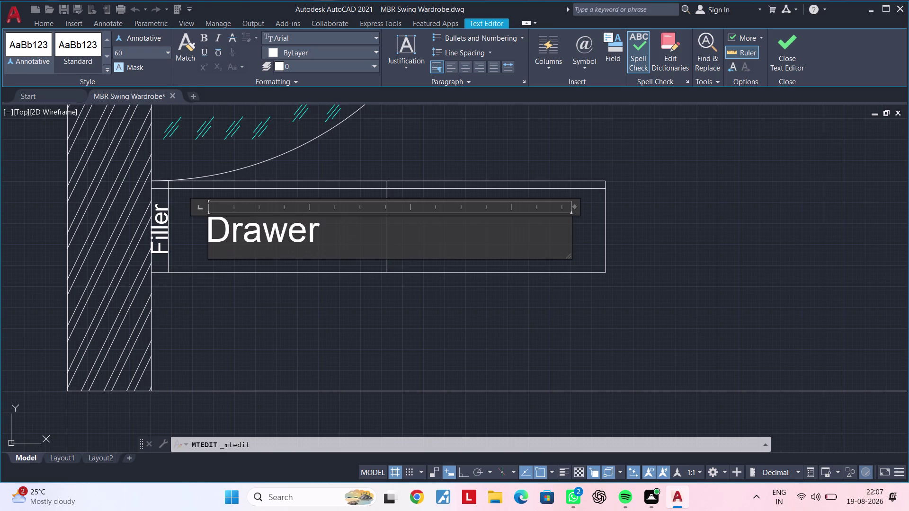
click(337, 307)
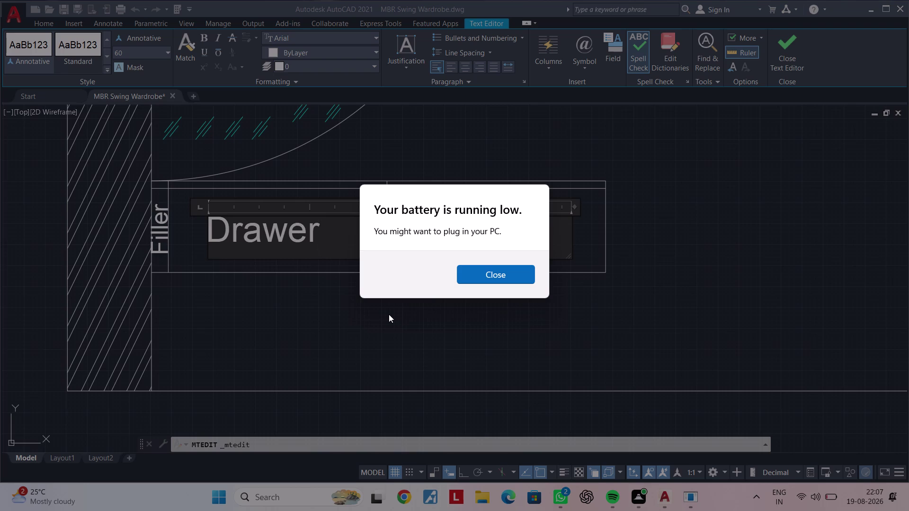
Dismiss the low battery notification, close the text editor and select the Drawer label.
click(496, 280)
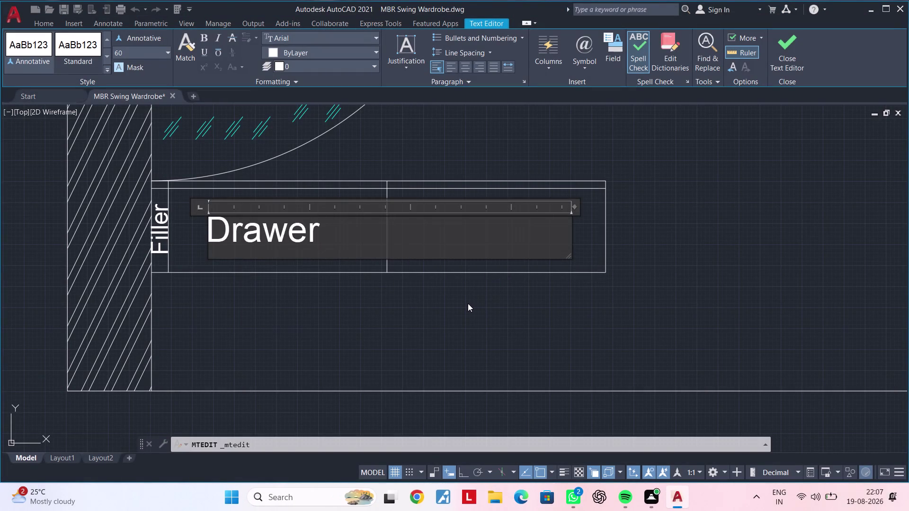
click(342, 338)
key(Escape)
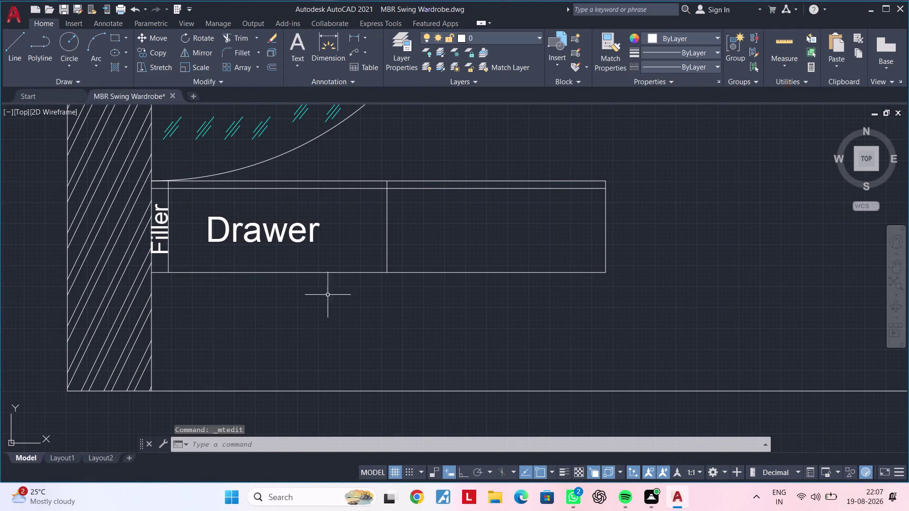
key(Escape)
click(272, 232)
Copy the Drawer label into the second drawer box and onto the hatched semicircle.
key(c)
key(o)
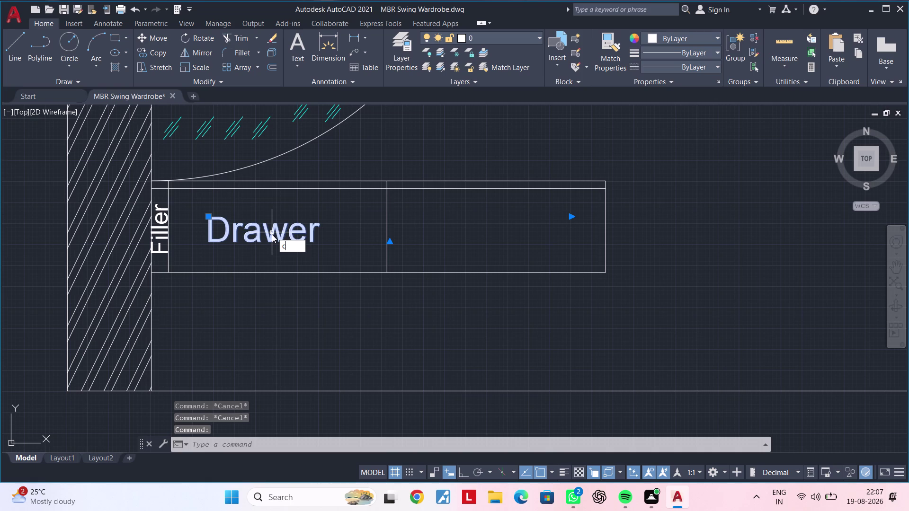
key(space)
click(268, 228)
click(487, 229)
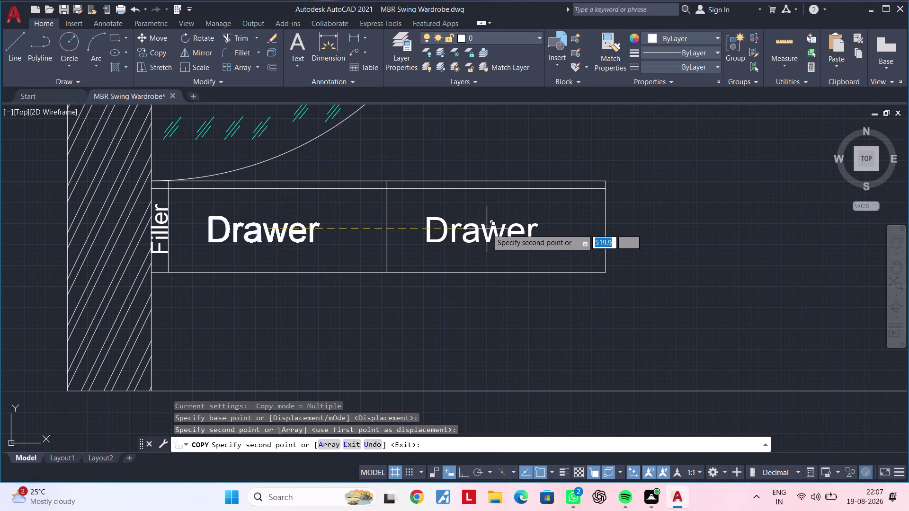
middle_drag(468, 272, 681, 275)
middle_drag(580, 261, 586, 338)
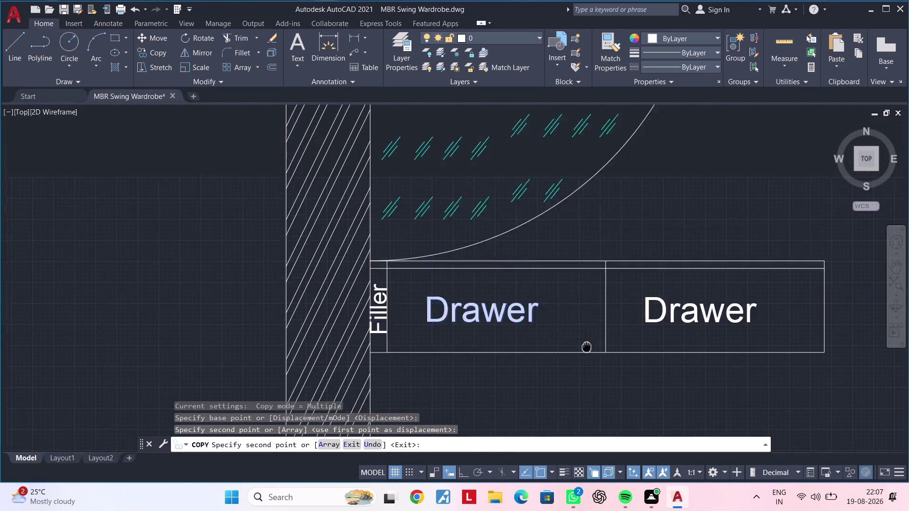
middle_drag(586, 338, 587, 430)
middle_drag(557, 296, 561, 456)
scroll(down, 3)
middle_drag(492, 187, 479, 289)
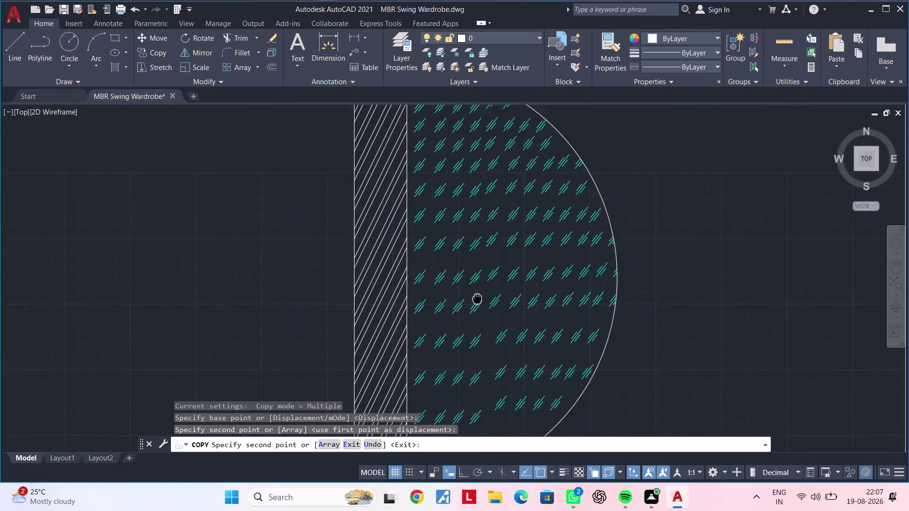
middle_drag(479, 290, 467, 339)
click(456, 274)
key(Escape)
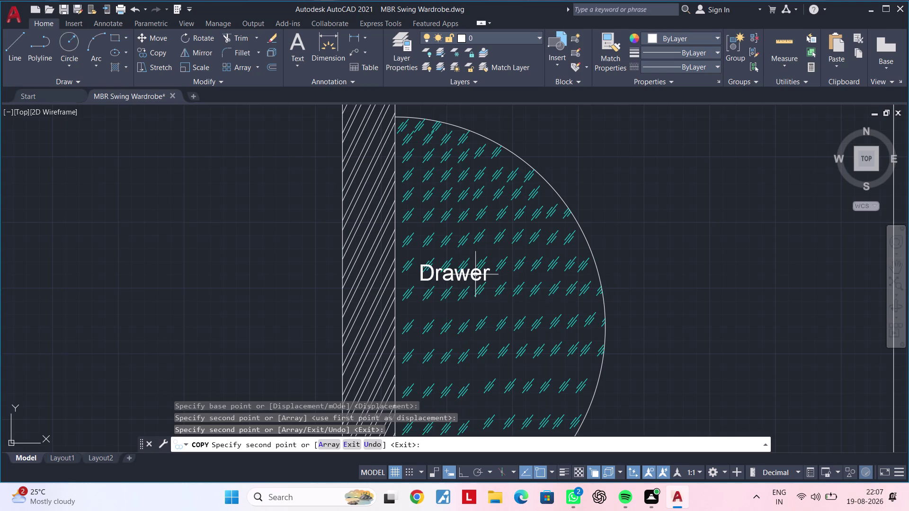
key(Escape)
Retype the semicircle copy as 'Mirror Pasting on Back Panel'.
double_click(481, 275)
click(498, 274)
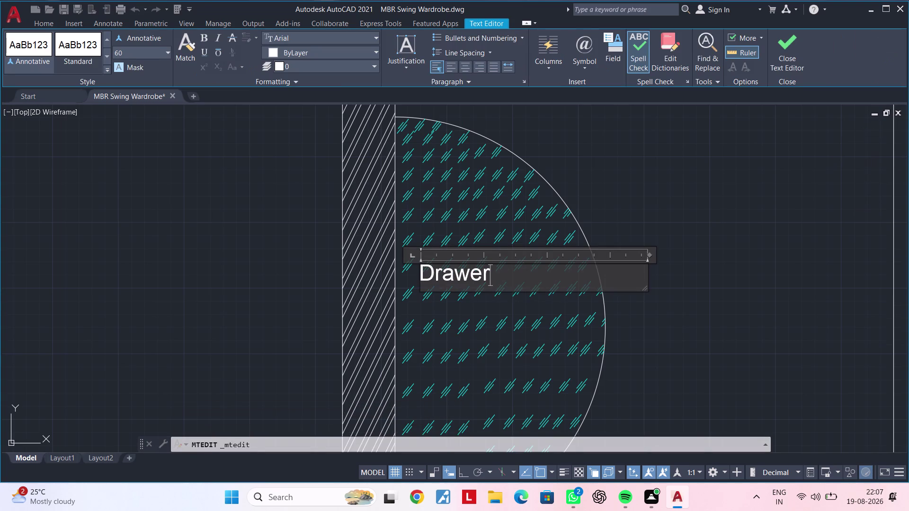
key(BackSpace)
key(BackSpace)
key(BackSpace)
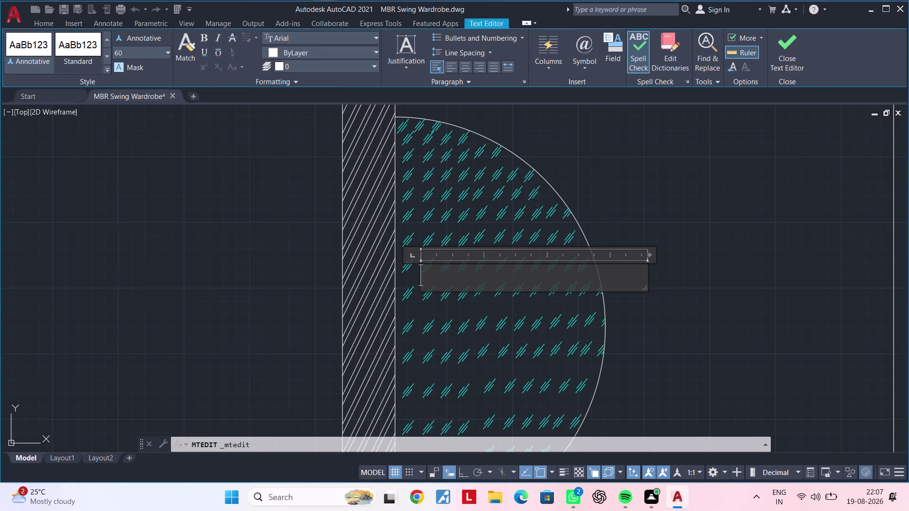
text(Mirr)
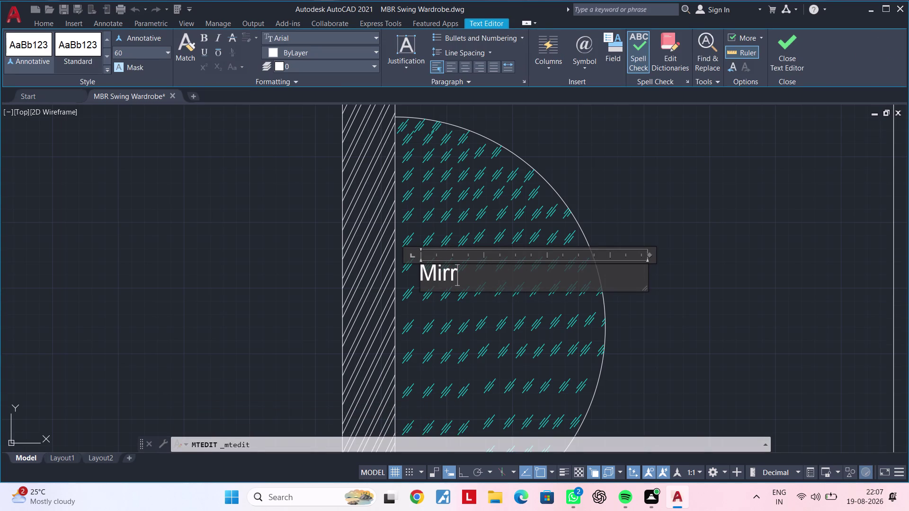
text(o)
text(r)
key(space)
key(shift+p)
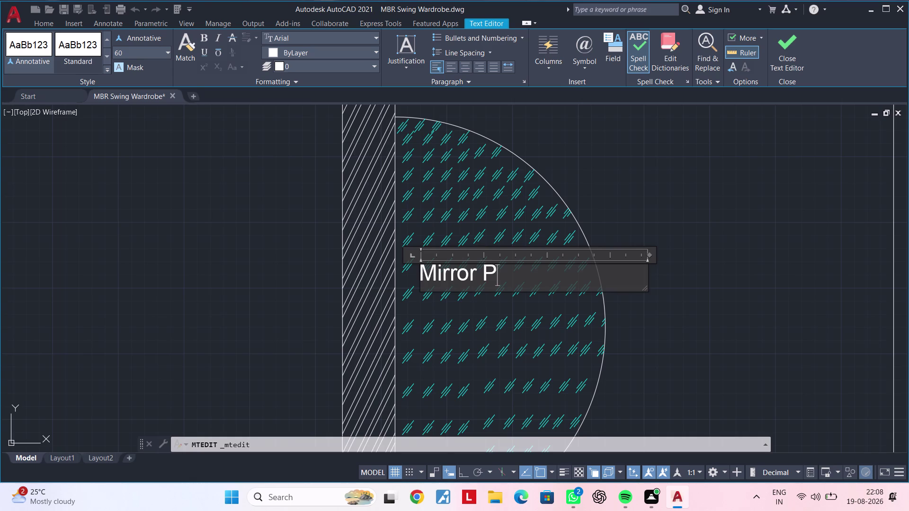
text(asing)
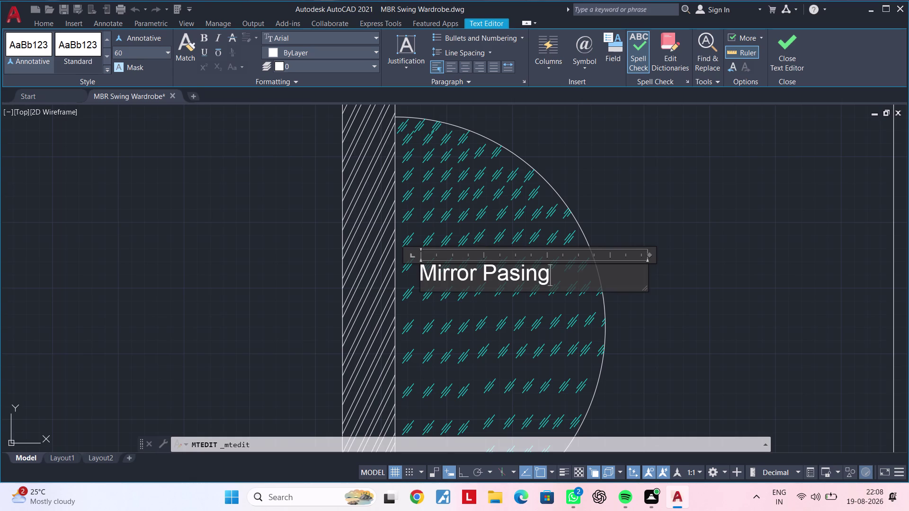
key(space)
text(on)
key(space)
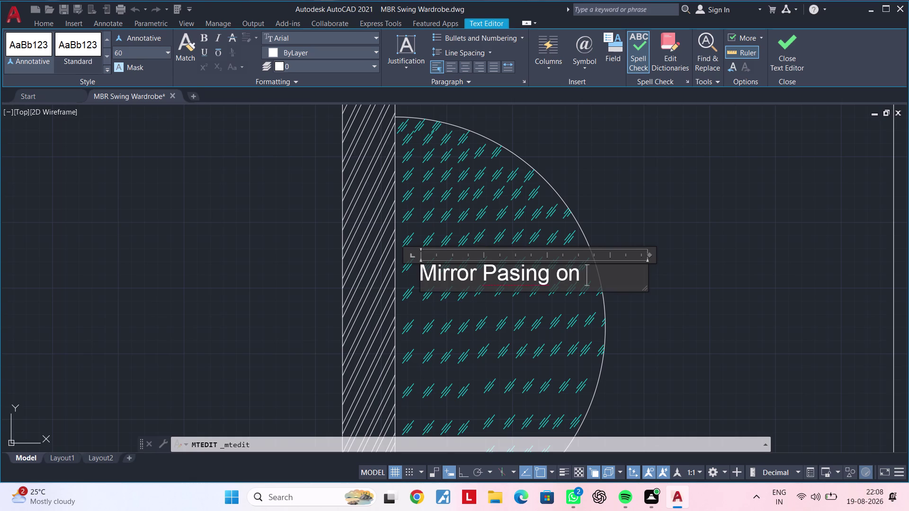
key(BackSpace)
key(BackSpace)
key(BackSpace)
key(BackSpace)
key(BackSpace)
key(BackSpace)
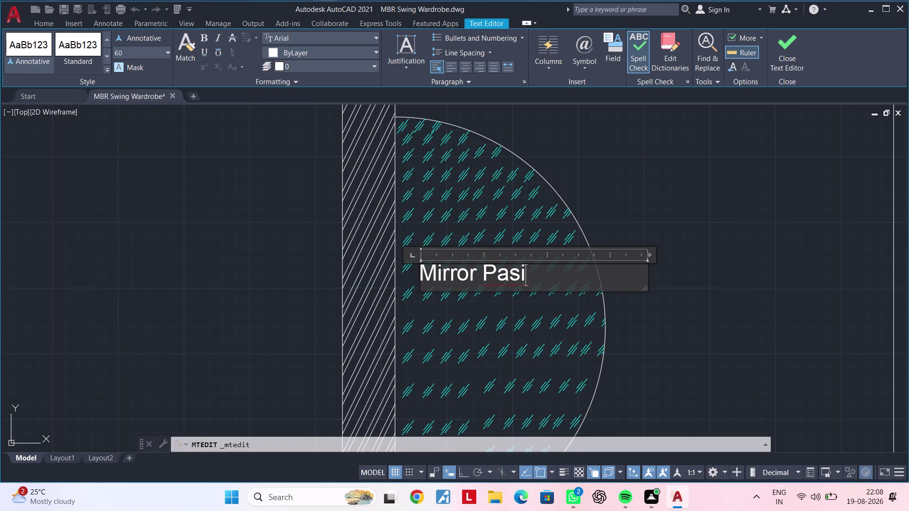
key(BackSpace)
text(ting)
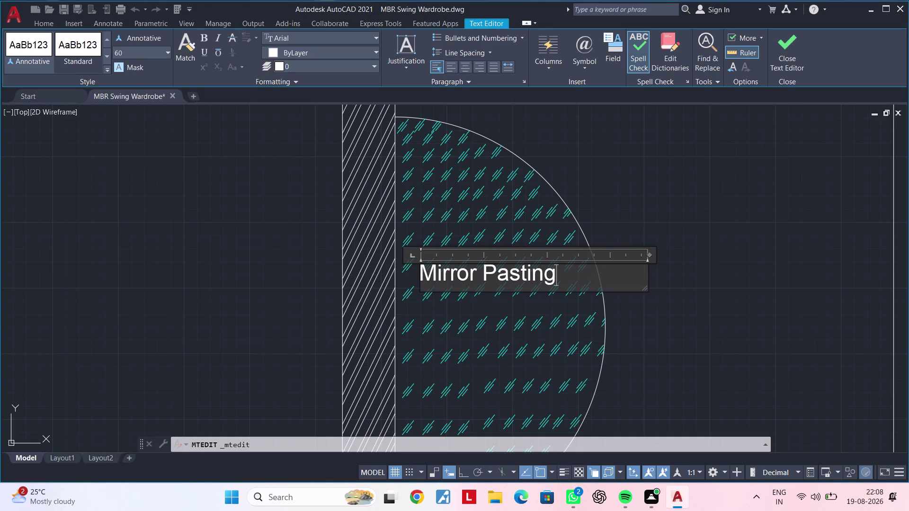
key(space)
text(on)
key(space)
text(B)
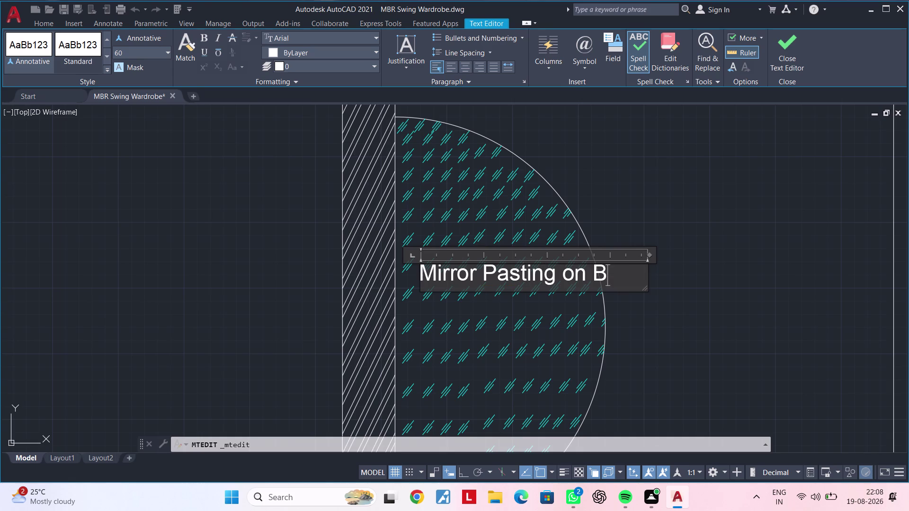
text(ack)
key(space)
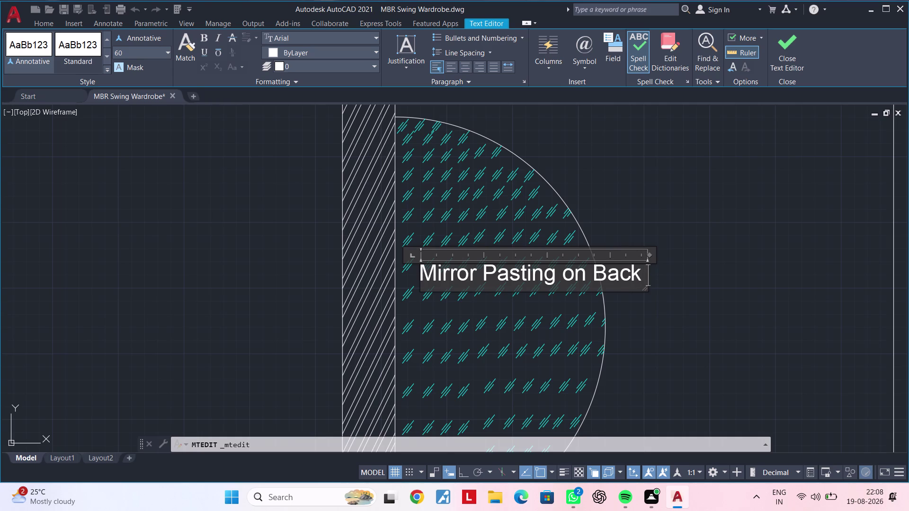
text(Pa)
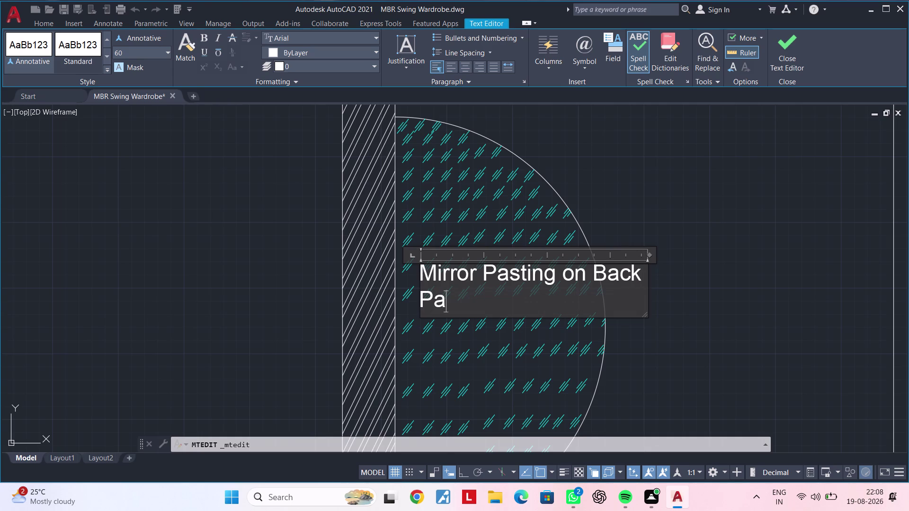
text(nel)
click(590, 275)
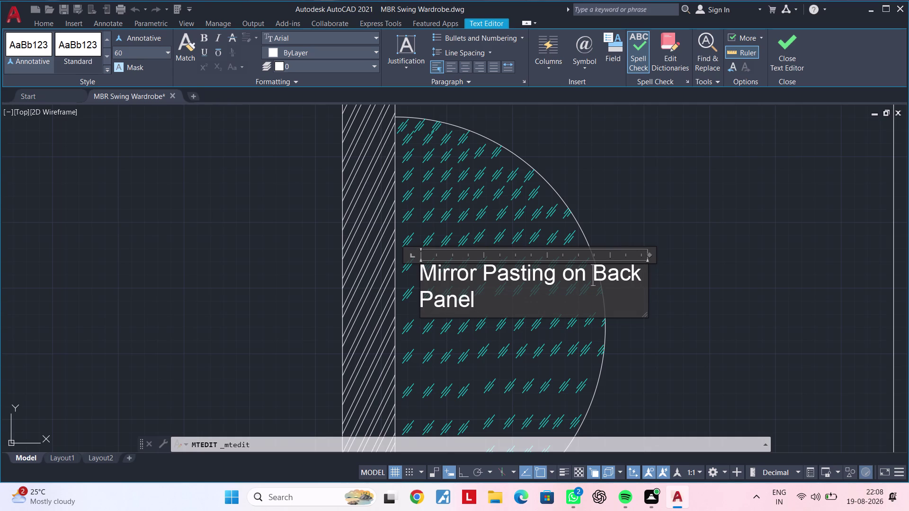
Break the label onto two lines, centre them with spaces, and close the editor.
key(Return)
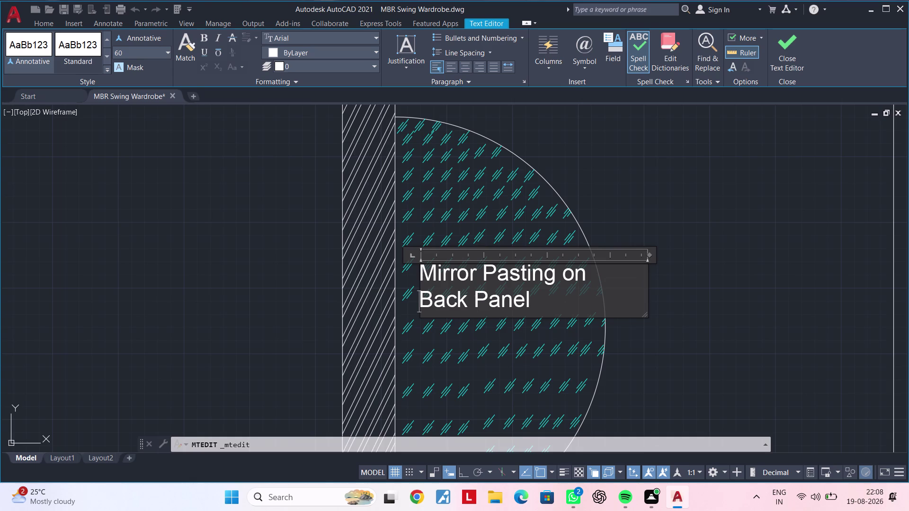
key(space)
key(space)
key(space)
key(space)
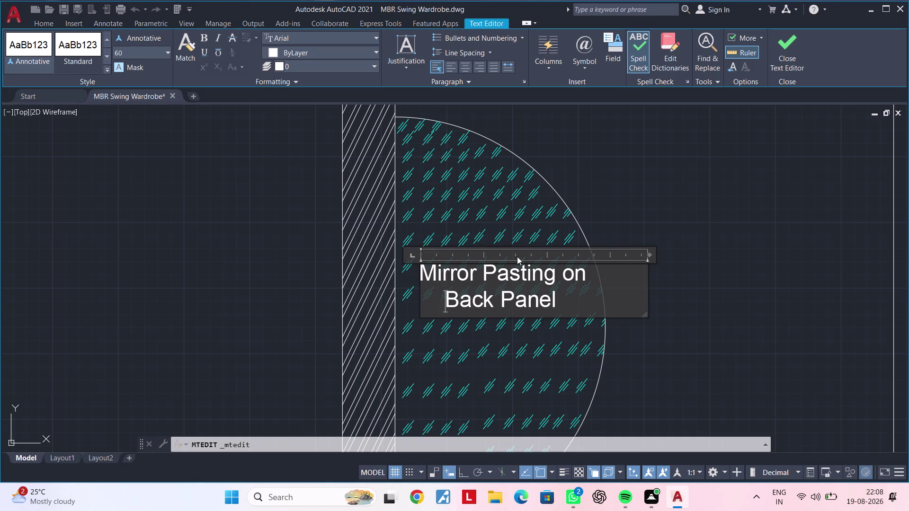
click(421, 273)
key(space)
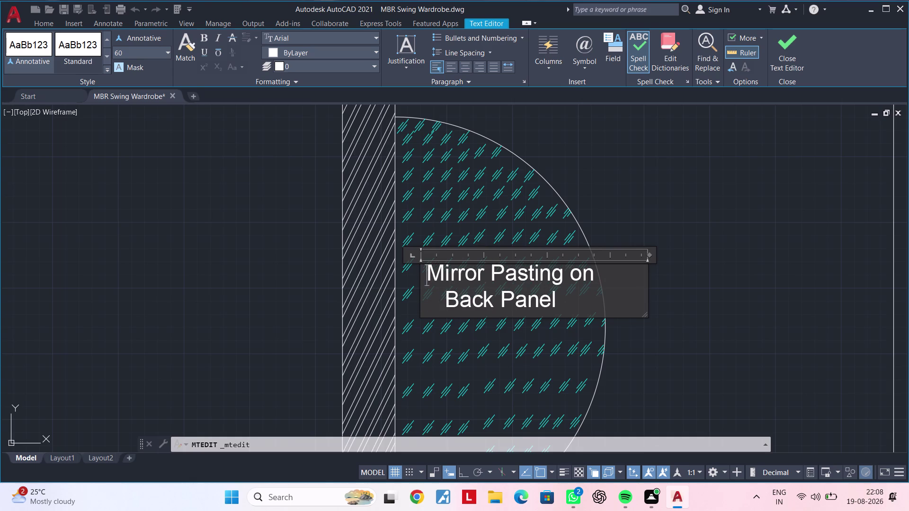
key(space)
key(space)
click(440, 301)
key(space)
key(space)
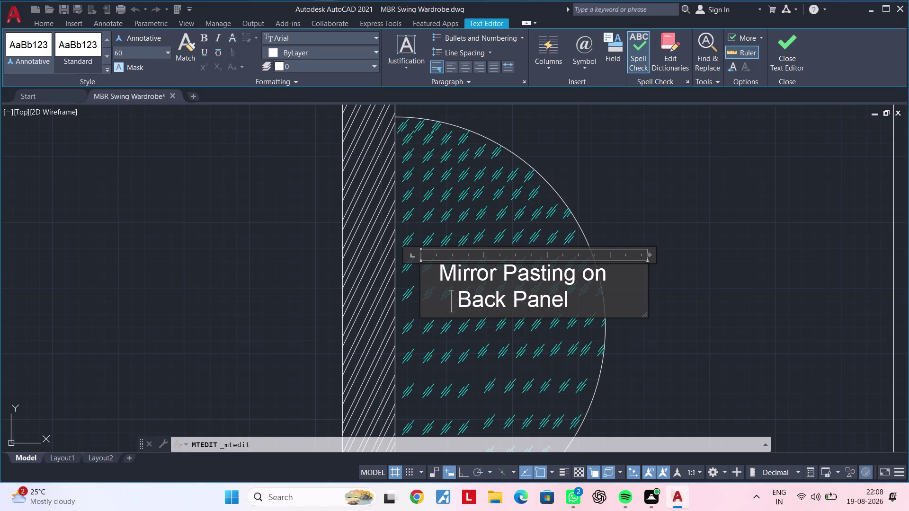
key(space)
click(753, 364)
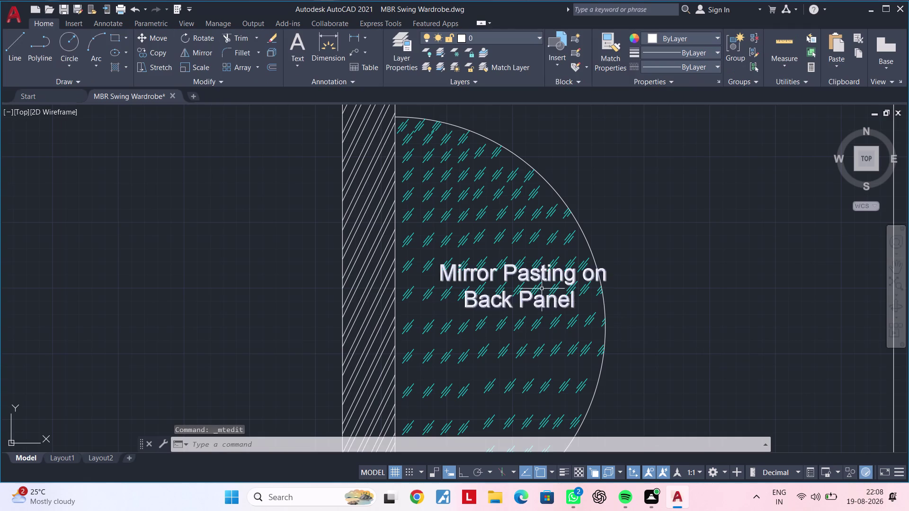
click(532, 273)
key(Escape)
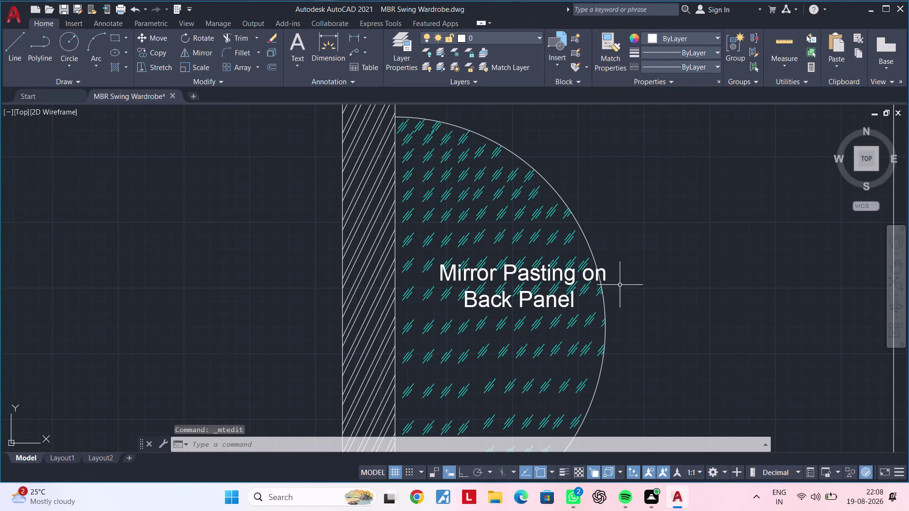
Start moving the Mirror Pasting label, then cancel the move.
click(603, 270)
text(m)
key(space)
click(662, 275)
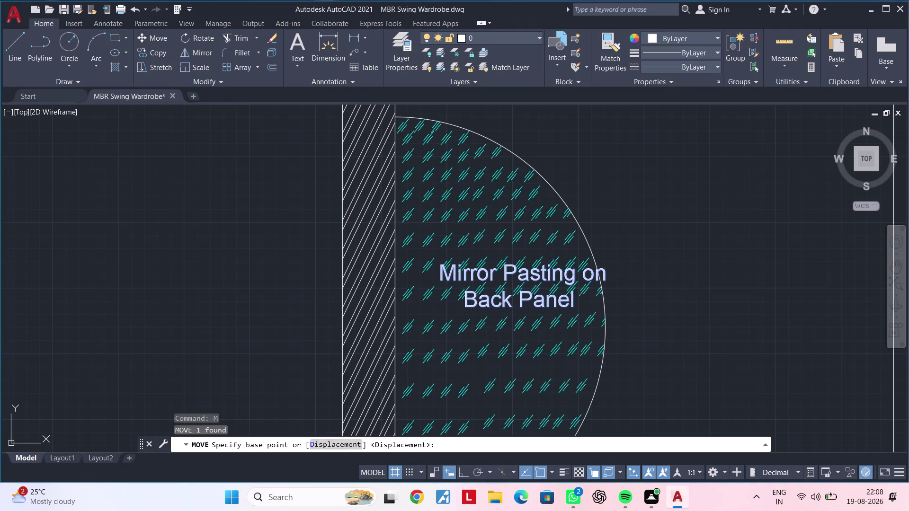
click(628, 275)
scroll(down, 3)
middle_drag(646, 276, 670, 265)
key(Escape)
key(Escape)
key(Escape)
key(Escape)
key(Escape)
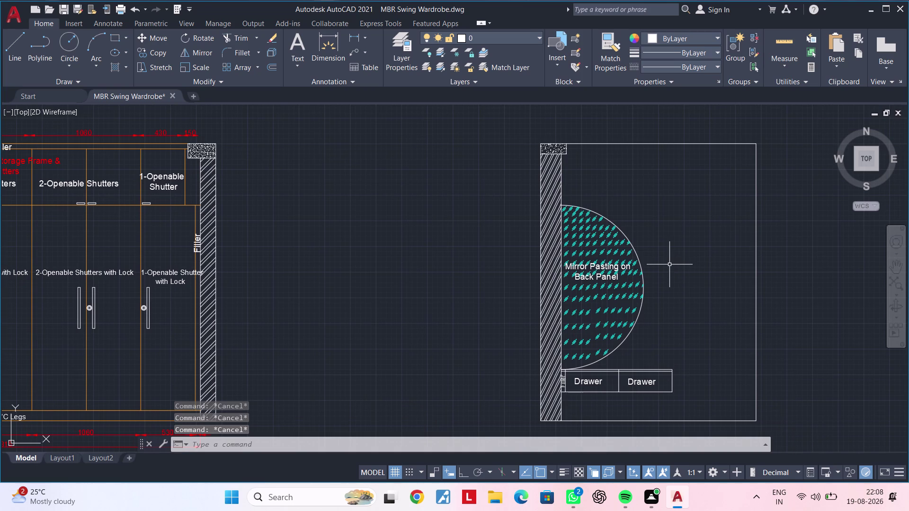
key(Escape)
key(Escape)
key(Escape)
key(Escape)
Zoom out and pan to view the elevation and the full drawing.
scroll(down, 3)
middle_drag(678, 291, 673, 222)
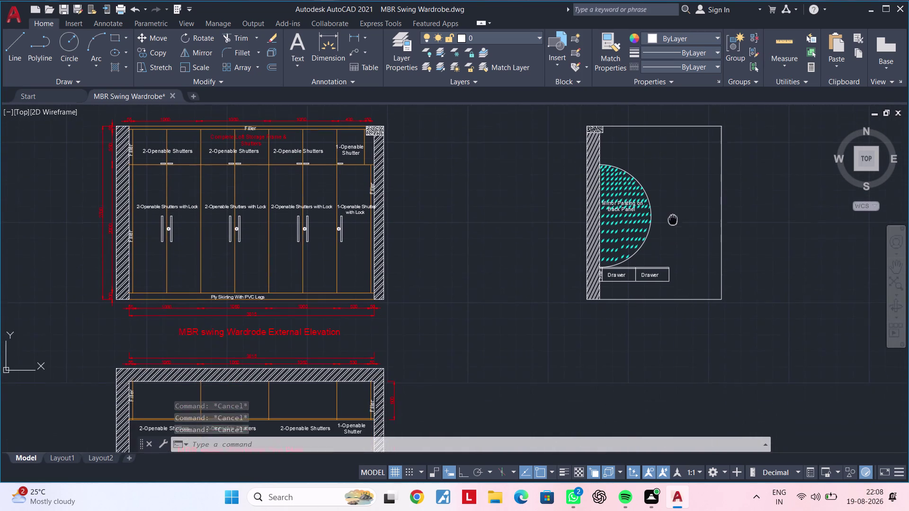
middle_drag(673, 223, 673, 214)
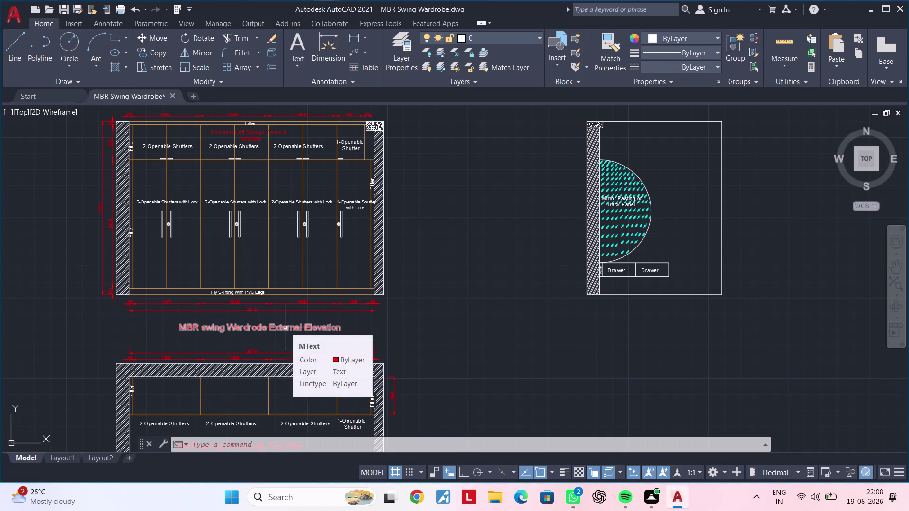
double_click(285, 327)
key(Escape)
scroll(down, 3)
middle_drag(315, 319, 316, 229)
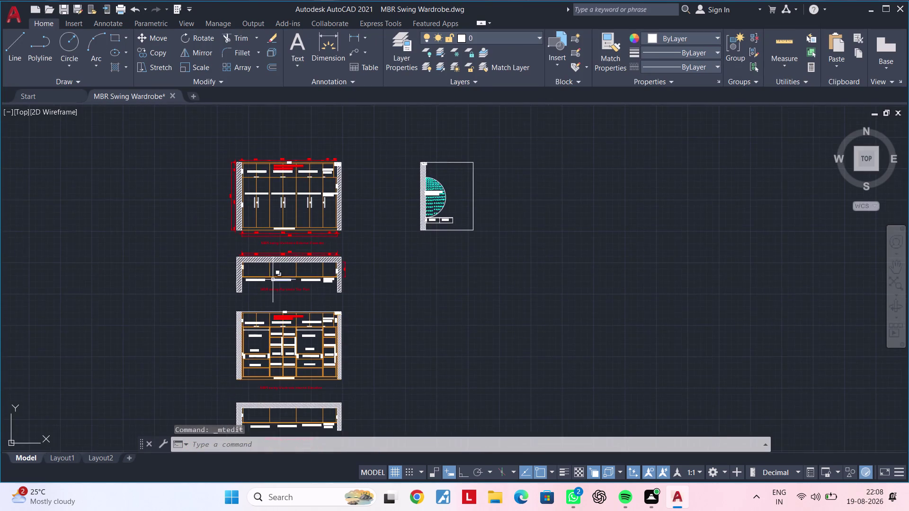
scroll(up, 3)
Select the 'MBR swing Wardrode Top Plan' title, start CO, and pick its base point.
click(294, 301)
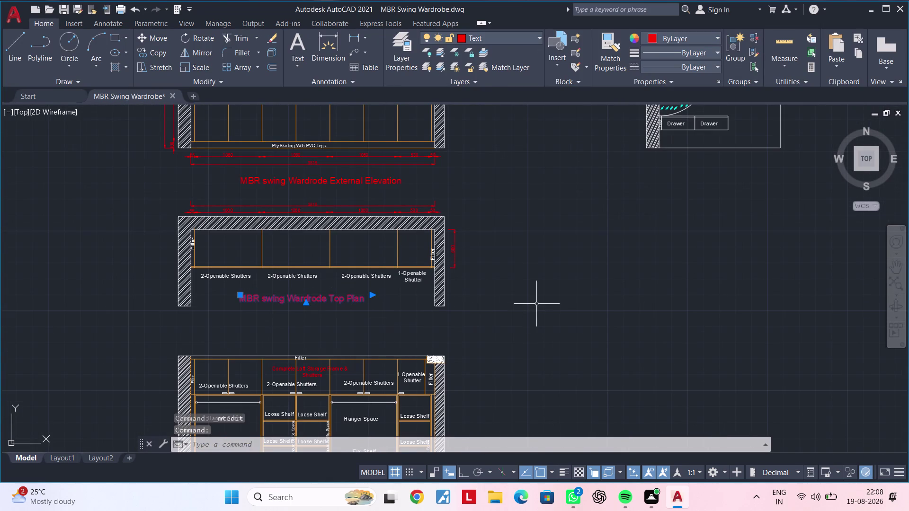
middle_drag(527, 305, 440, 311)
text(co)
key(space)
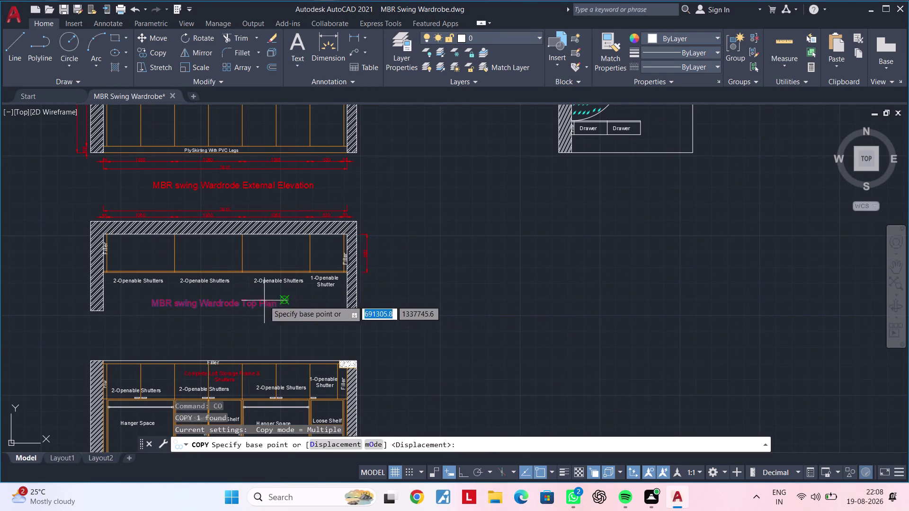
drag(262, 300, 270, 300)
middle_drag(705, 190, 629, 257)
Place the copied title below the dressing unit and finish the copy.
scroll(up, 3)
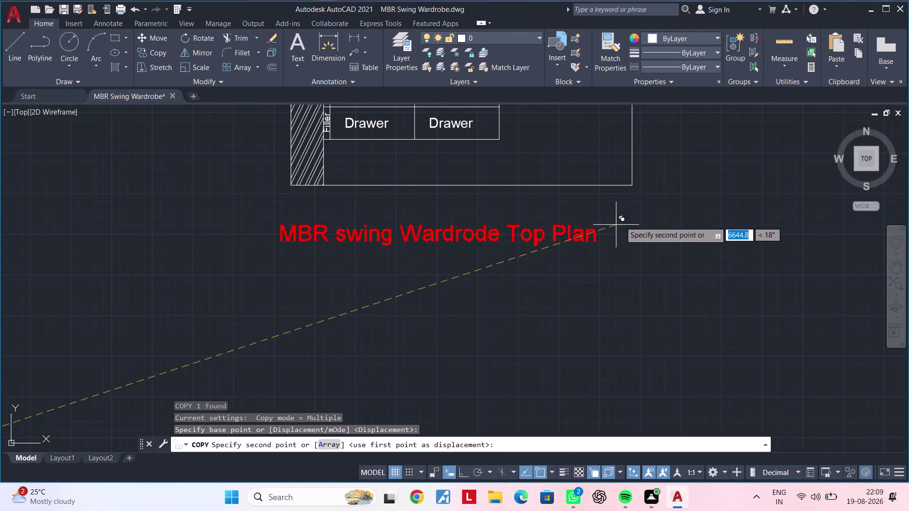
click(638, 199)
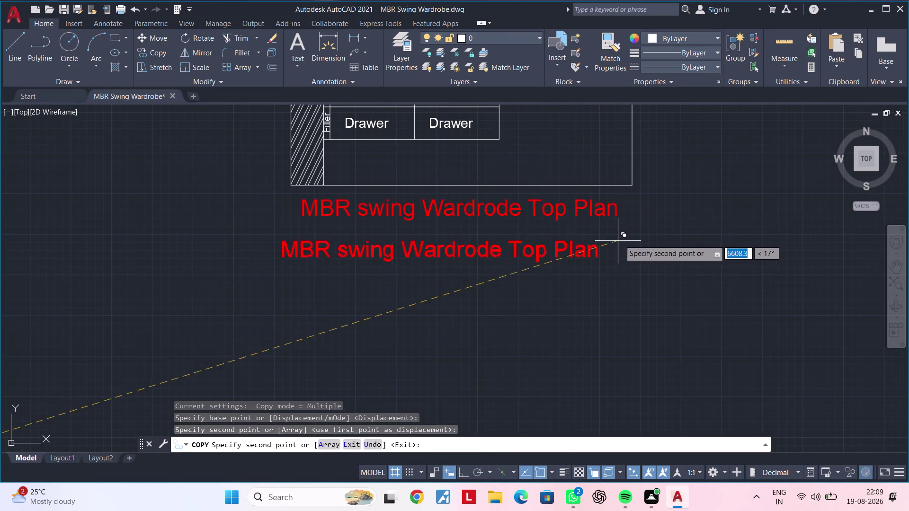
key(Escape)
Reword the copied title to 'MBR Dressing Unit Elevation'.
double_click(616, 213)
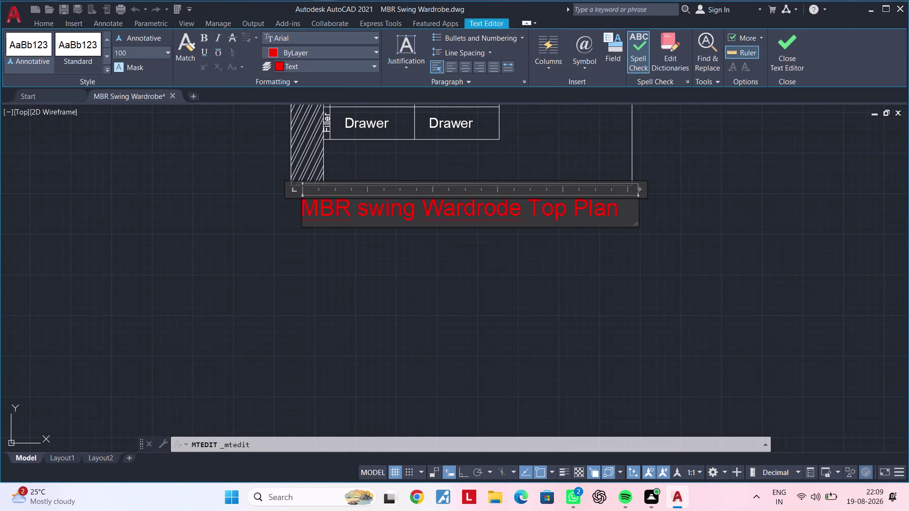
key(BackSpace)
key(BackSpace)
key(BackSpace)
key(BackSpace)
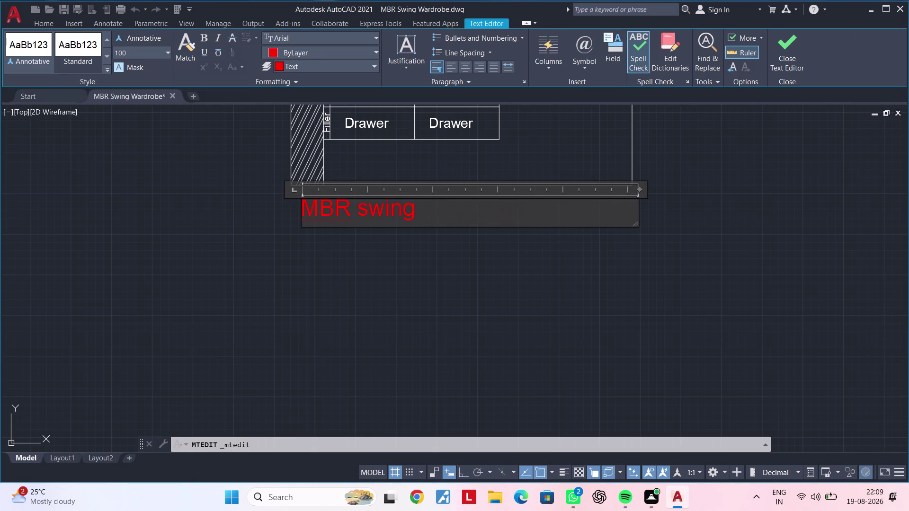
key(BackSpace)
key(BackSpace)
key(BackSpace)
key(BackSpace)
key(BackSpace)
key(BackSpace)
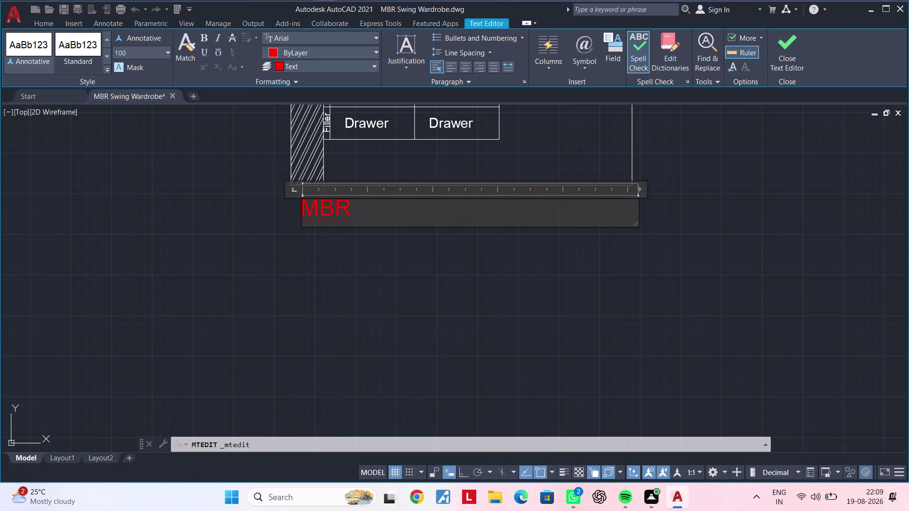
text(Dre)
text(s)
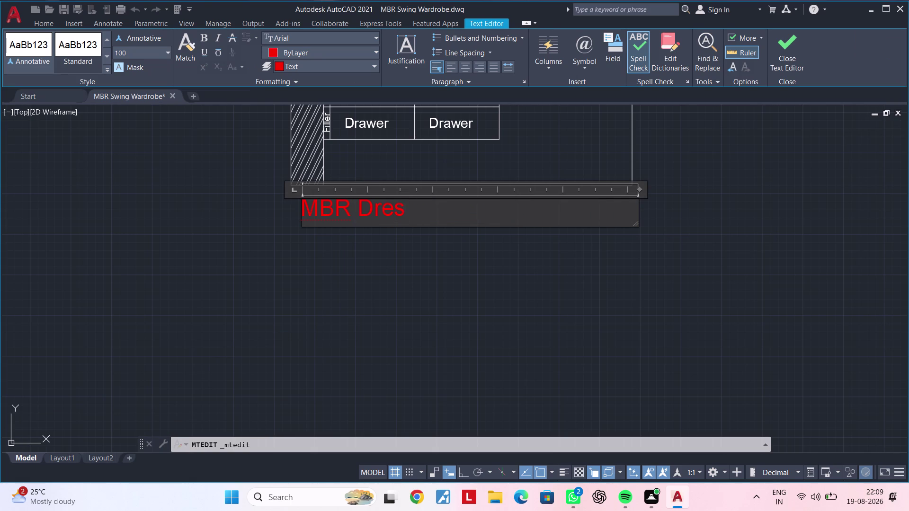
text(sing)
key(space)
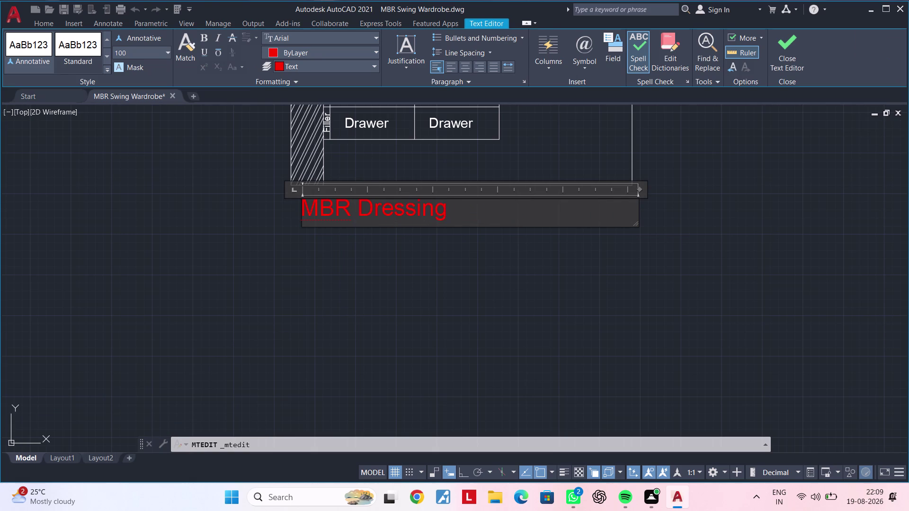
text(Un)
text(o)
key(BackSpace)
text(it)
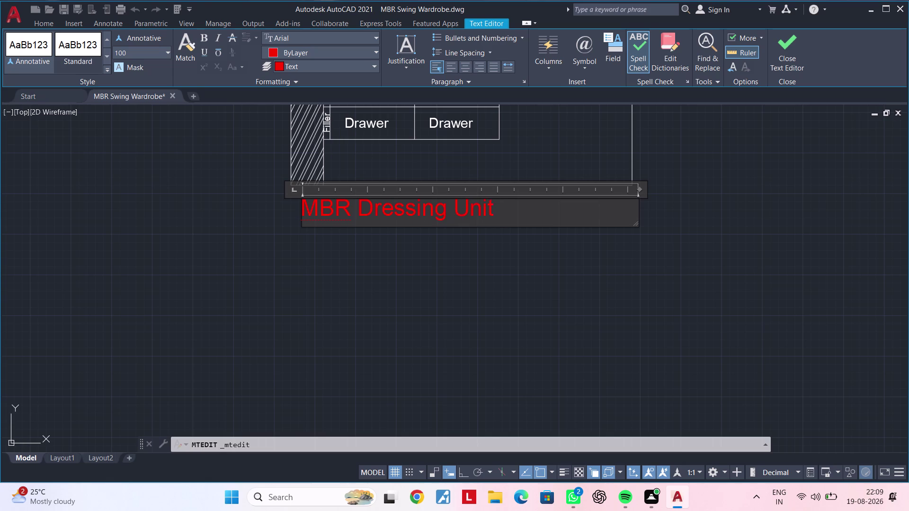
key(space)
text(Eleva)
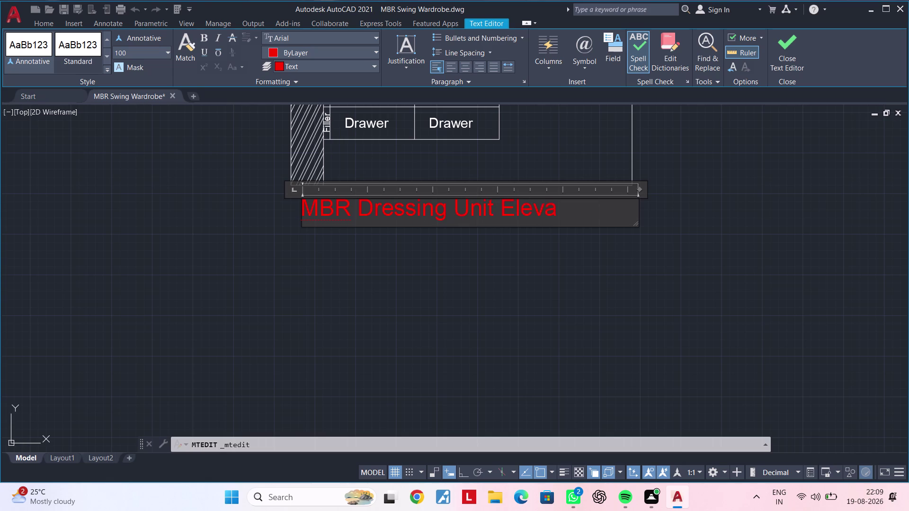
text(tion)
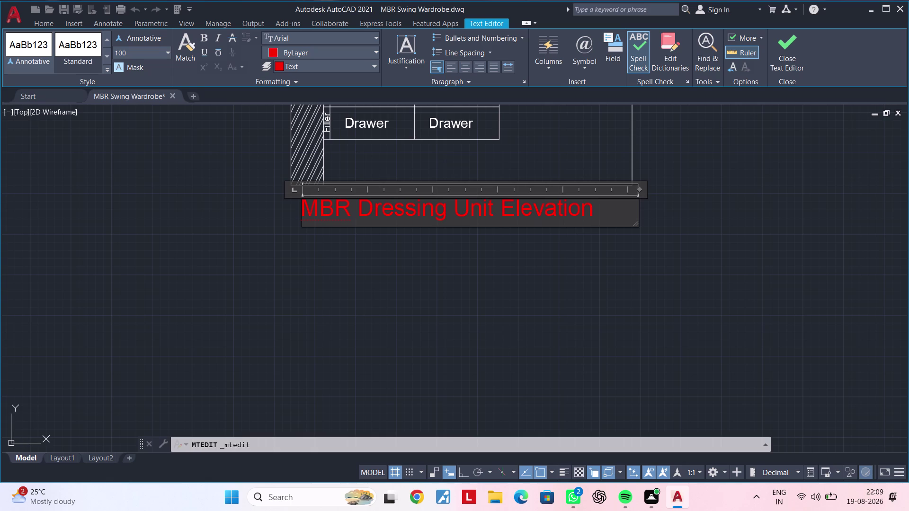
click(570, 270)
Window-select the entire dressing unit drawing together with its title.
scroll(down, 3)
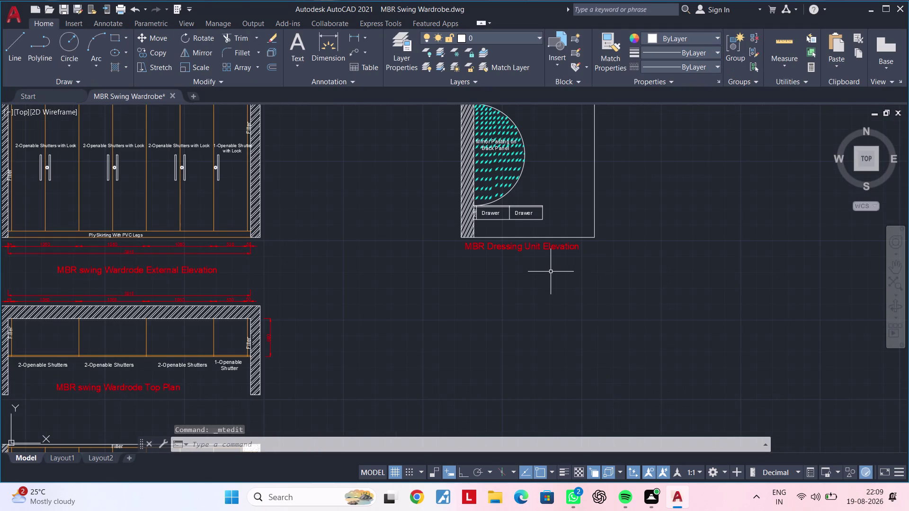
scroll(down, 3)
middle_drag(533, 296, 447, 322)
middle_drag(443, 323, 414, 333)
click(348, 167)
click(547, 310)
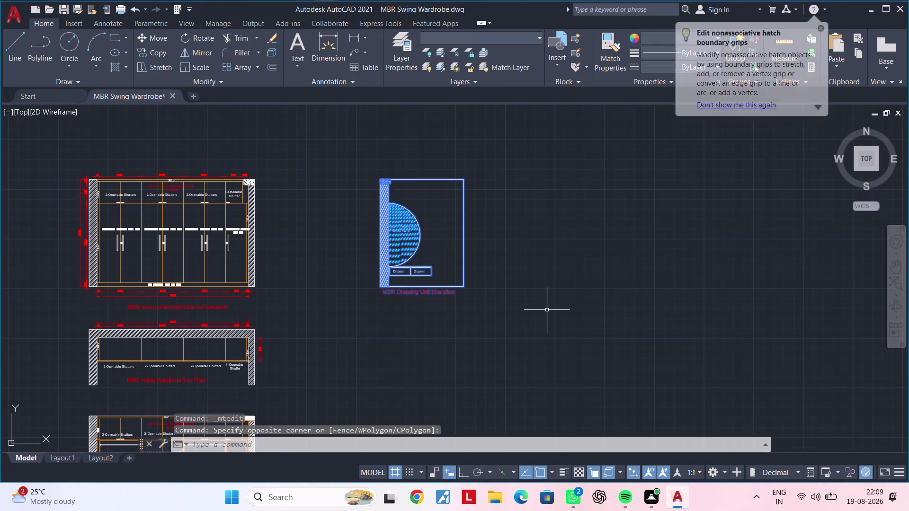
Move the selected dressing unit left, right beside the wardrobe's external elevation.
text(m)
key(space)
click(547, 310)
click(499, 308)
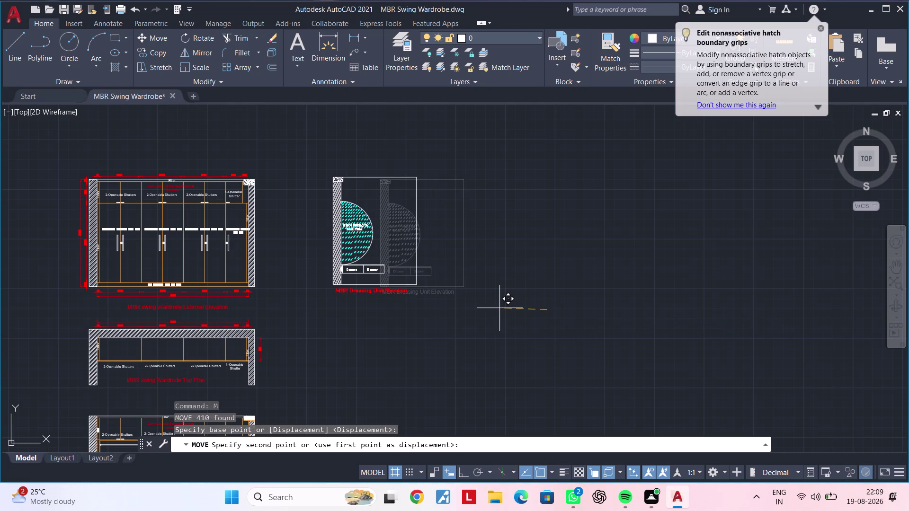
middle_drag(518, 309, 598, 272)
key(Escape)
key(Escape)
middle_drag(546, 288, 563, 264)
key(Escape)
key(Escape)
key(Escape)
key(Escape)
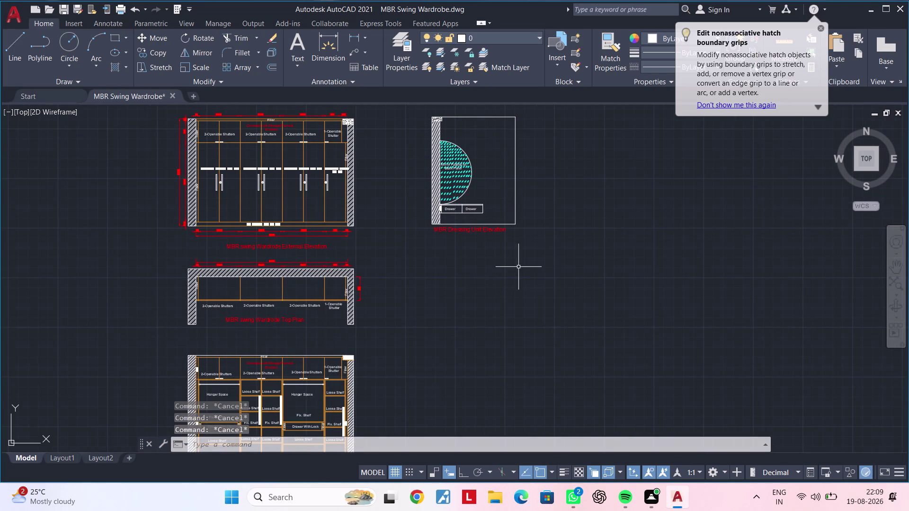
key(Escape)
key(Escape)
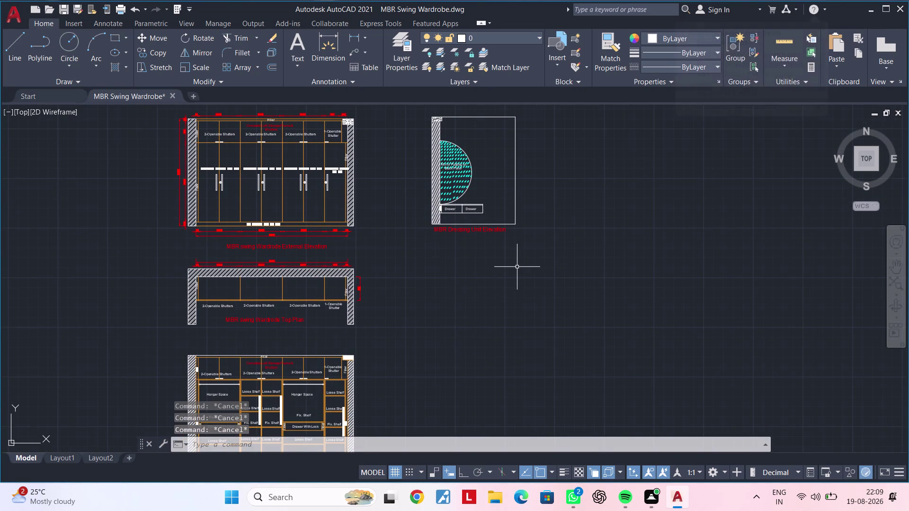
key(Escape)
key(Escape)
key(Escape)
key(Escape)
key(Escape)
key(Escape)
text(xl)
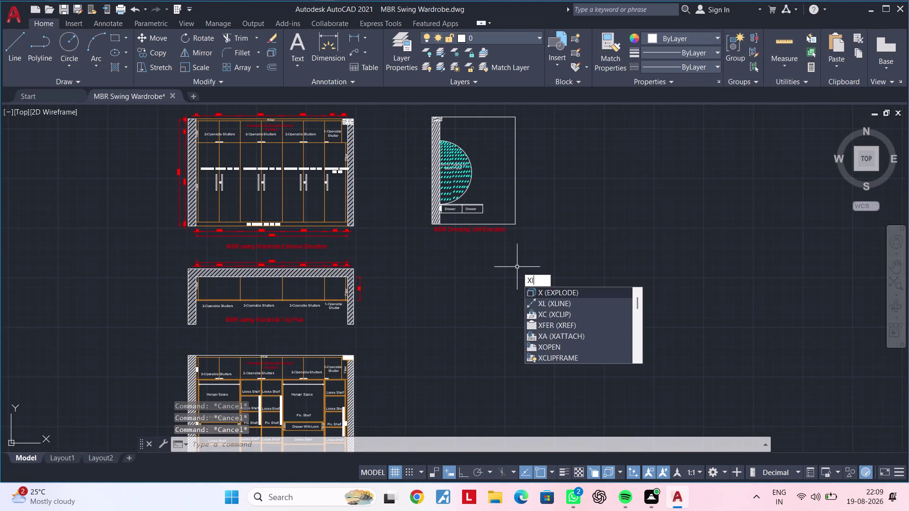
Draw vertical construction lines through the unit's left corner, filler edge and drawers' left end.
key(space)
key(v)
key(space)
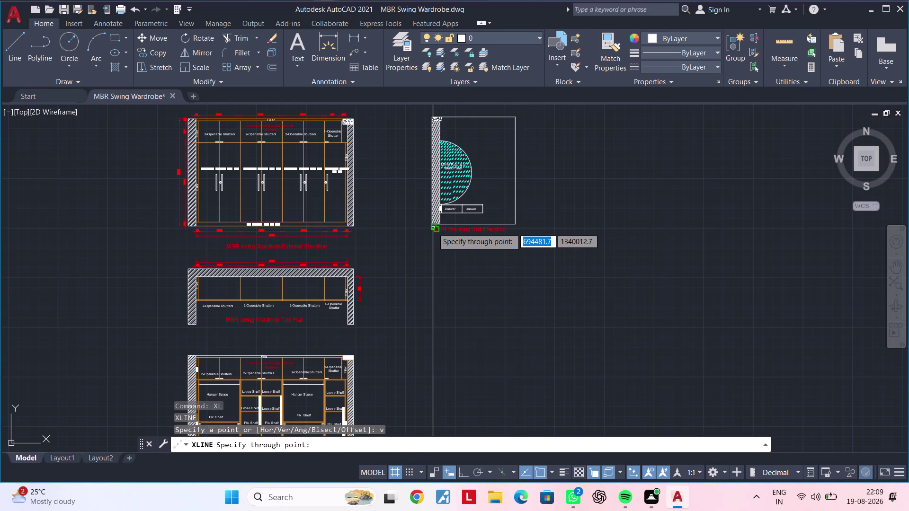
scroll(up, 3)
click(434, 222)
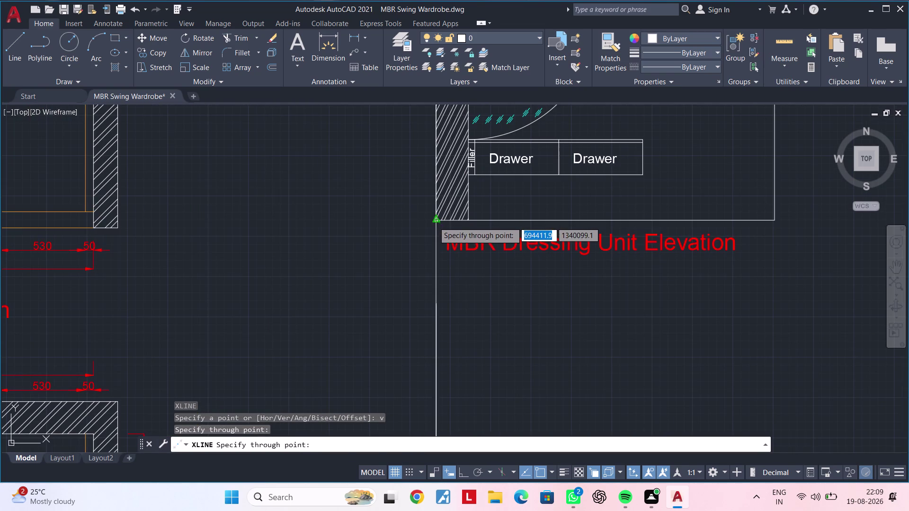
click(468, 224)
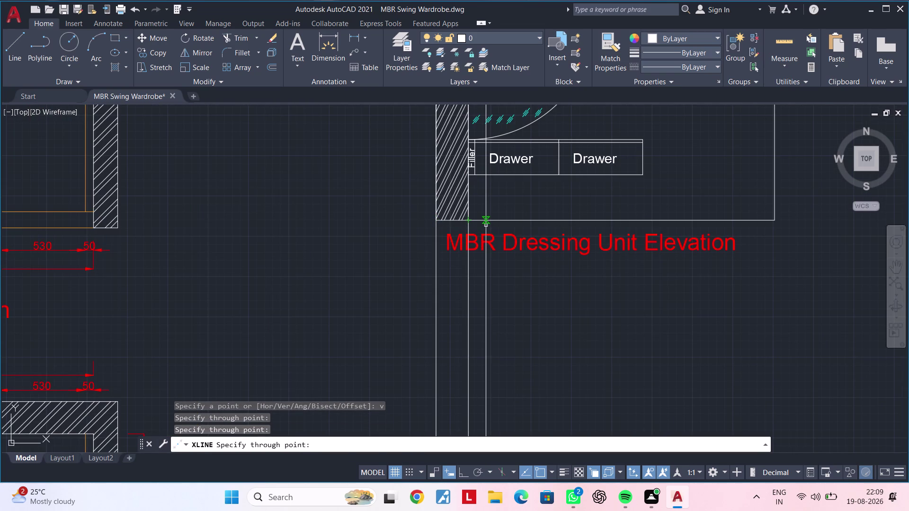
click(477, 173)
Add vertical construction lines through the drawer divider, drawers' right end and unit's right edge.
middle_drag(512, 195, 417, 182)
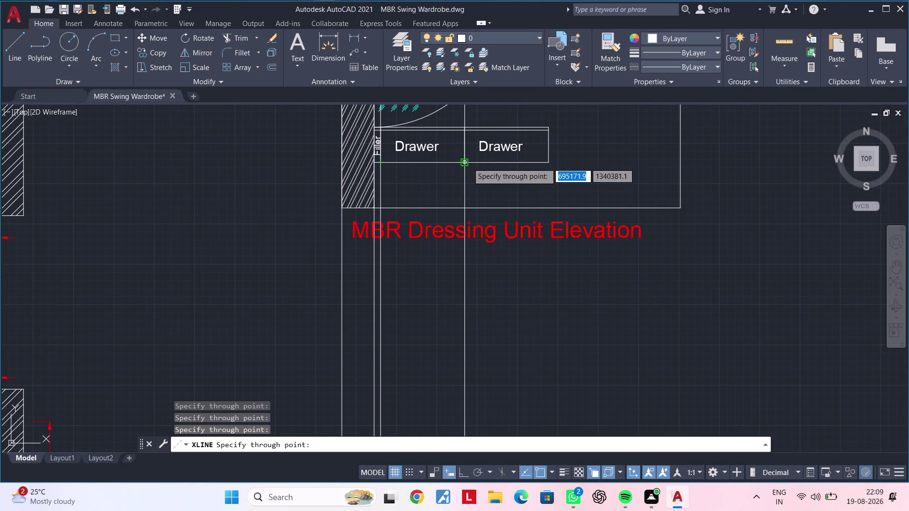
scroll(up, 3)
click(463, 162)
middle_drag(577, 179, 552, 192)
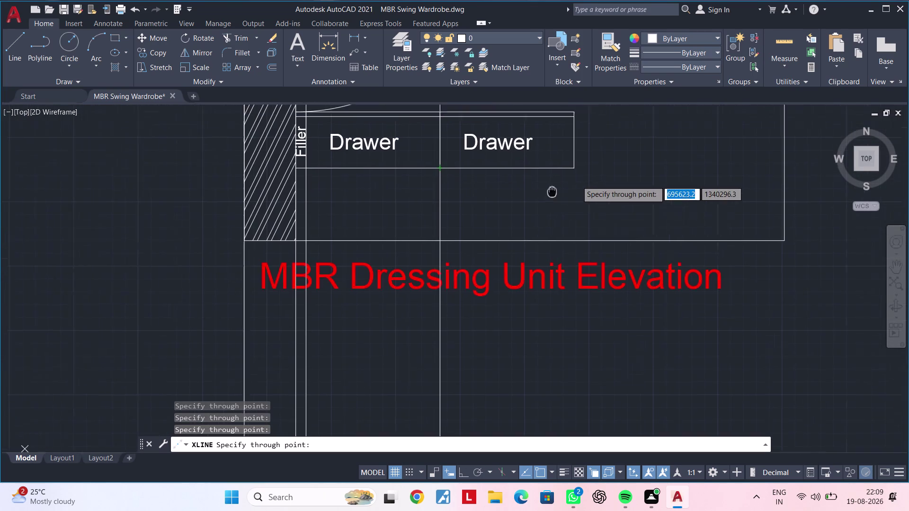
middle_drag(552, 192, 488, 206)
click(507, 186)
middle_drag(605, 196, 517, 195)
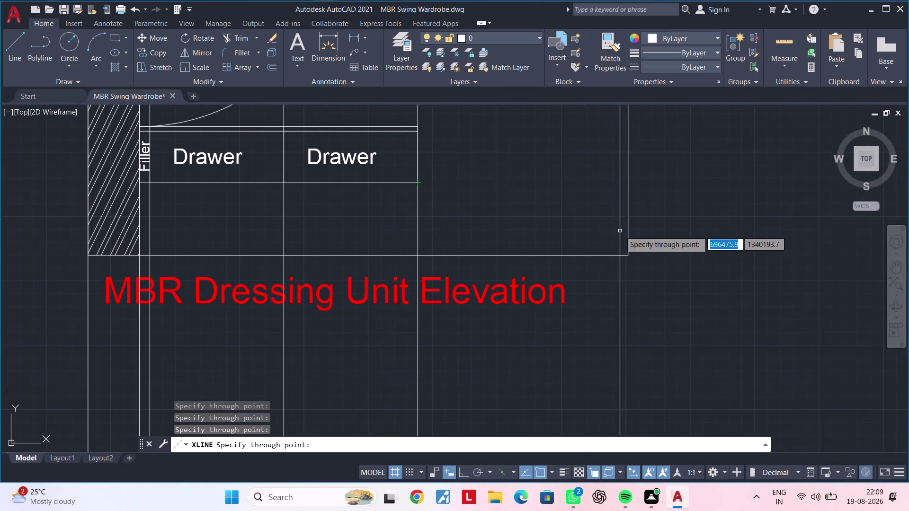
click(629, 252)
scroll(down, 3)
middle_drag(643, 253, 623, 220)
key(Escape)
key(Escape)
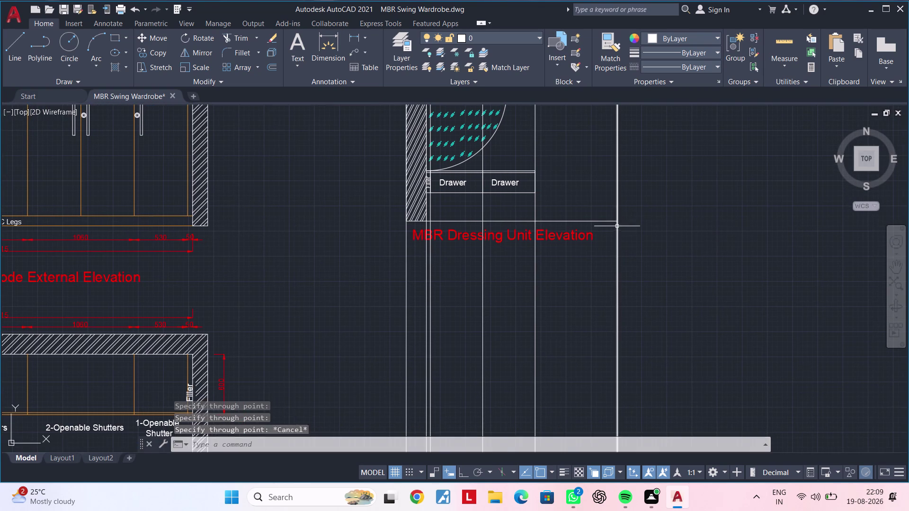
key(Escape)
key(Escape)
key(Escape)
key(Escape)
key(Escape)
Draw a horizontal construction line below the elevation title.
key(x)
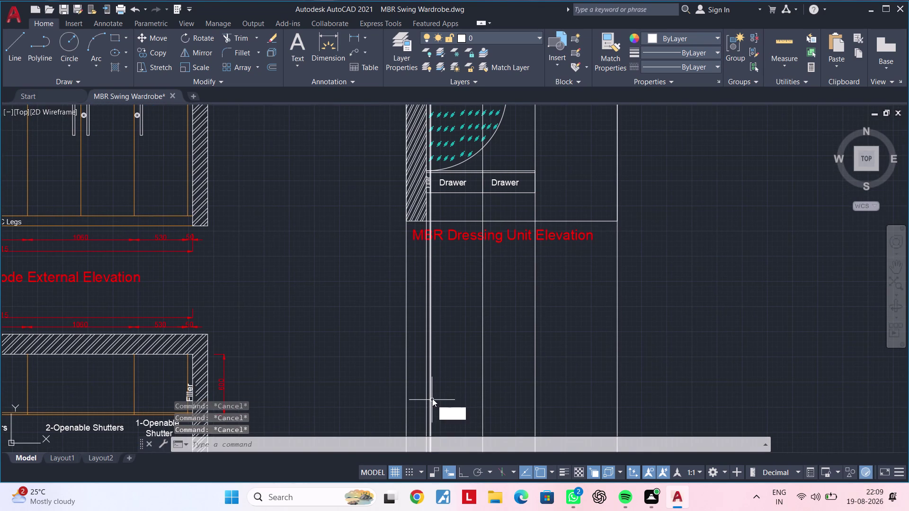
key(l)
key(space)
text(h)
key(space)
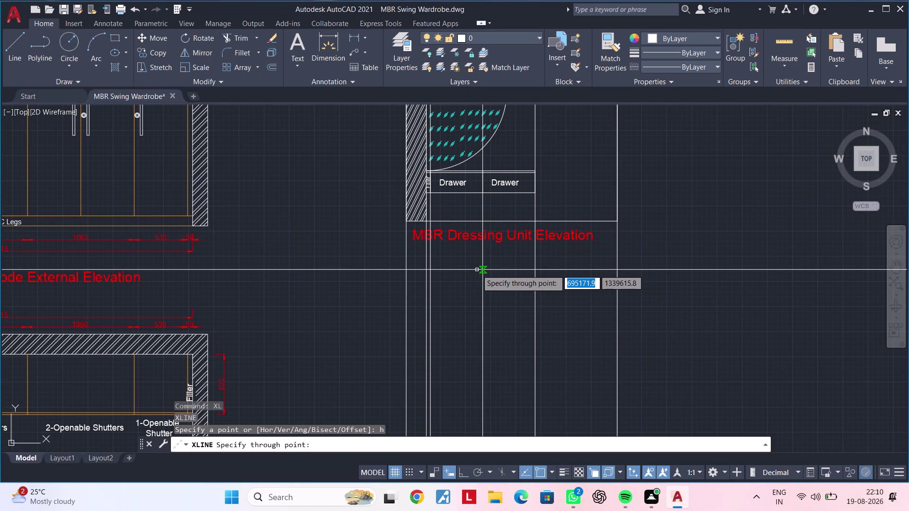
click(477, 271)
key(Escape)
key(Escape)
middle_drag(438, 302, 460, 299)
key(Escape)
key(Escape)
key(t)
text(r)
key(space)
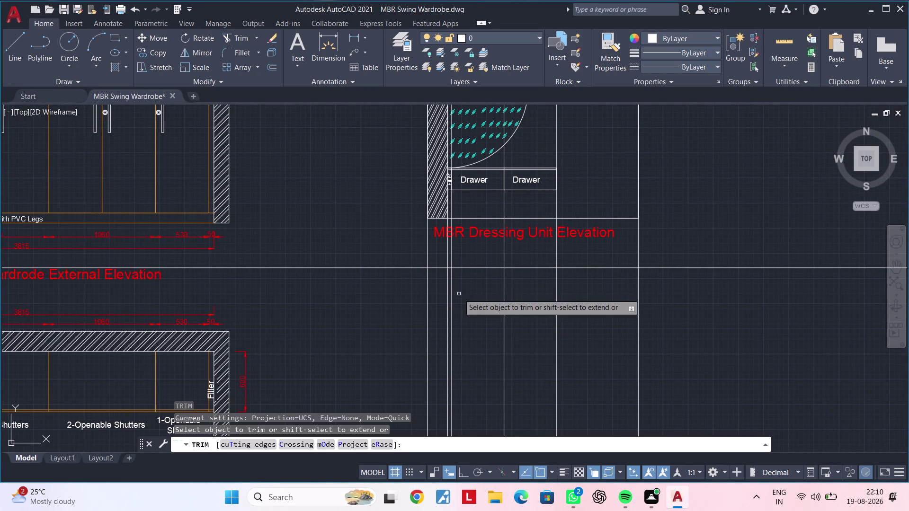
Try a fence trim across the construction lines below the title, then cancel it.
key(Escape)
key(Escape)
key(Escape)
text(tr)
key(space)
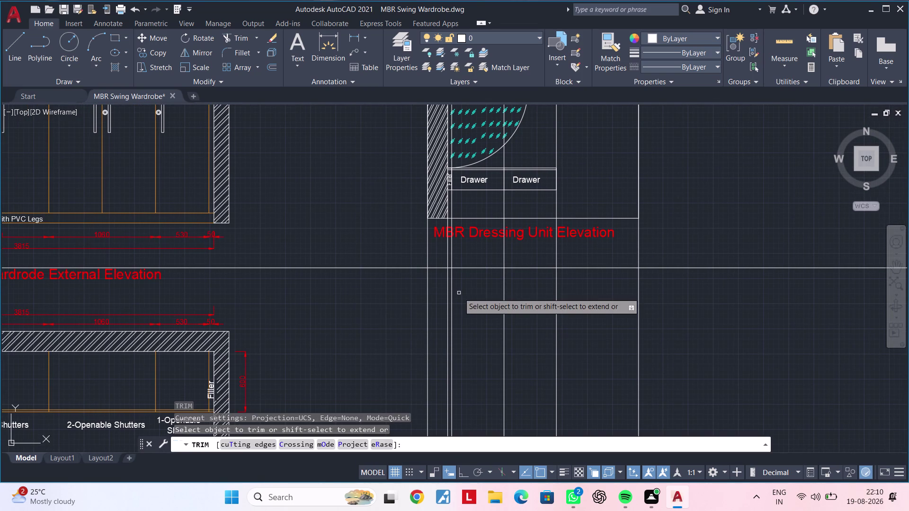
click(416, 250)
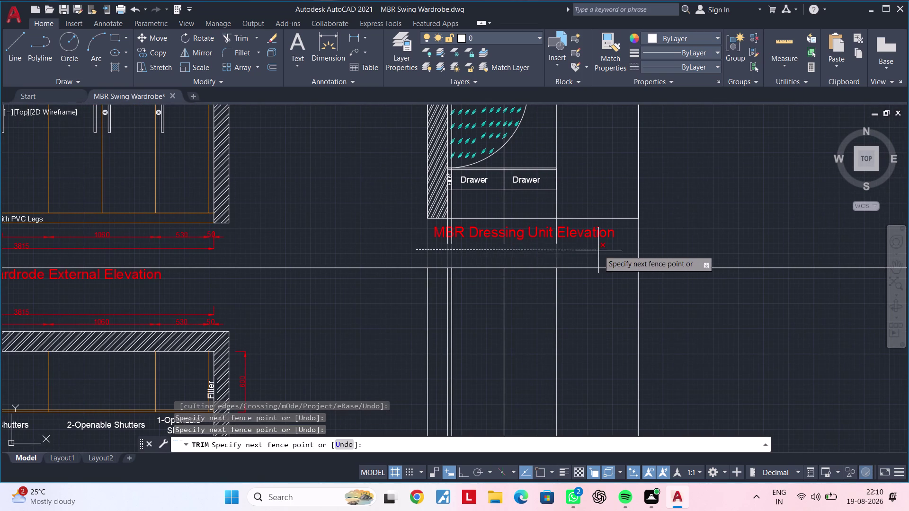
click(657, 249)
key(Escape)
Select and delete the unwanted construction lines.
middle_drag(659, 241, 659, 250)
scroll(down, 3)
middle_drag(657, 237, 620, 321)
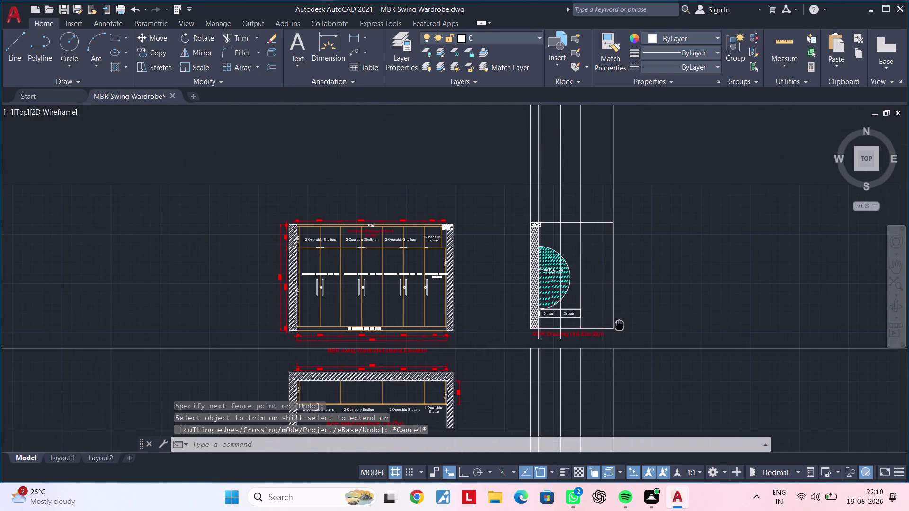
middle_drag(621, 321, 617, 328)
click(658, 161)
click(524, 160)
key(Delete)
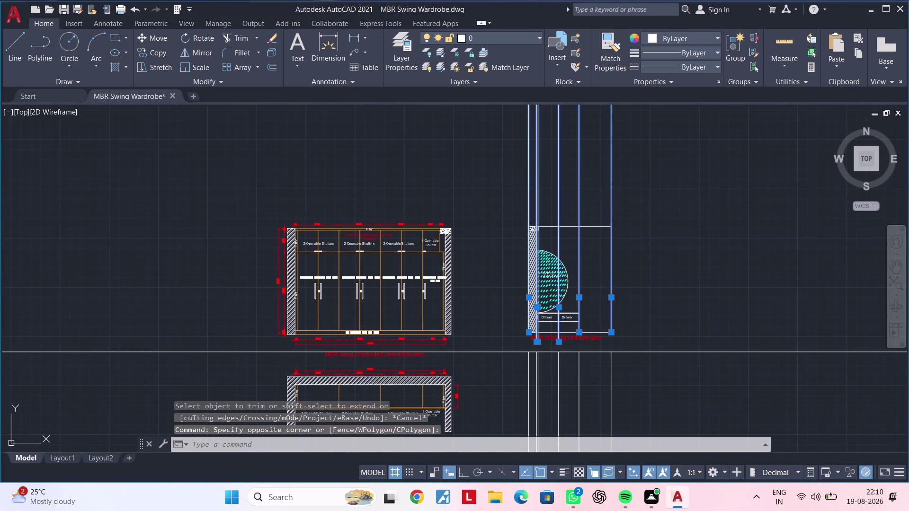
Trim two vertical line segments above the horizontal guide to shape the lower outline.
scroll(down, 3)
middle_drag(558, 182, 569, 152)
middle_drag(522, 264, 464, 265)
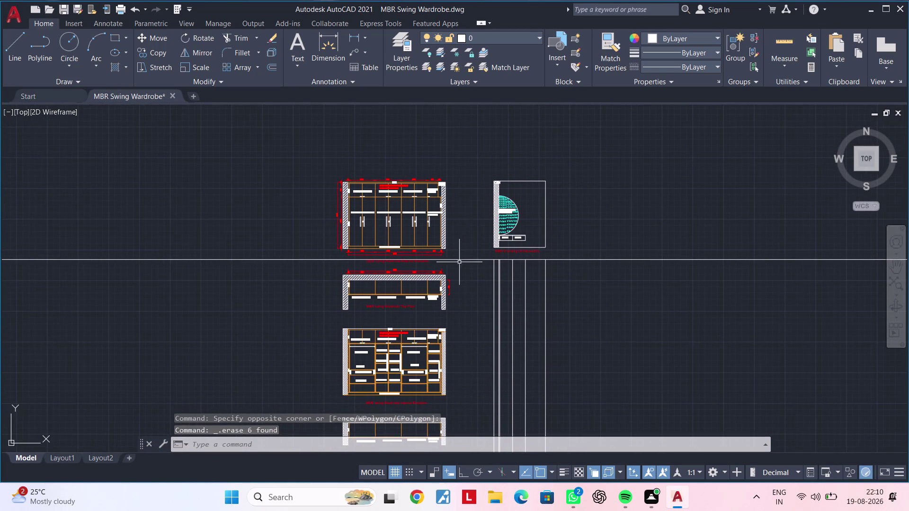
key(t)
text(r)
key(space)
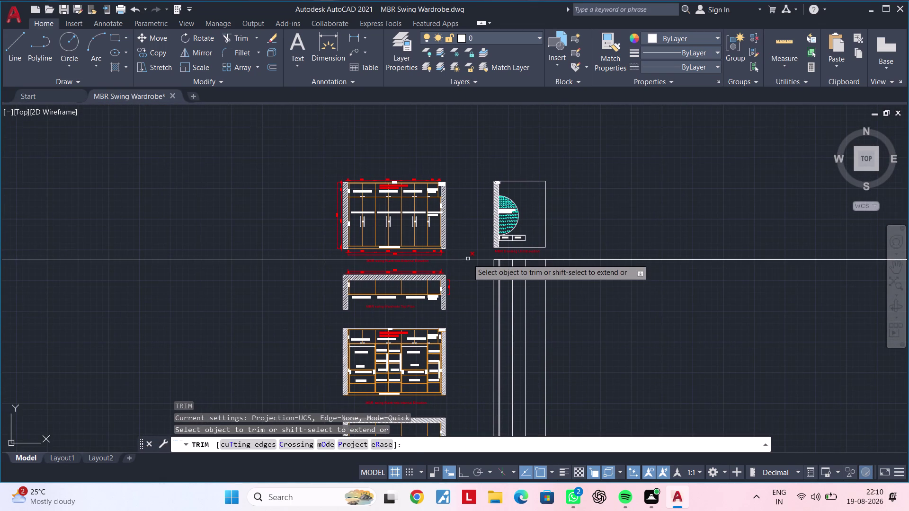
click(468, 259)
click(636, 261)
middle_drag(603, 275, 604, 276)
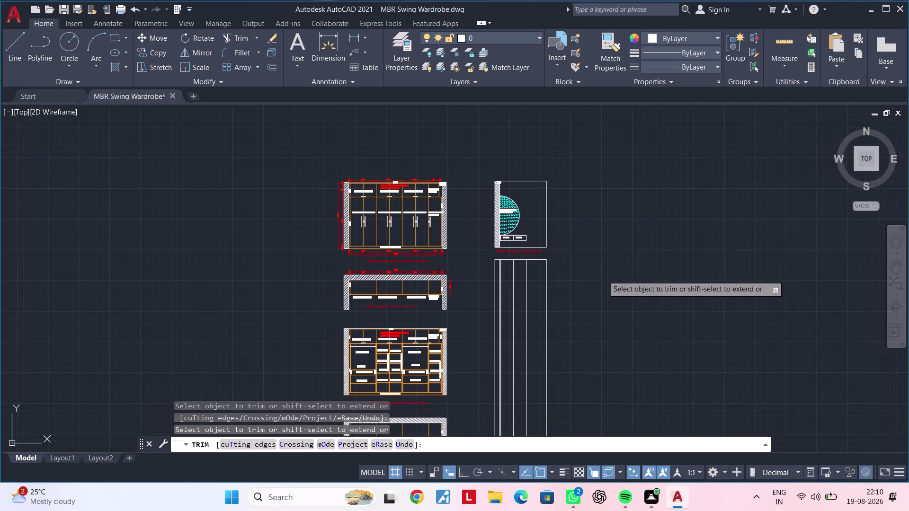
middle_drag(604, 275, 645, 265)
key(Escape)
scroll(up, 3)
middle_drag(554, 255, 540, 272)
key(Escape)
key(Escape)
key(Escape)
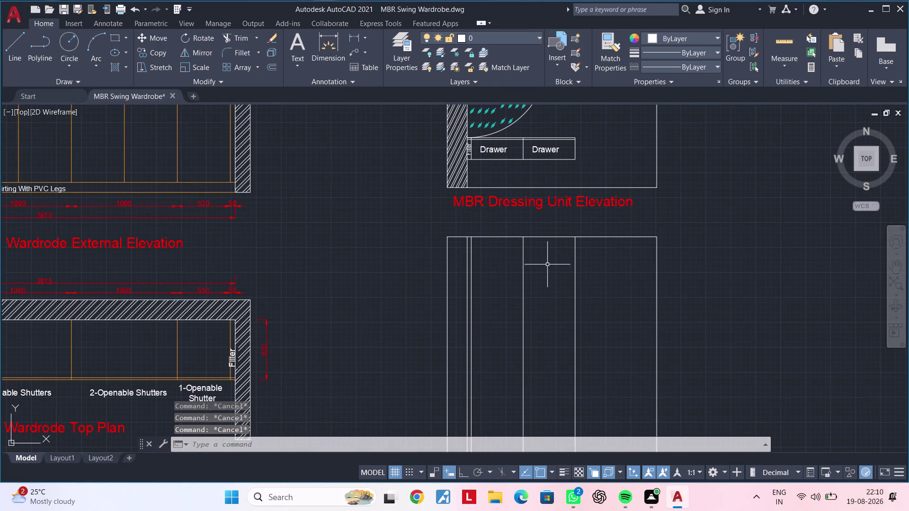
key(Escape)
middle_click(569, 246)
key(Escape)
key(Escape)
key(Escape)
key(Escape)
key(Escape)
text(o)
text(f)
key(space)
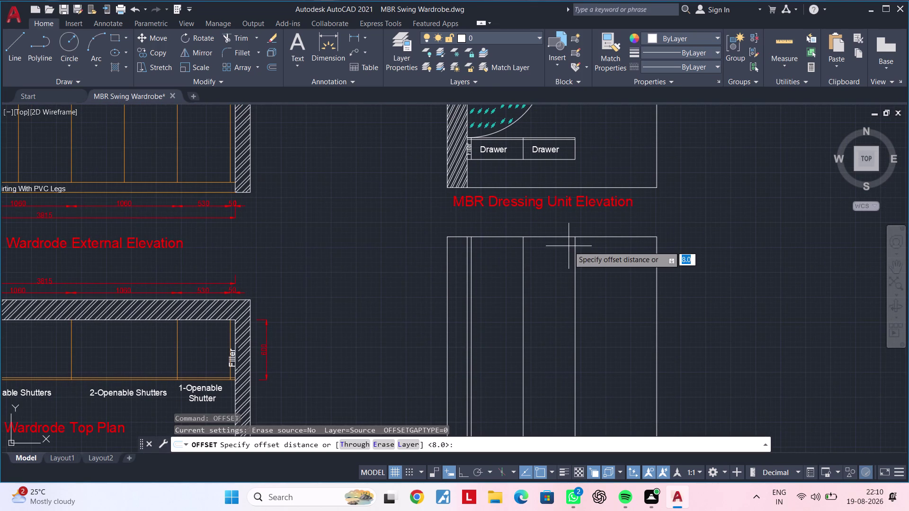
Offset the lower outline's top edge 200 downward.
text(2)
text(00)
key(Return)
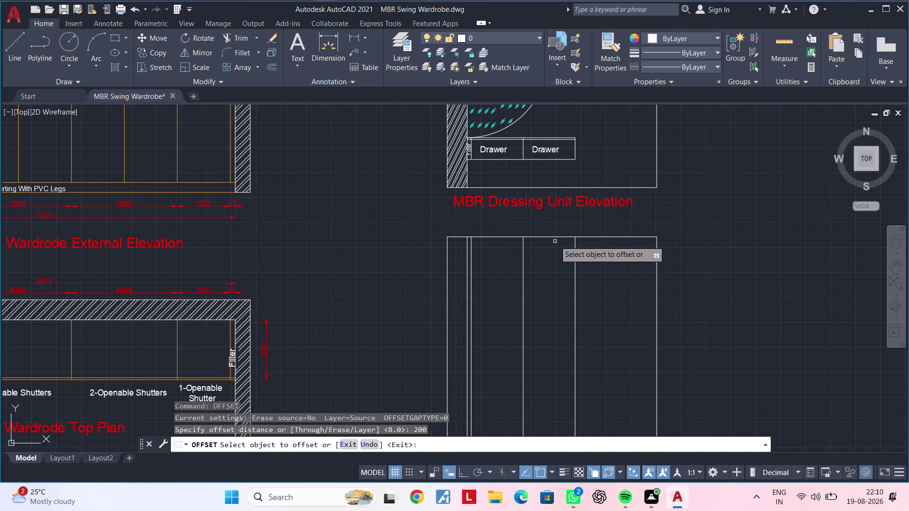
click(555, 236)
click(546, 283)
middle_drag(523, 257, 510, 239)
scroll(up, 3)
middle_drag(519, 257, 500, 290)
key(space)
Offset the new horizontal line a further 400 downward.
key(space)
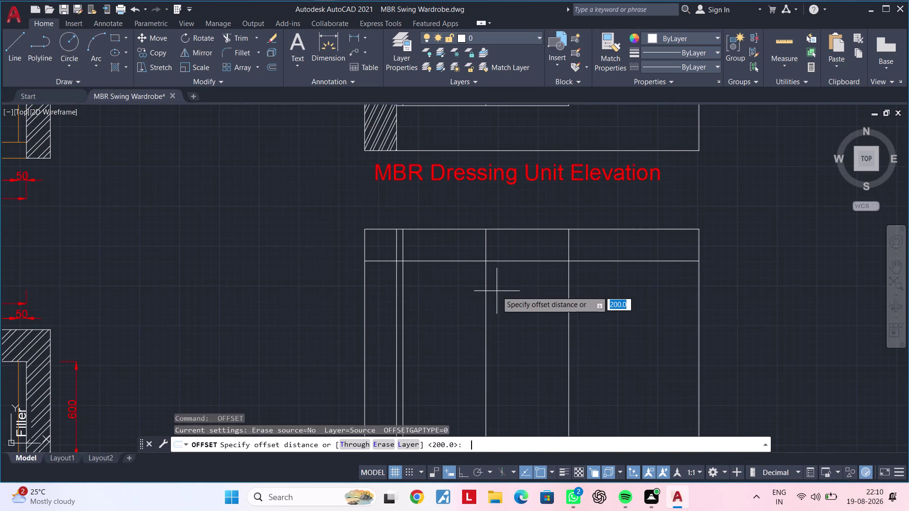
text(400)
key(Return)
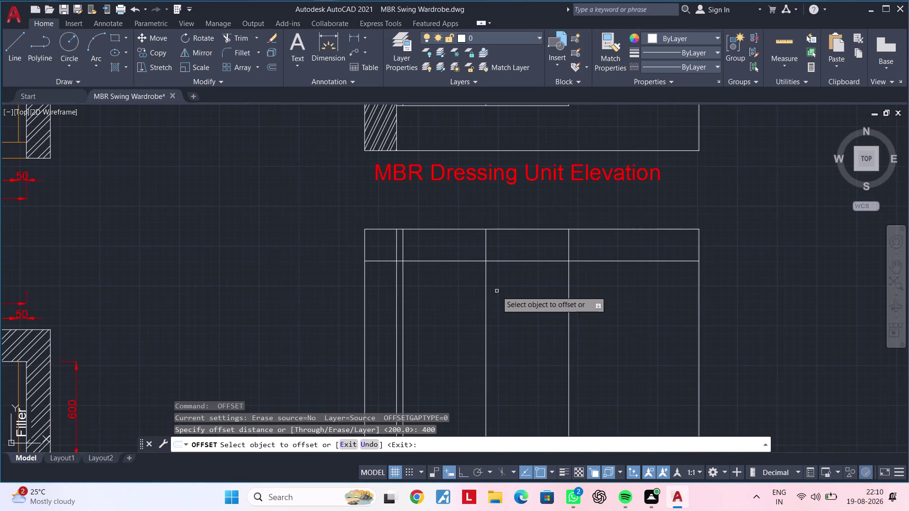
click(467, 261)
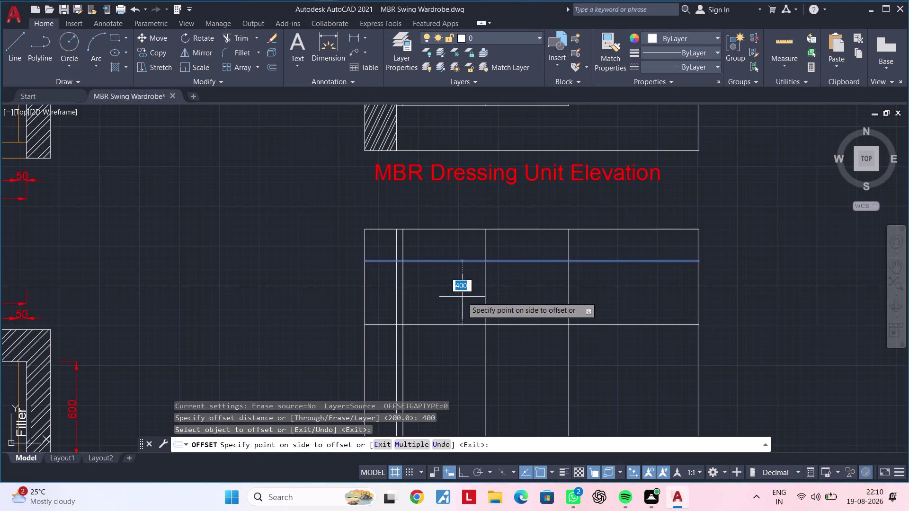
click(463, 301)
middle_drag(463, 301, 417, 294)
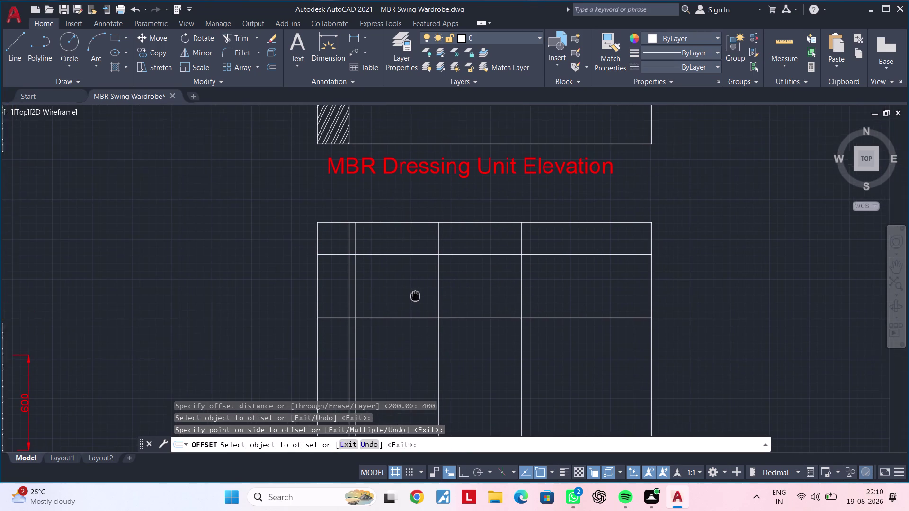
middle_drag(417, 295, 414, 294)
key(Escape)
key(Escape)
Trim the lower vertical lines, top-band divider stubs, and right and bottom edge pieces.
text(tr)
key(space)
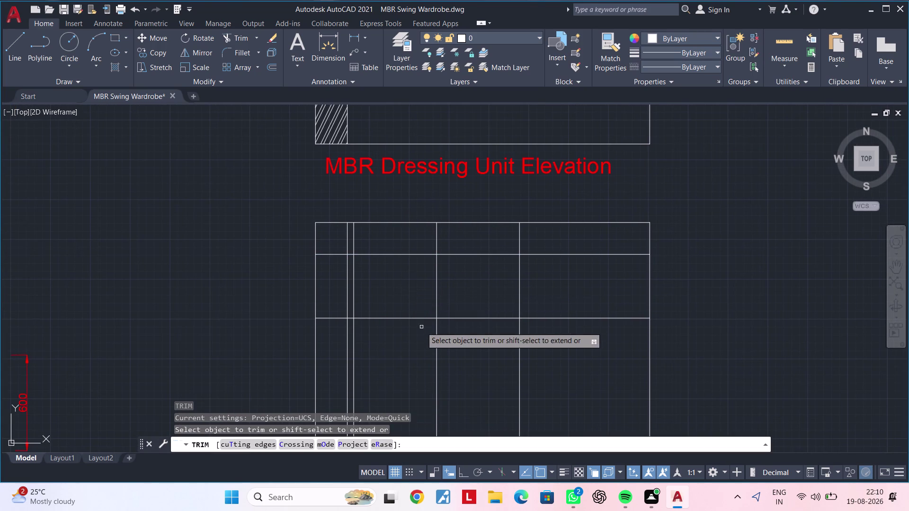
drag(418, 339, 423, 341)
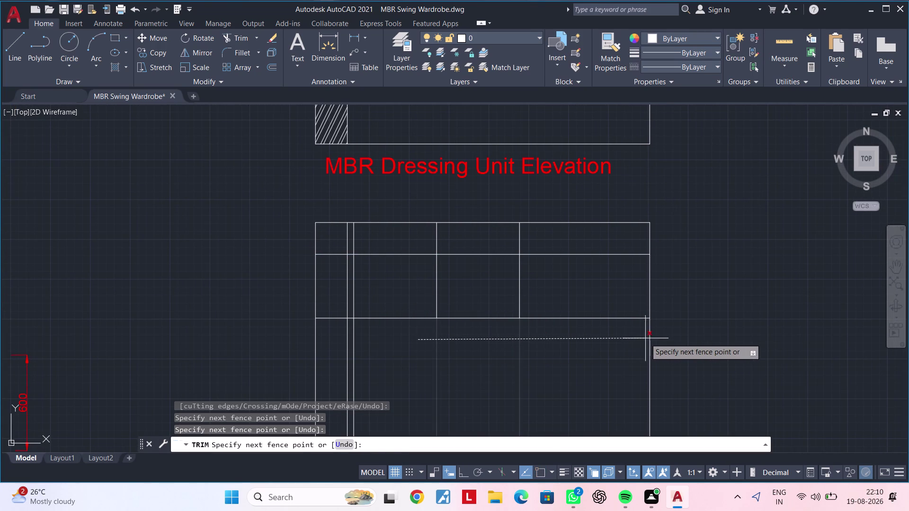
click(673, 337)
middle_drag(643, 341, 667, 340)
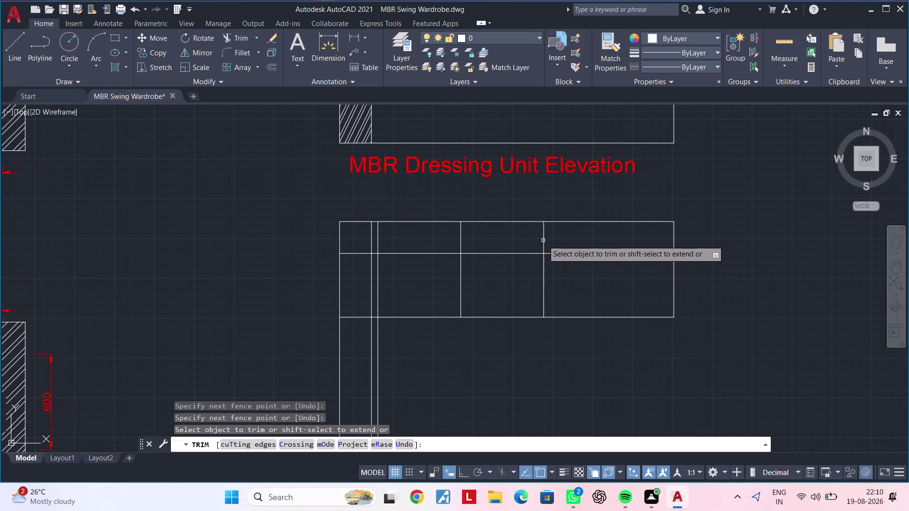
click(543, 241)
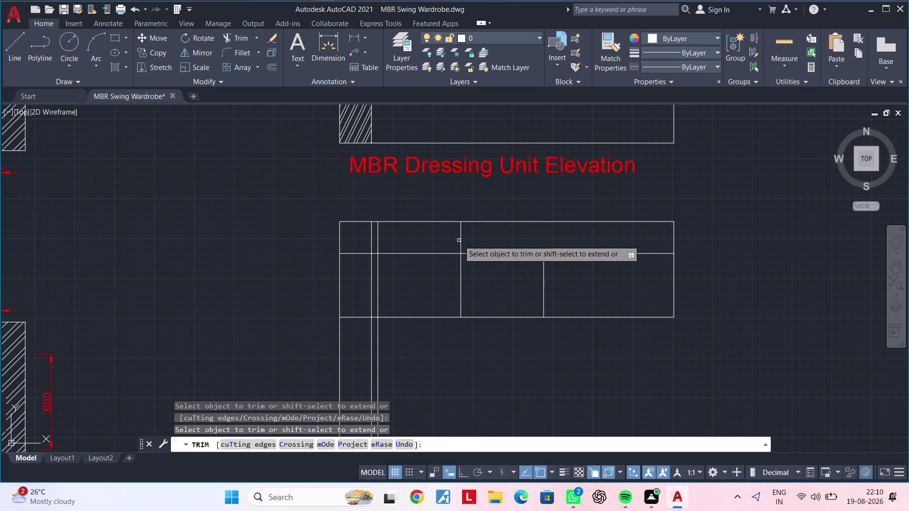
click(462, 240)
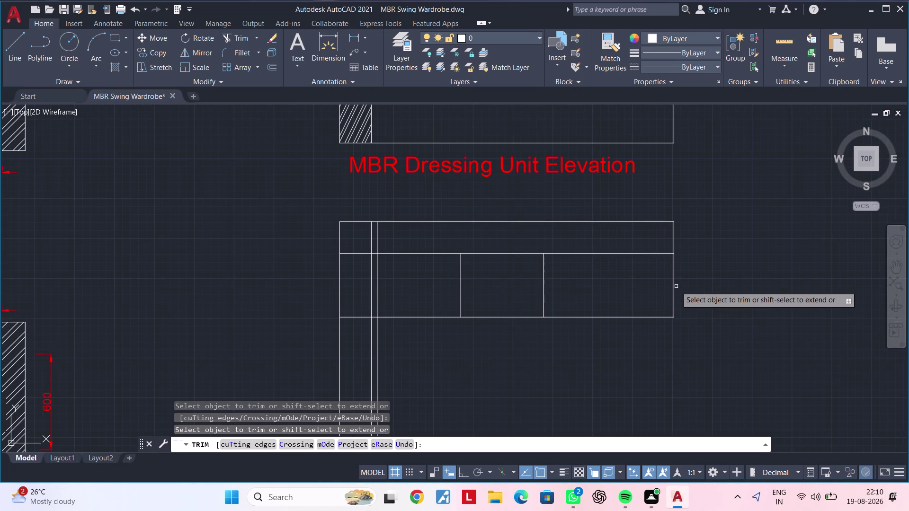
click(674, 285)
click(621, 318)
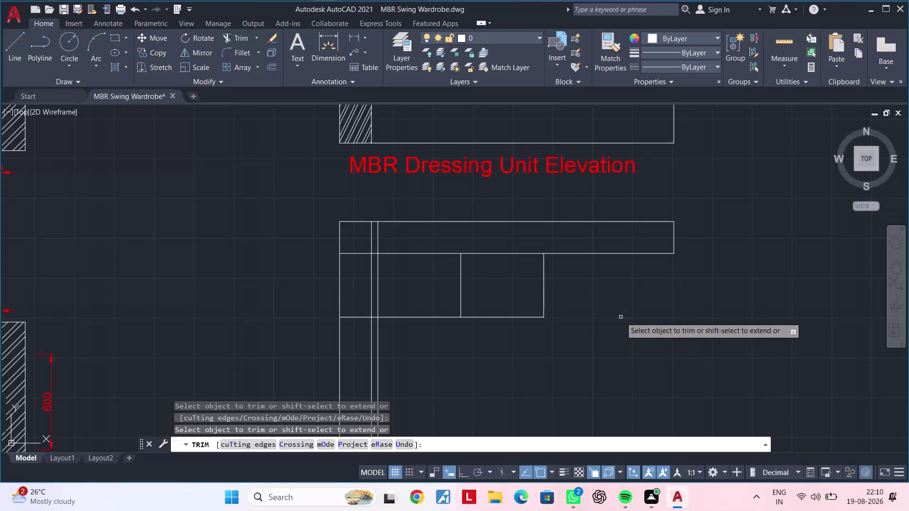
middle_drag(607, 313, 693, 282)
middle_drag(631, 309, 684, 294)
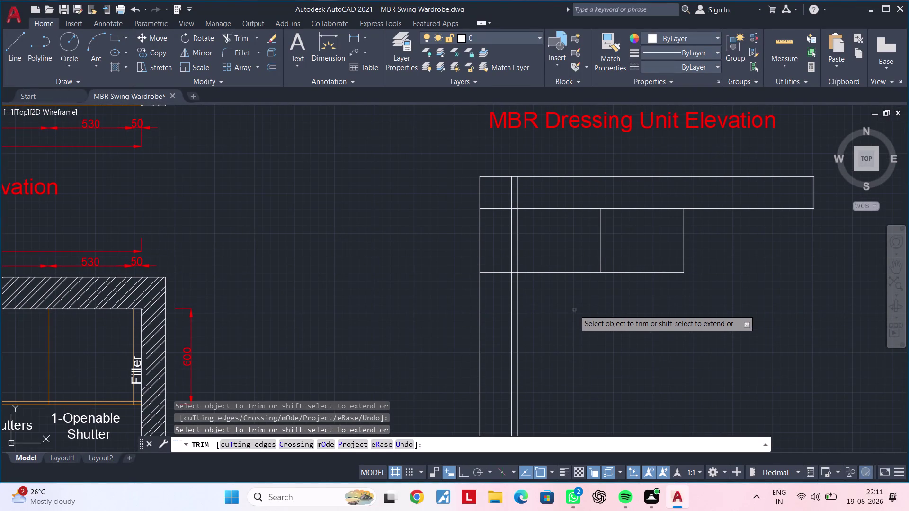
scroll(down, 3)
middle_drag(574, 310, 565, 261)
key(Escape)
key(Escape)
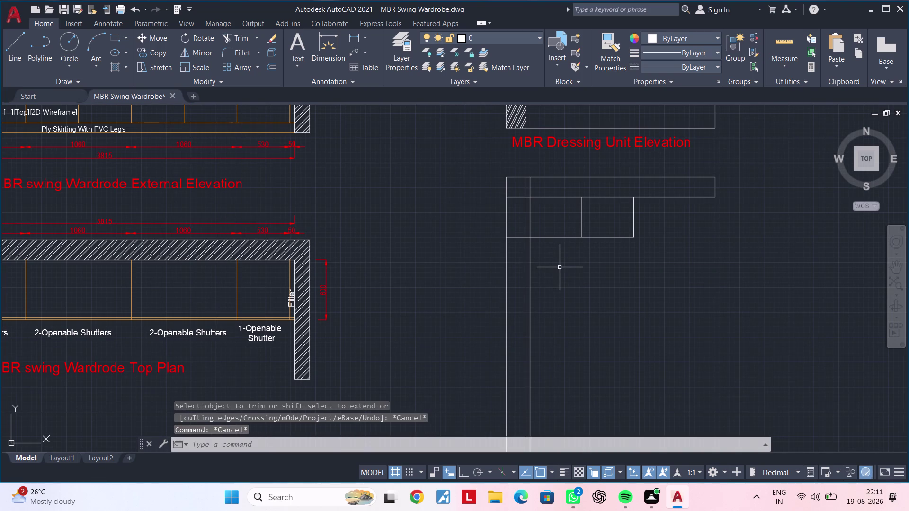
Offset the unit's lower horizontal line 600 downward.
text(of)
key(space)
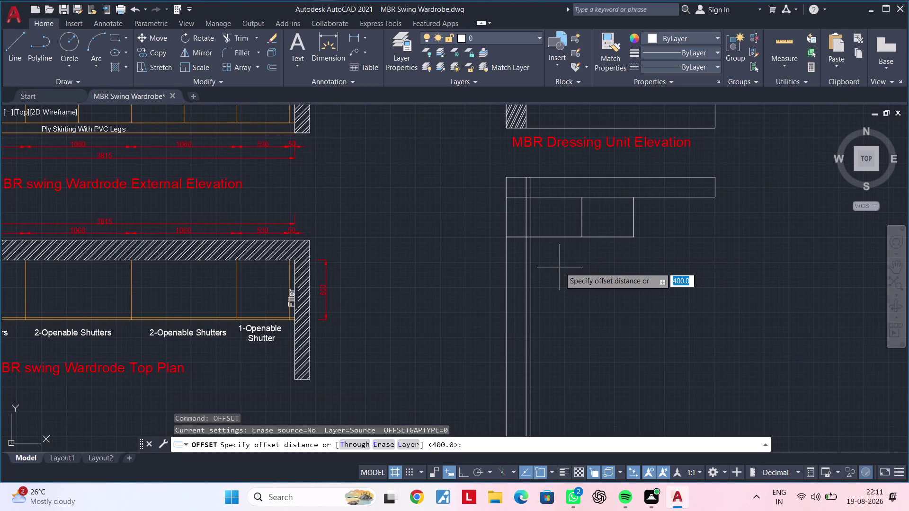
text(400)
key(Return)
click(553, 237)
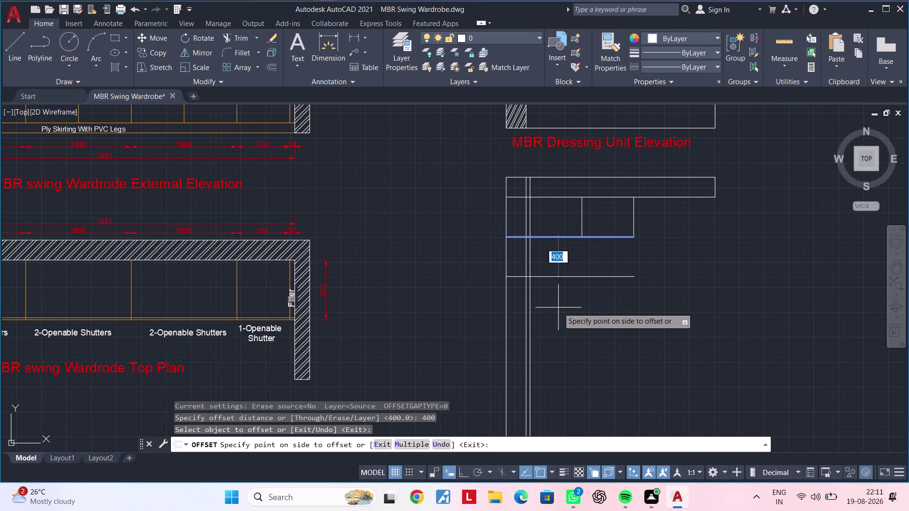
key(Escape)
key(Escape)
key(Escape)
text(of)
key(space)
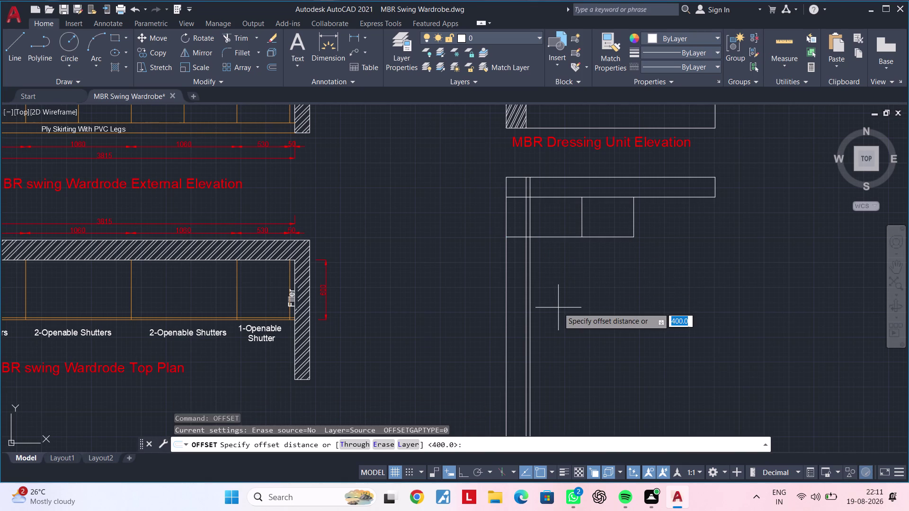
text(600)
key(Return)
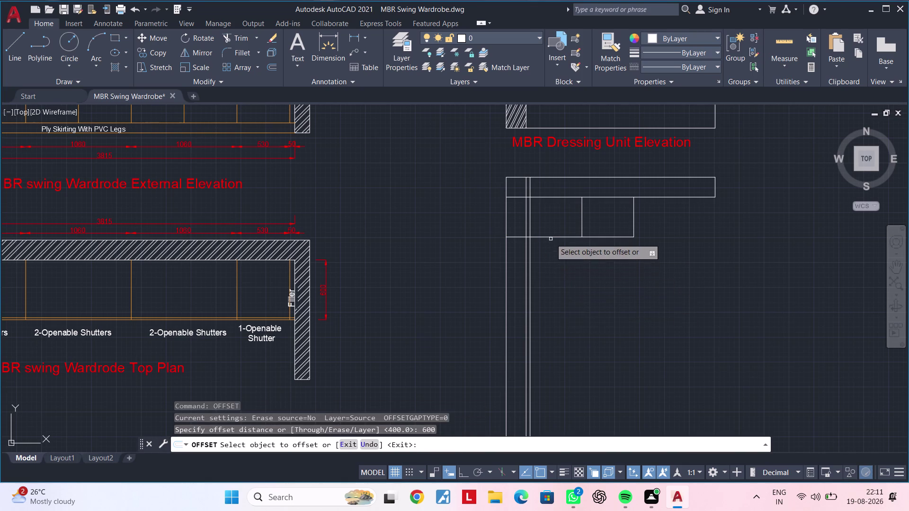
click(551, 238)
click(556, 321)
key(Escape)
key(Escape)
Trim the vertical lines and overhangs around the new line and narrow side strip.
text(t)
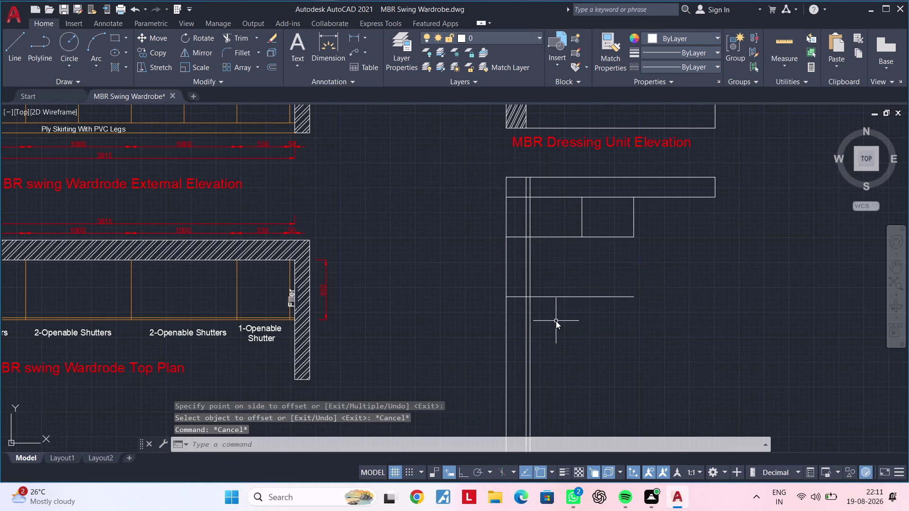
text(r)
key(space)
drag(478, 326, 502, 326)
click(538, 324)
click(547, 323)
drag(548, 322, 531, 323)
drag(529, 324, 521, 324)
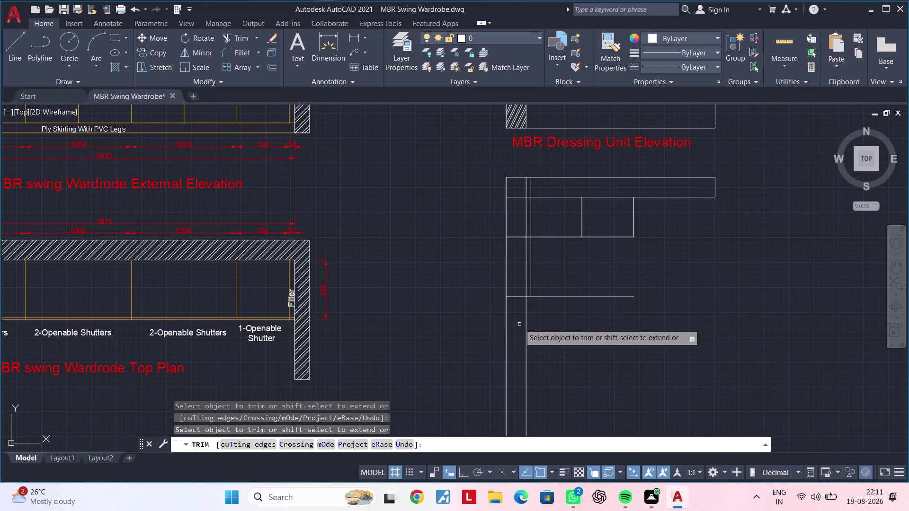
drag(520, 324, 501, 325)
drag(502, 324, 538, 322)
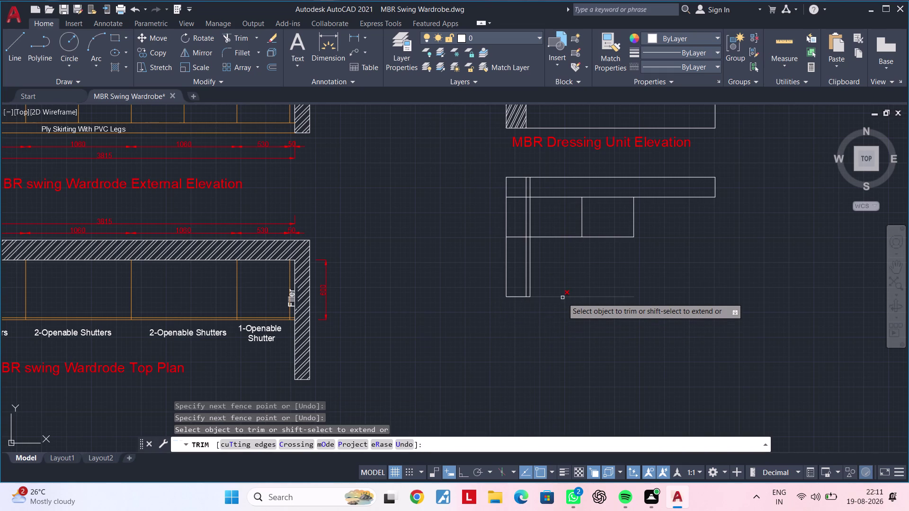
click(562, 298)
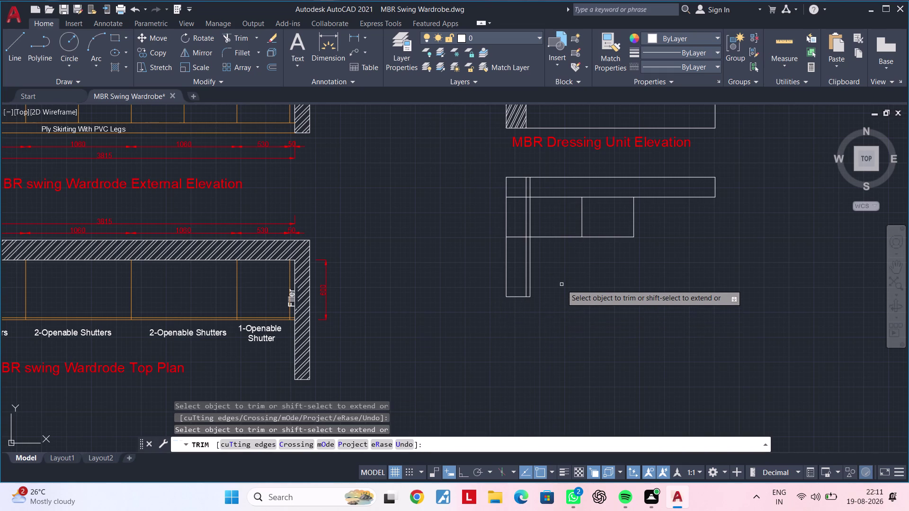
scroll(up, 3)
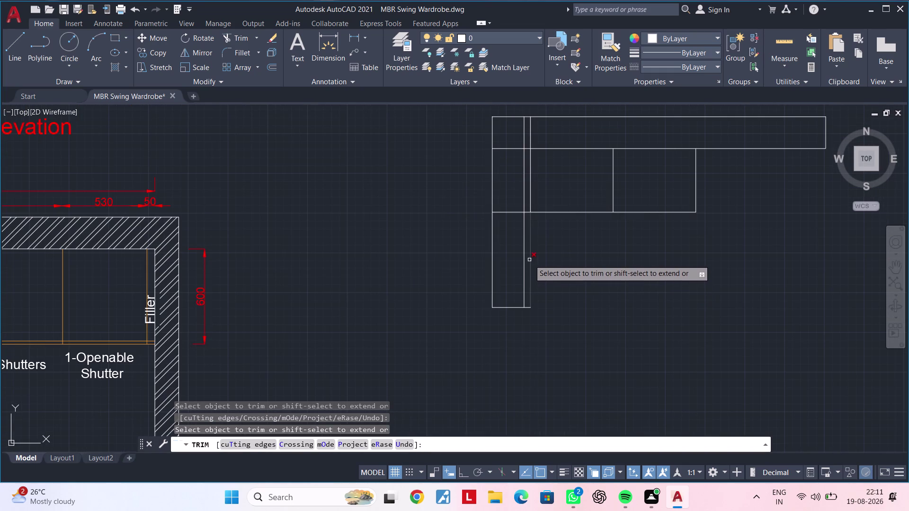
middle_drag(548, 248, 550, 276)
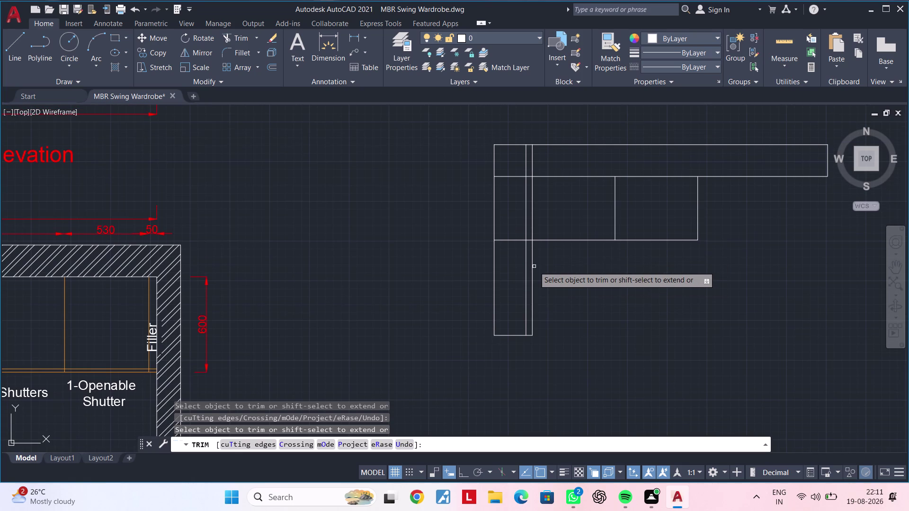
click(532, 267)
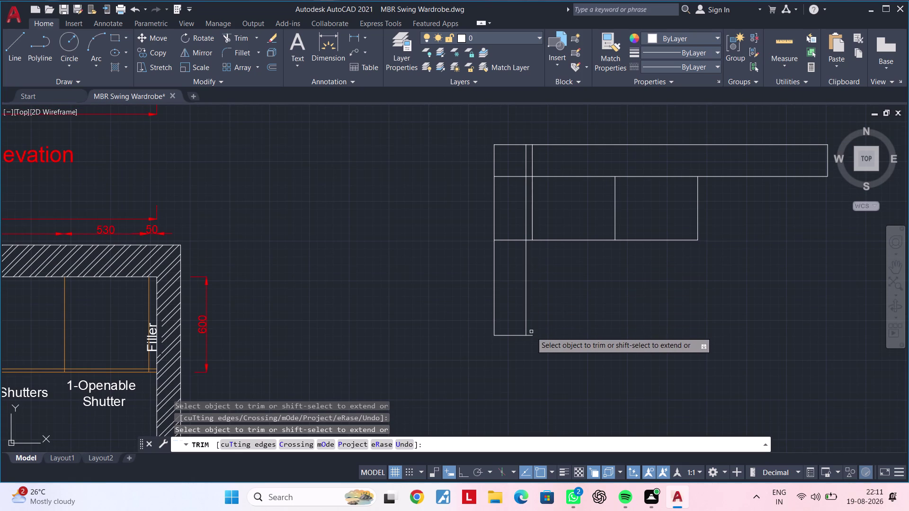
click(532, 335)
middle_drag(547, 292, 545, 327)
key(Escape)
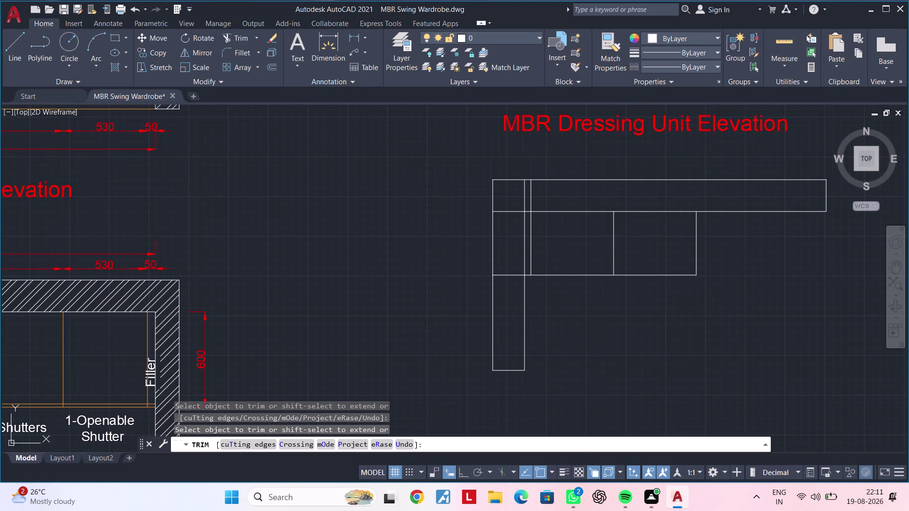
key(Escape)
key(Escape)
key(Escape)
Fence-trim the leftover line pieces in the top-left band.
middle_drag(545, 321, 543, 364)
middle_click(544, 367)
key(Escape)
scroll(up, 3)
middle_drag(551, 279, 552, 282)
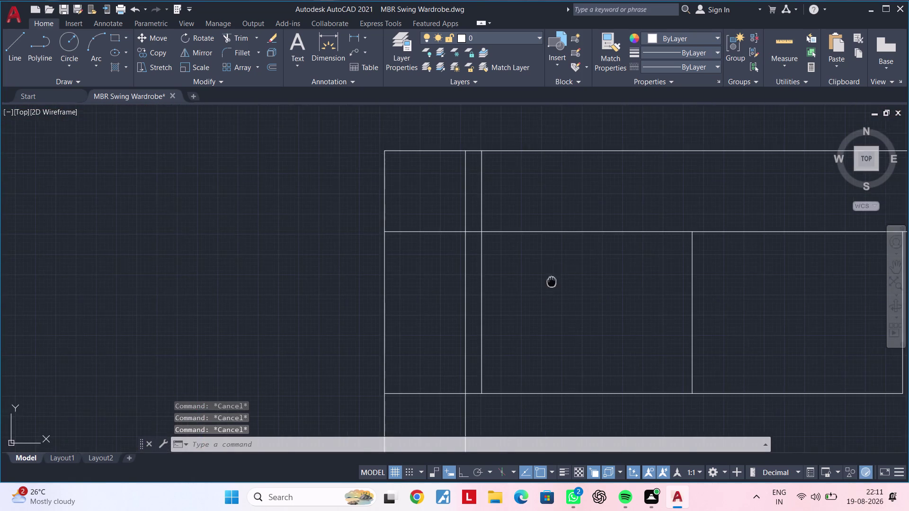
middle_drag(551, 282, 555, 321)
key(Escape)
key(Escape)
key(Escape)
key(space)
drag(519, 249, 503, 249)
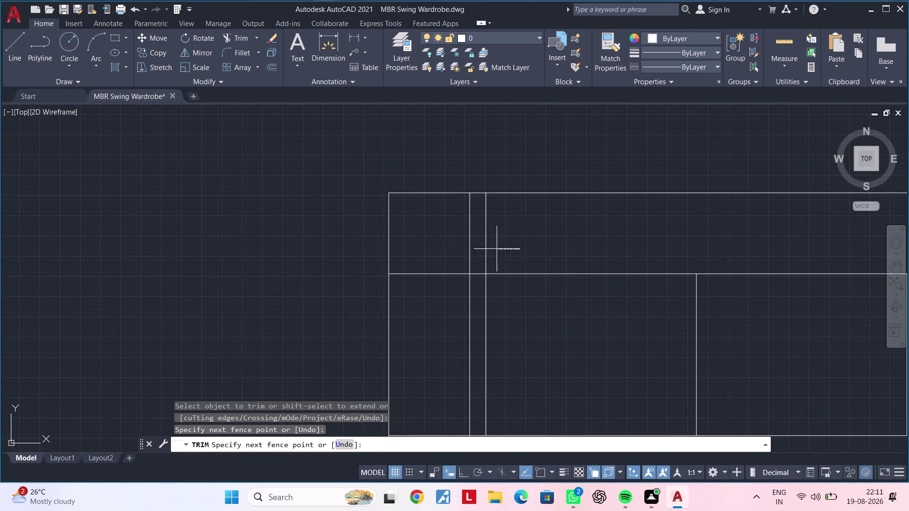
drag(502, 250, 466, 247)
click(467, 247)
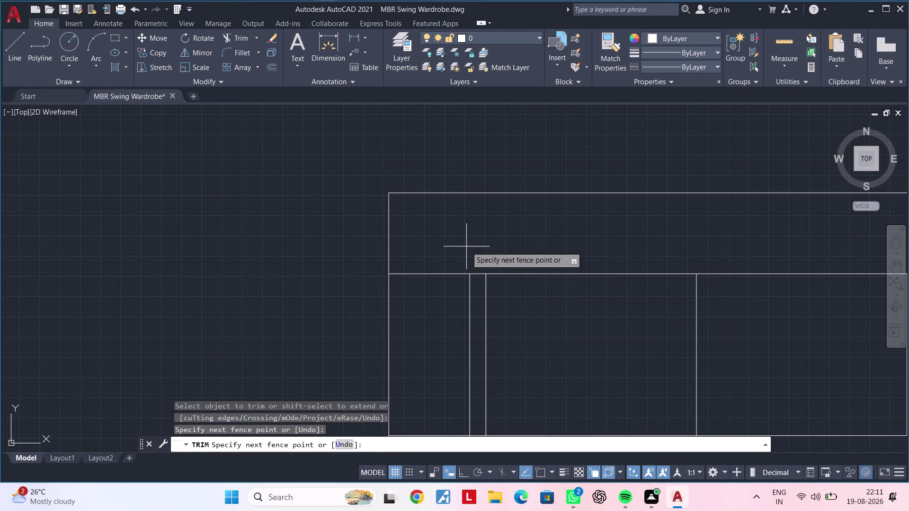
key(Escape)
key(Escape)
scroll(down, 3)
middle_drag(521, 273, 472, 236)
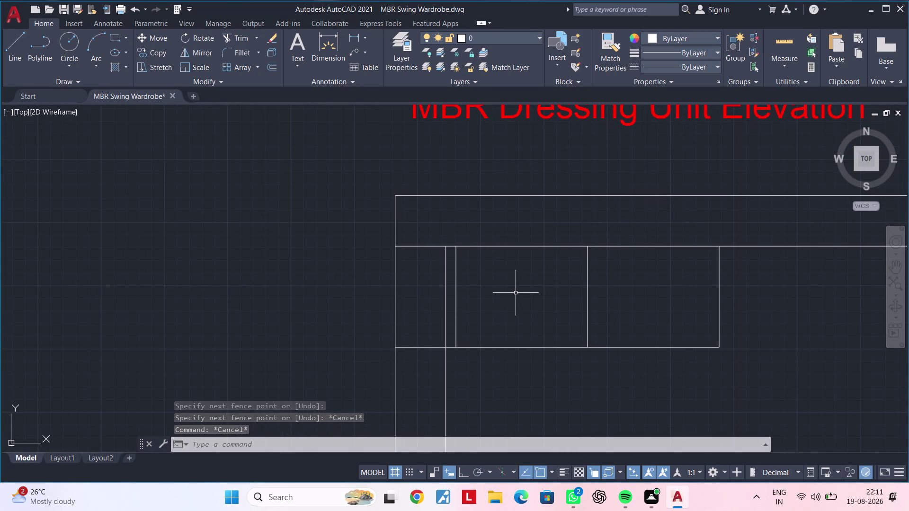
Offset the top plan's bottom edge 18 inward.
text(of 18)
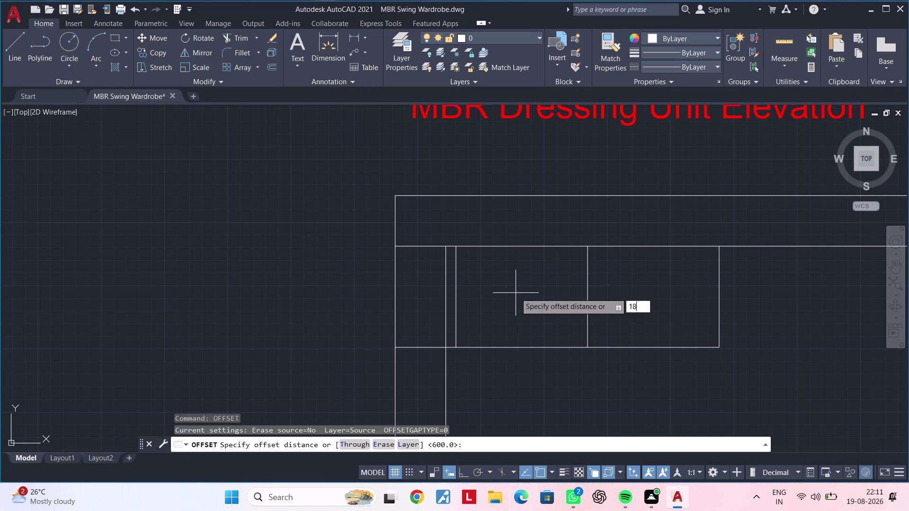
key(Return)
click(531, 346)
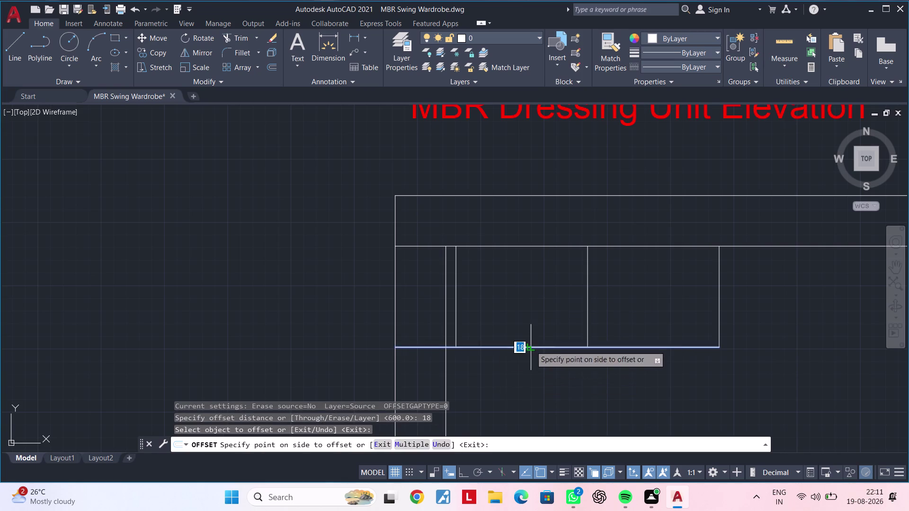
click(526, 294)
key(Escape)
key(Escape)
key(Escape)
key(Escape)
key(Escape)
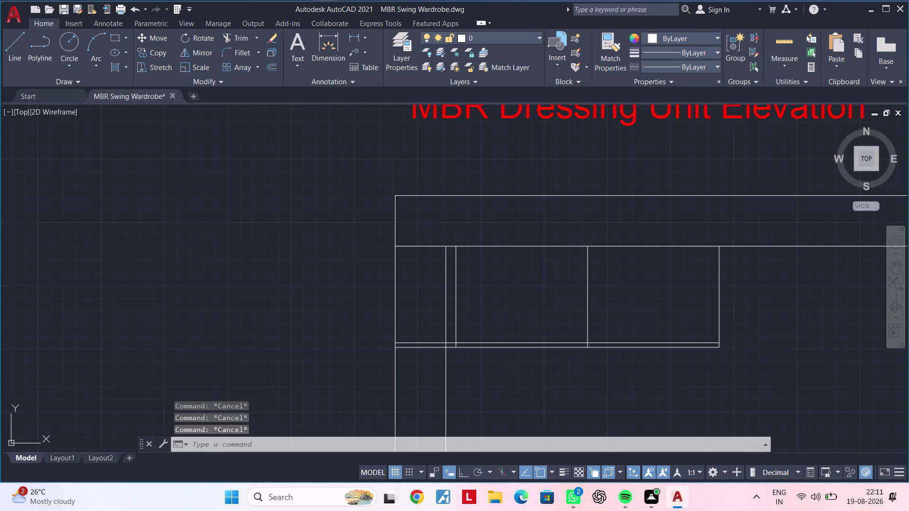
Trim the new line's overhanging end and select the inner bottom line.
key(t)
key(r)
key(space)
scroll(up, 3)
drag(446, 272, 443, 328)
double_click(443, 334)
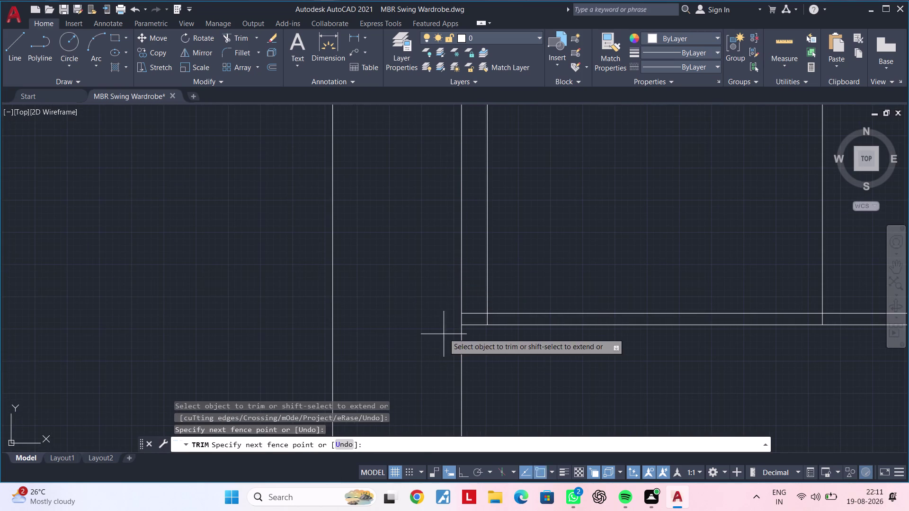
scroll(down, 3)
middle_drag(550, 350, 498, 352)
key(Escape)
key(Escape)
key(Escape)
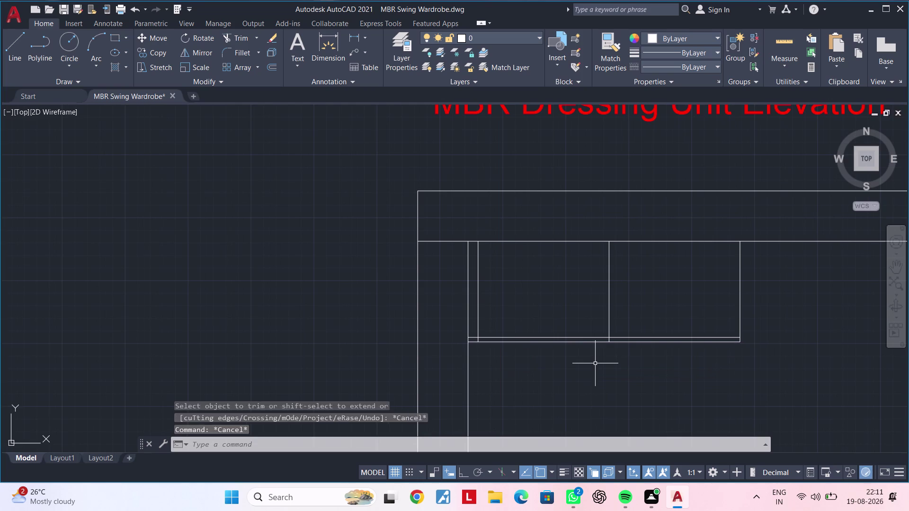
key(Escape)
key(Escape)
key(Escape)
key(Escape)
key(Escape)
scroll(up, 3)
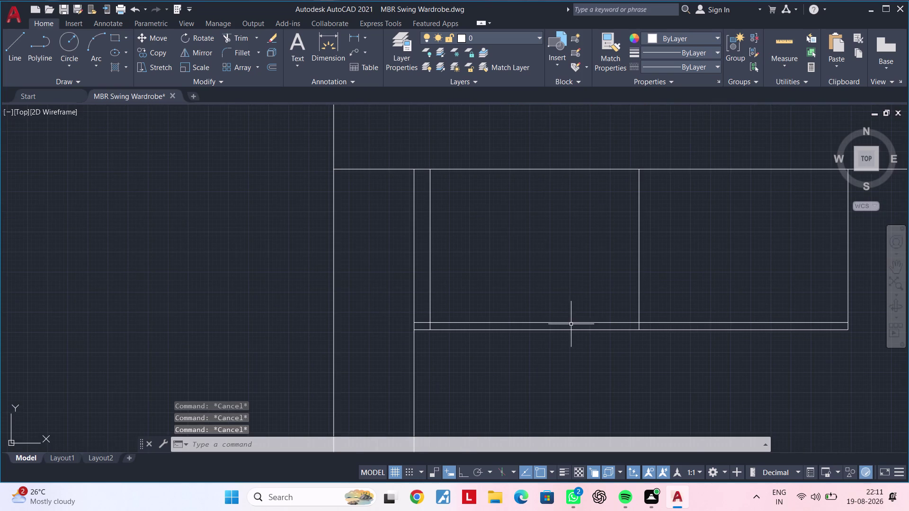
click(571, 322)
Load the ACAD_ISO03W100 dashed linetype through the Linetype Manager.
click(681, 63)
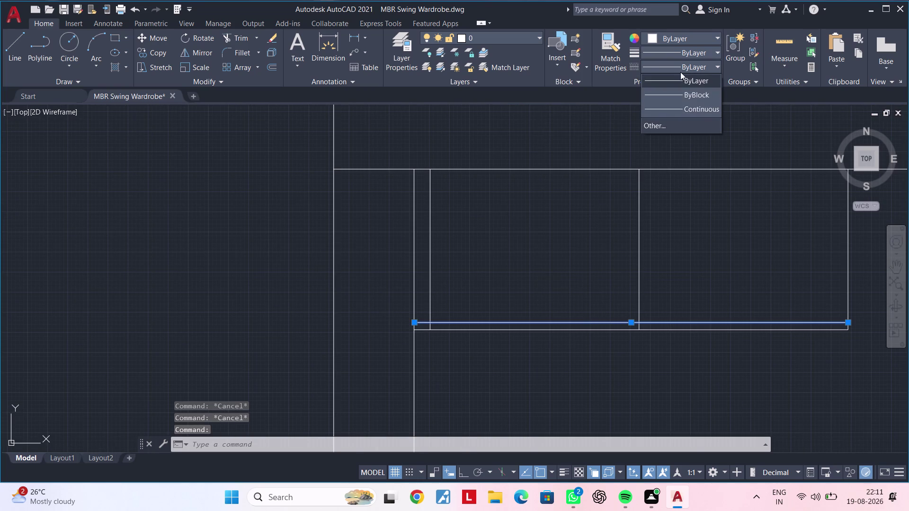
click(671, 122)
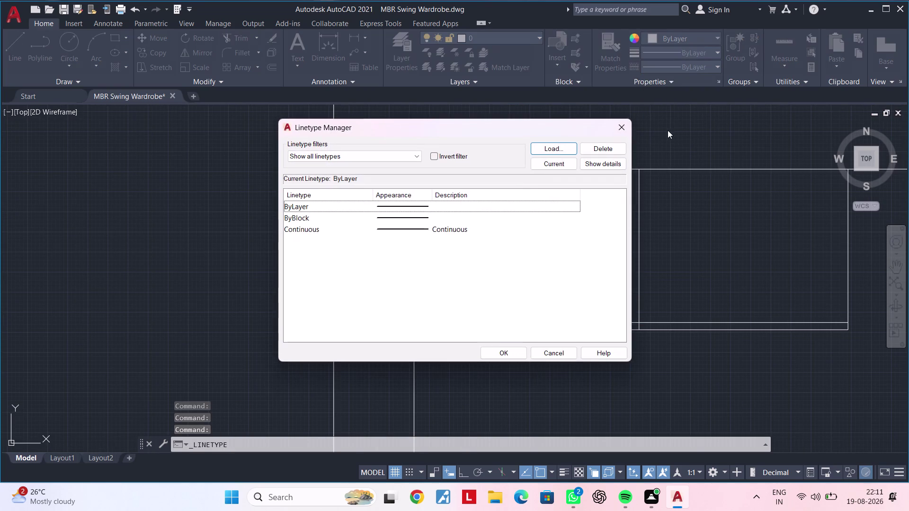
click(542, 151)
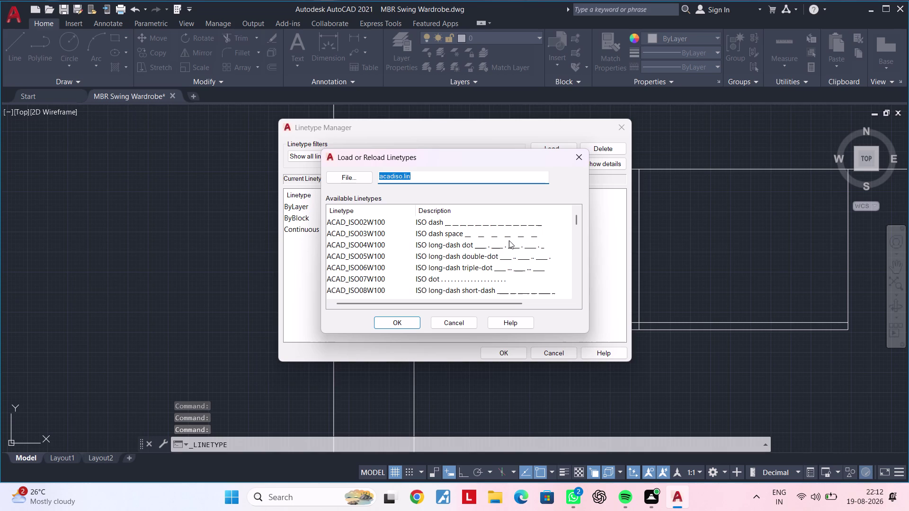
click(510, 228)
click(410, 323)
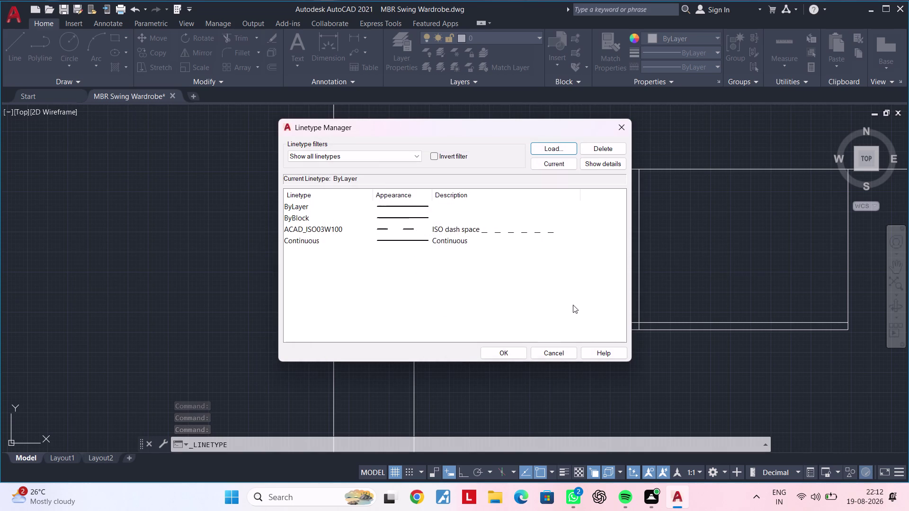
click(510, 348)
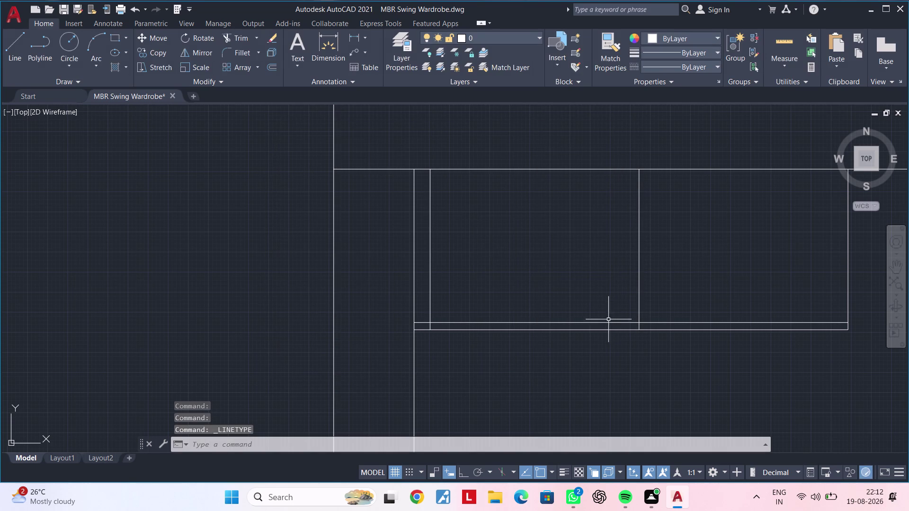
Apply the ACAD_ISO03W100 linetype to the inner bottom line.
click(606, 321)
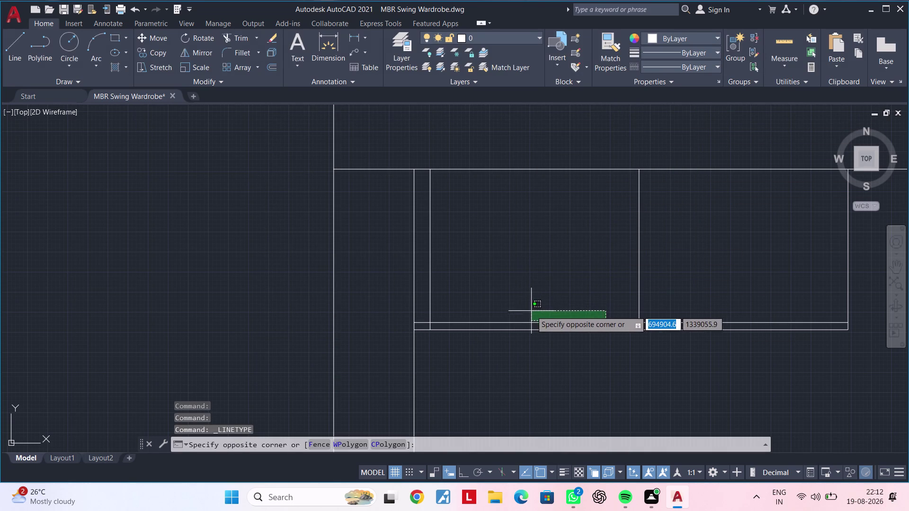
click(525, 322)
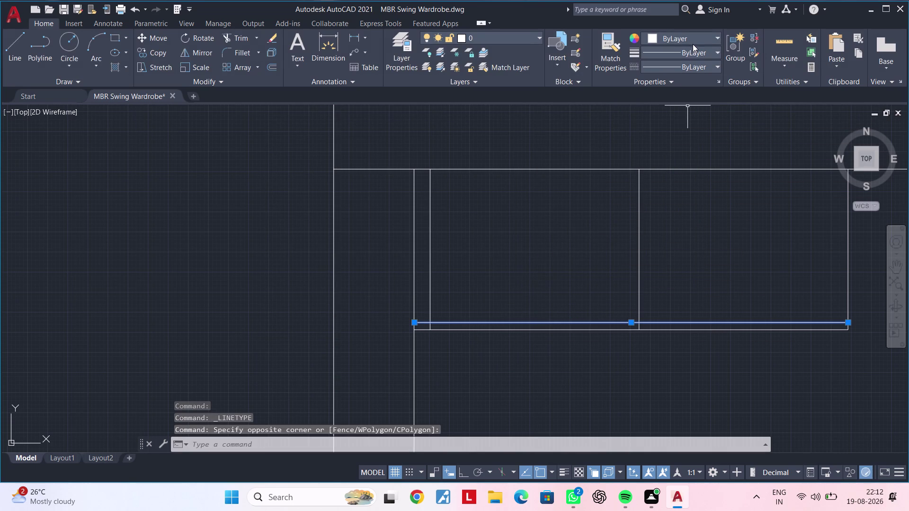
click(690, 70)
click(686, 107)
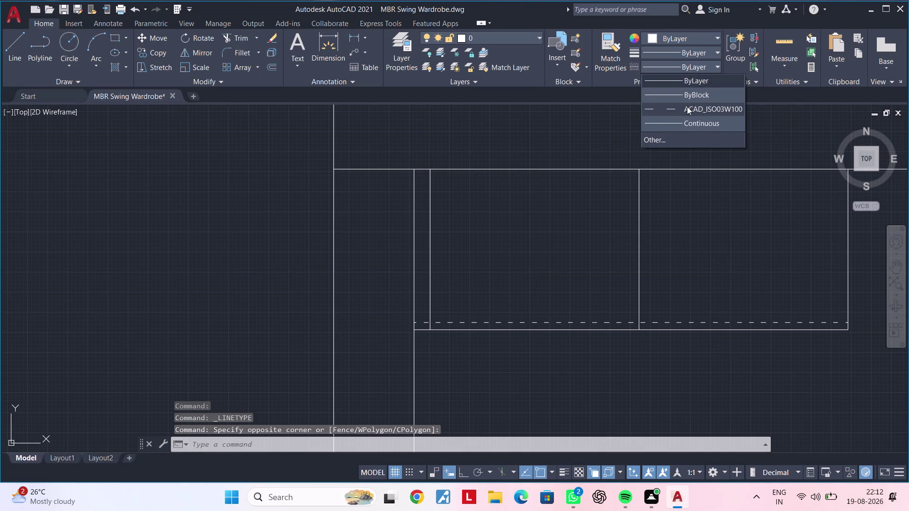
key(Escape)
key(Escape)
middle_drag(571, 276, 634, 274)
key(Escape)
key(Escape)
key(Escape)
key(Escape)
key(Escape)
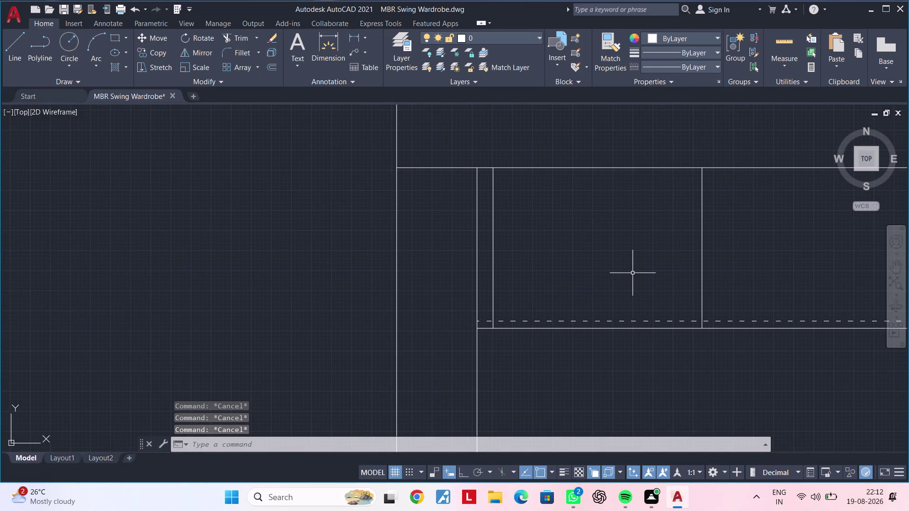
Draw a vertical line from the plan's top edge down to the side leg's bottom.
key(Escape)
key(l)
key(space)
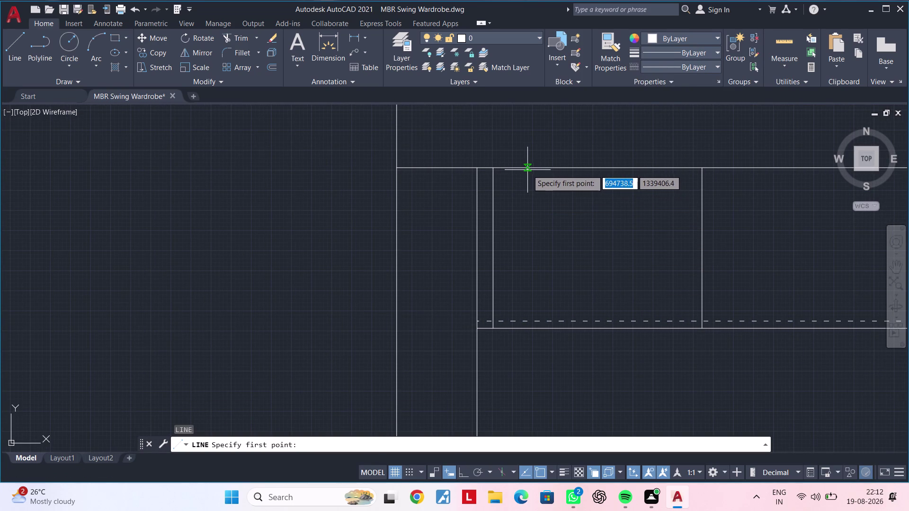
click(525, 170)
scroll(down, 3)
middle_drag(519, 342, 531, 243)
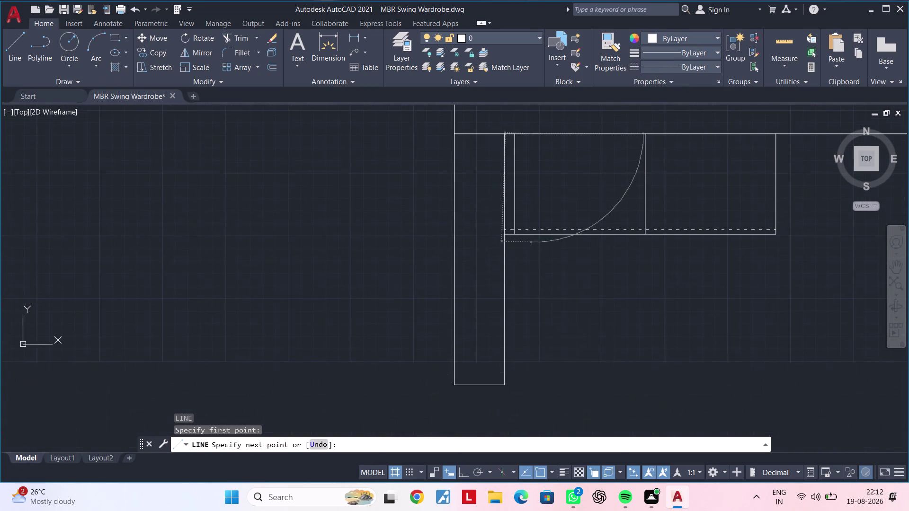
click(466, 474)
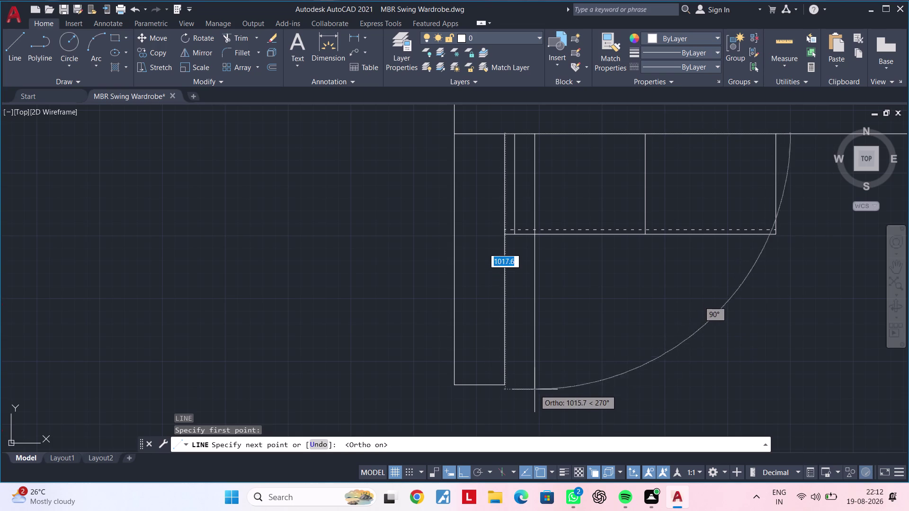
click(534, 394)
key(Escape)
key(Escape)
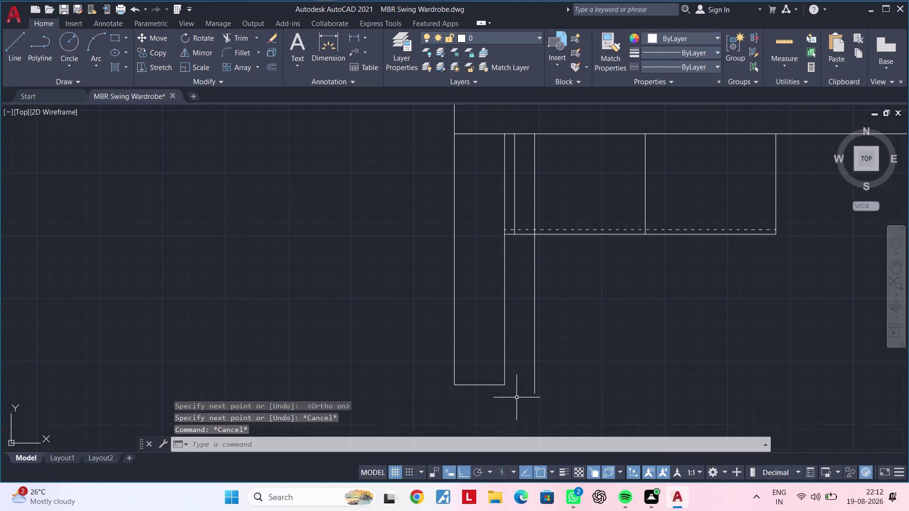
Draw a short bottom line closing the base of the side strip.
key(space)
click(507, 386)
click(533, 385)
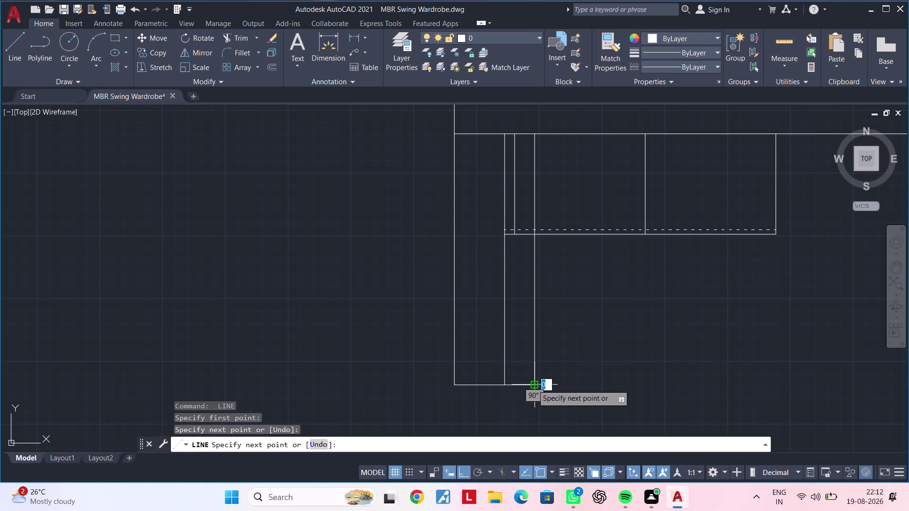
key(Escape)
key(Escape)
key(Escape)
Trim the stray line end below the strip.
key(t)
text(r)
key(space)
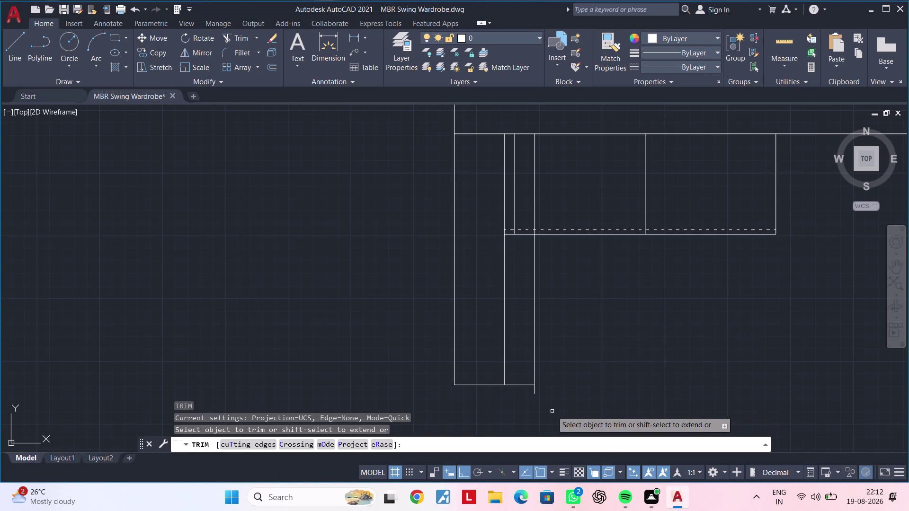
click(535, 391)
key(Escape)
key(Escape)
key(m)
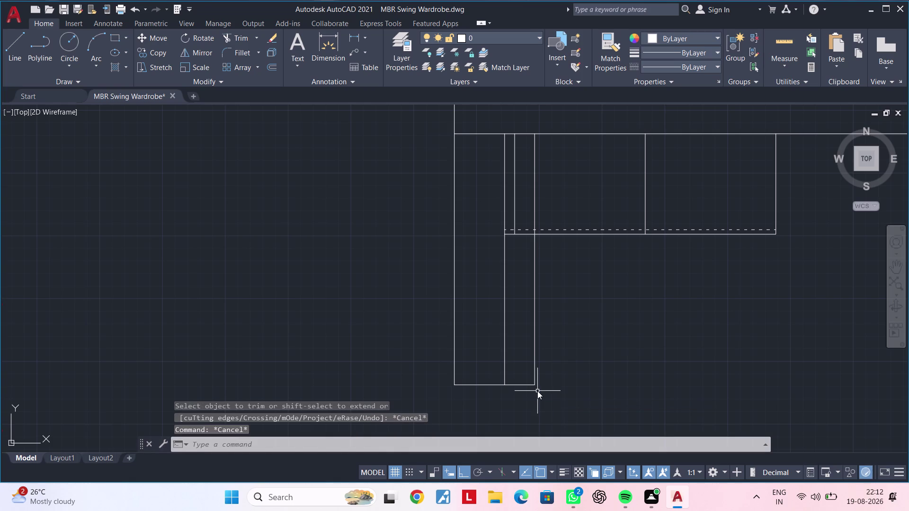
key(a)
key(space)
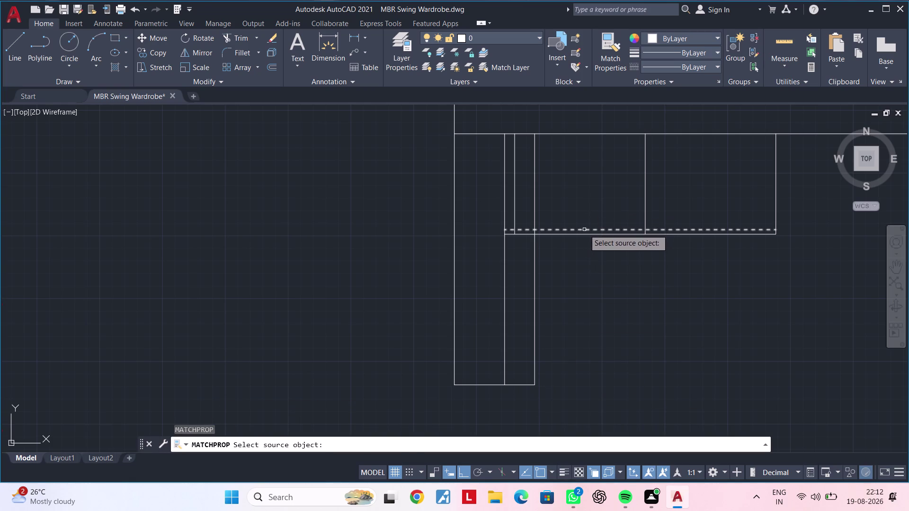
Match the dashed bottom line's properties onto the vertical strip line.
click(584, 230)
click(535, 270)
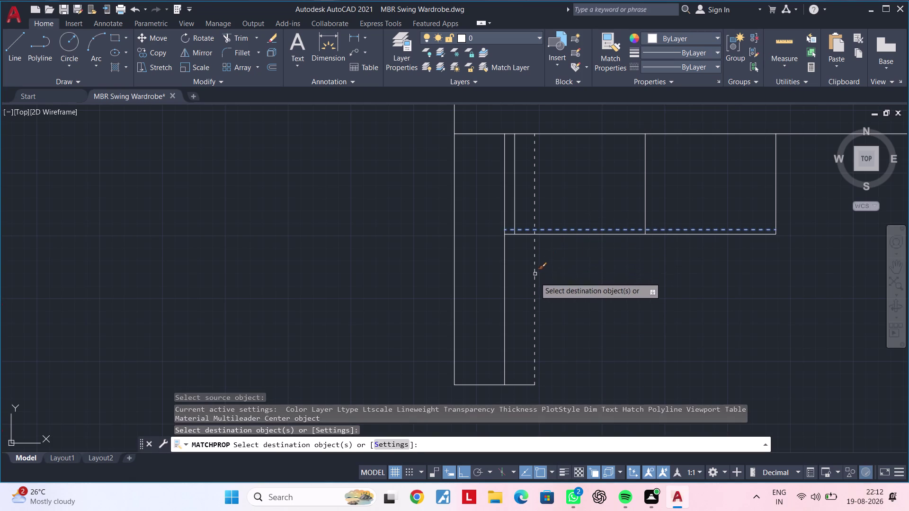
click(521, 384)
key(Escape)
scroll(down, 3)
middle_drag(564, 340, 542, 358)
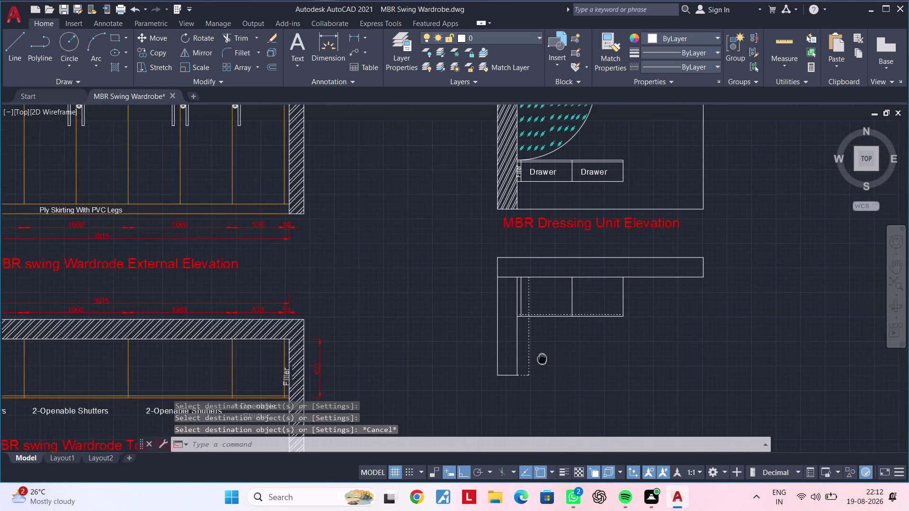
middle_drag(542, 358, 529, 369)
middle_drag(544, 353, 558, 338)
Pan and zoom around the plan to review the dashed line area.
scroll(up, 3)
middle_click(546, 343)
key(Escape)
key(Escape)
key(Escape)
key(Escape)
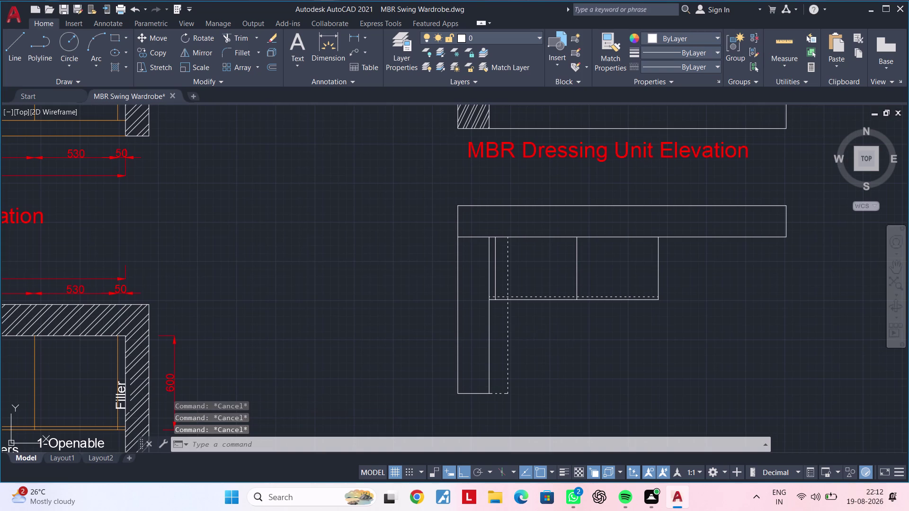
scroll(up, 3)
middle_drag(523, 262, 513, 307)
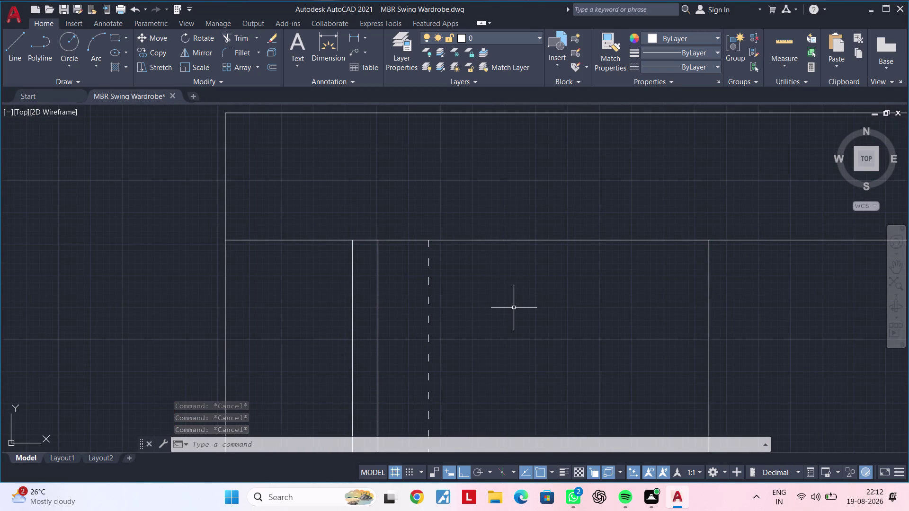
key(Escape)
key(Escape)
key(Escape)
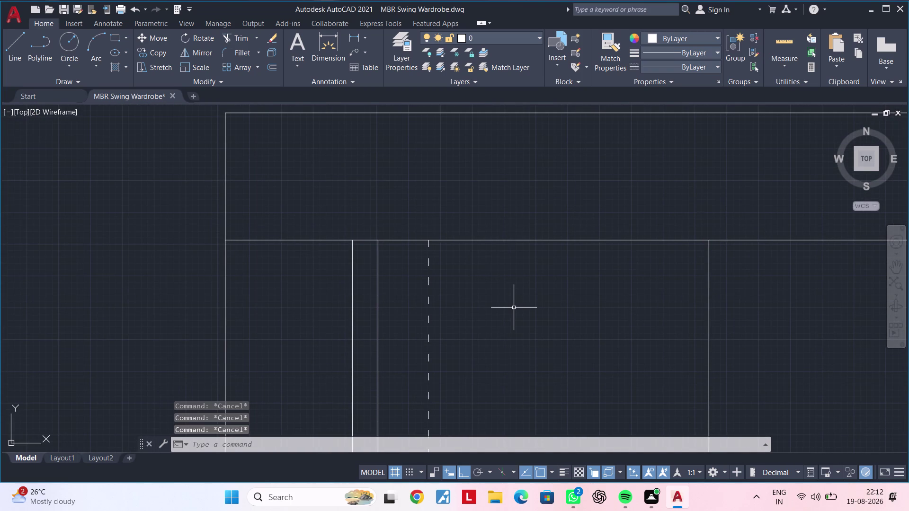
text(of)
key(space)
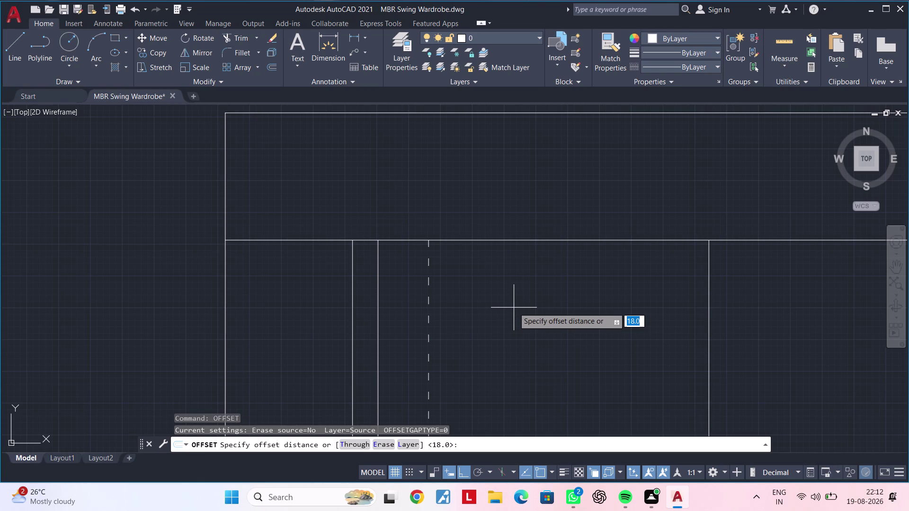
Offset the plan's top edge line 9 units downward.
key(9)
key(Return)
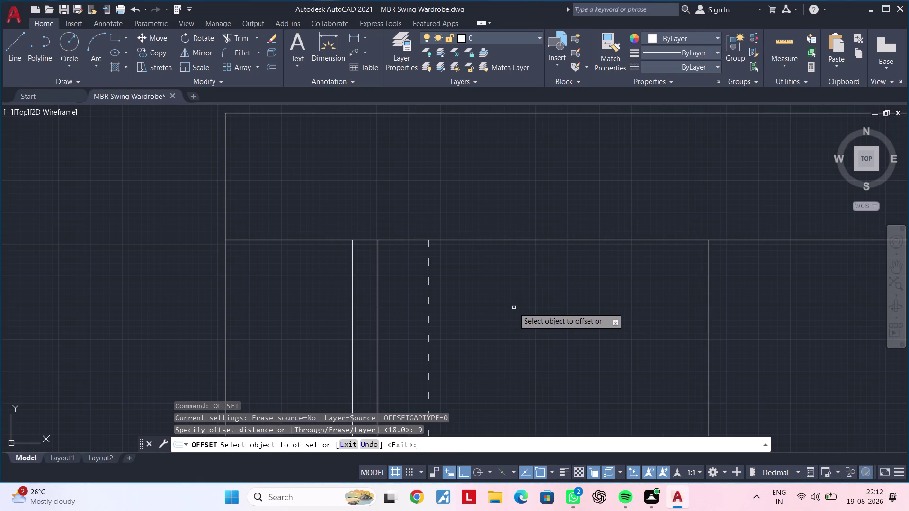
click(504, 240)
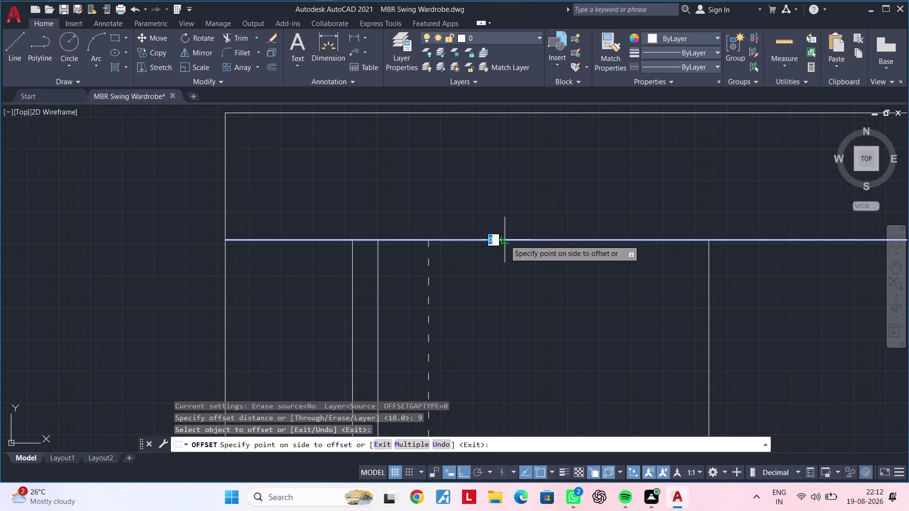
click(499, 297)
key(Escape)
key(Escape)
Trim the new offset line back to the inner vertical on the left.
text(tr)
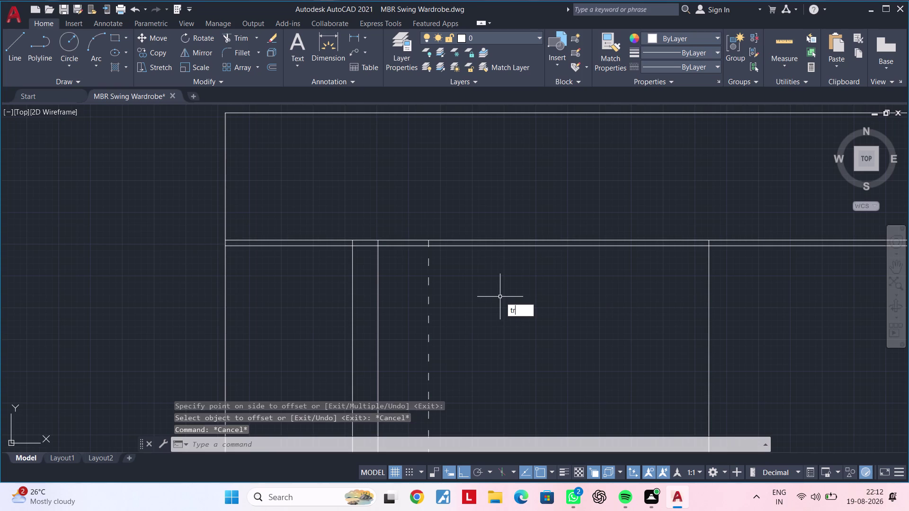
key(space)
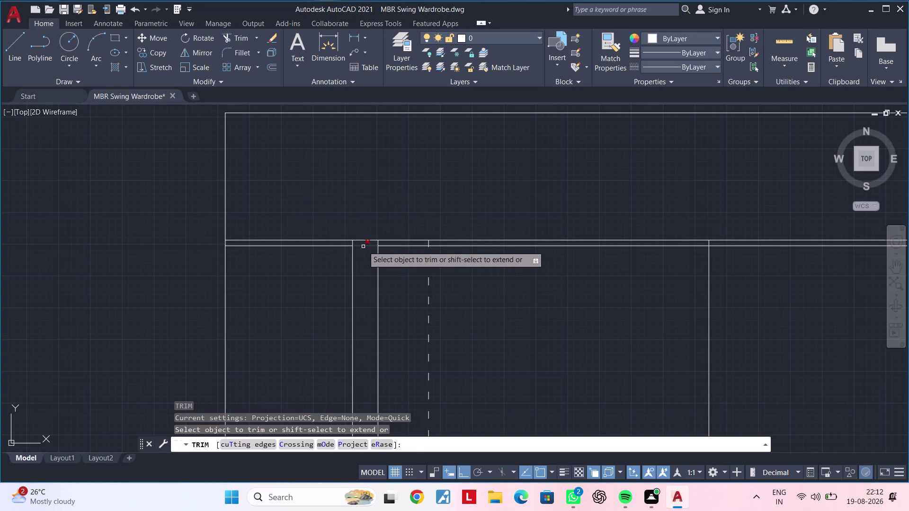
click(364, 244)
click(344, 246)
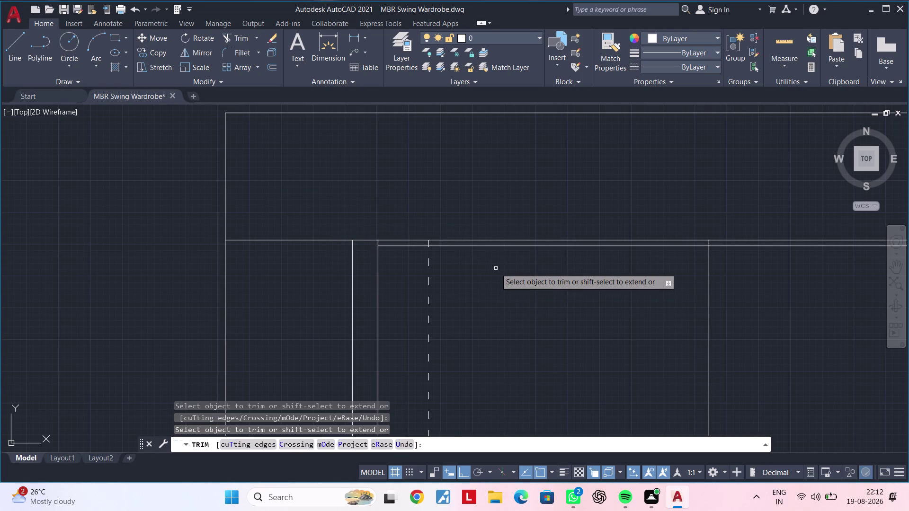
scroll(down, 3)
middle_drag(522, 278, 462, 272)
scroll(up, 3)
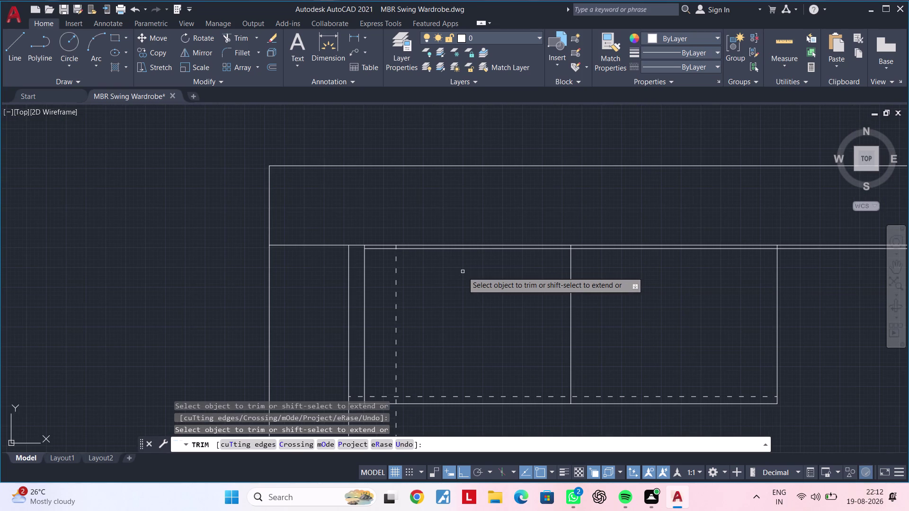
key(Escape)
key(Escape)
Draw a short line closing the right end between top edge and offset line.
scroll(up, 3)
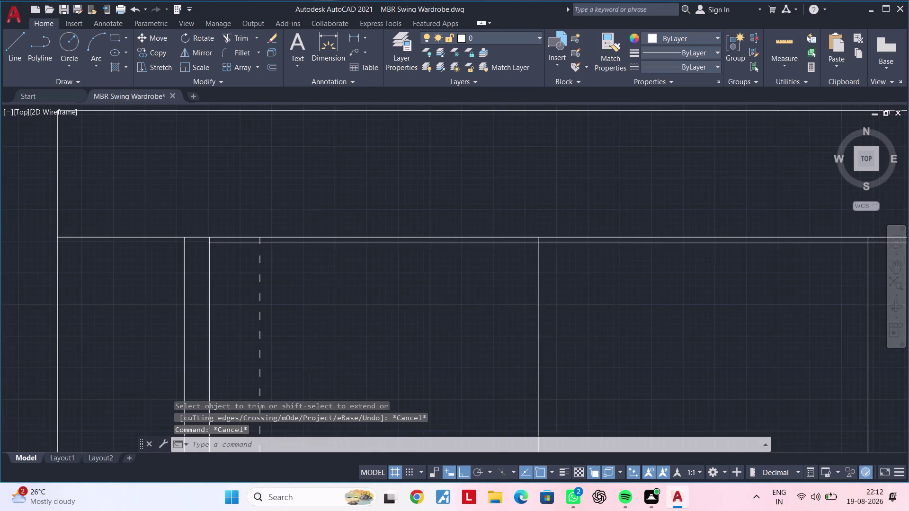
scroll(up, 3)
middle_click(576, 301)
text(l)
key(space)
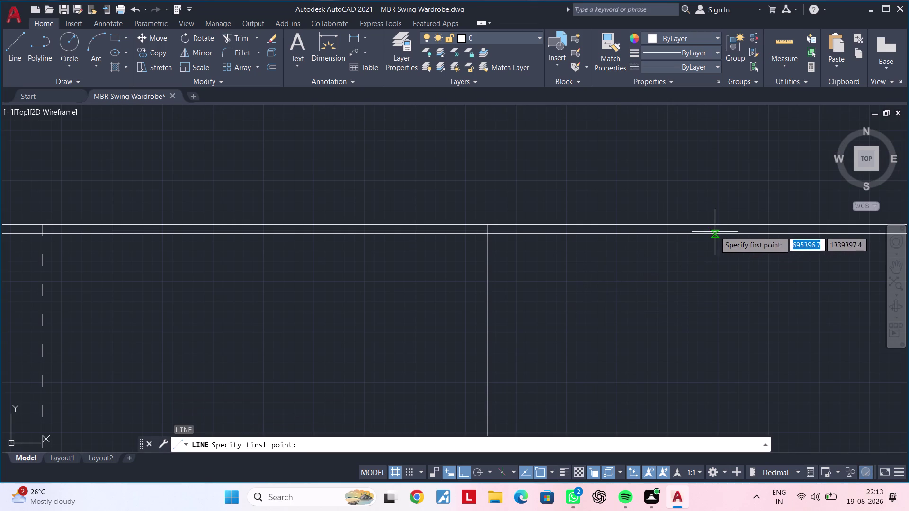
click(717, 225)
click(717, 237)
key(Escape)
middle_drag(721, 270, 673, 293)
key(Escape)
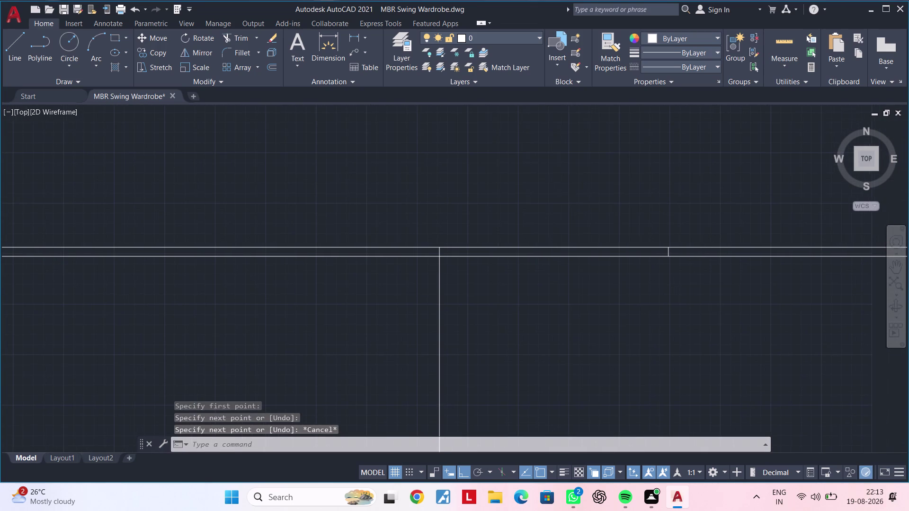
Trim the overhanging pieces at the closed end and near the centre line.
text(tr)
key(space)
click(691, 256)
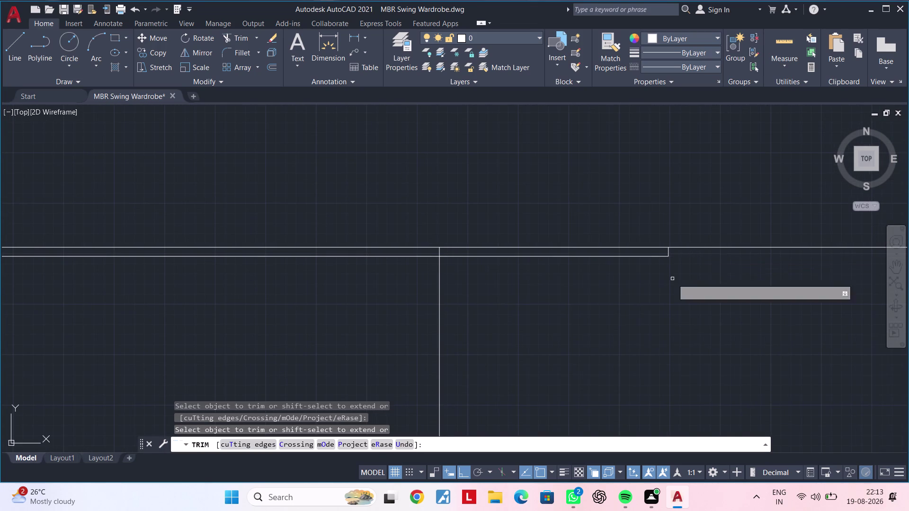
middle_drag(610, 324, 778, 317)
scroll(up, 3)
click(603, 244)
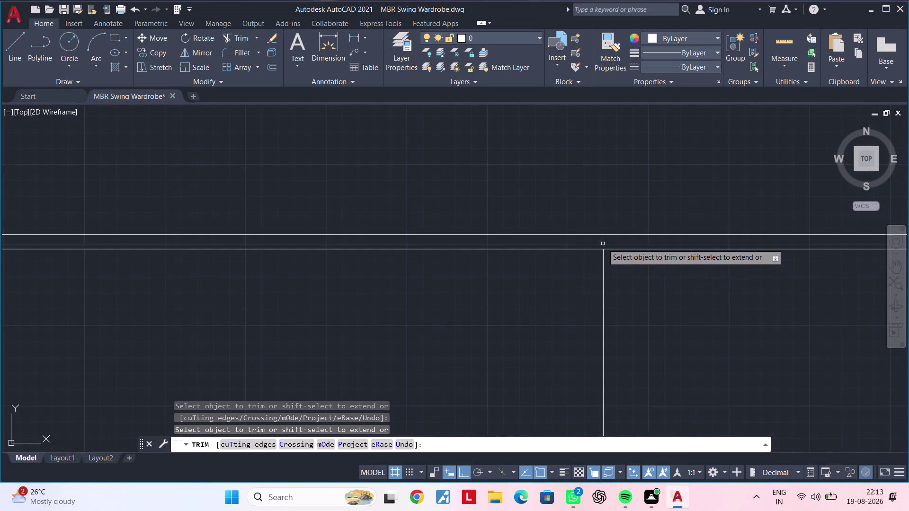
scroll(down, 3)
middle_drag(449, 310, 579, 307)
scroll(up, 3)
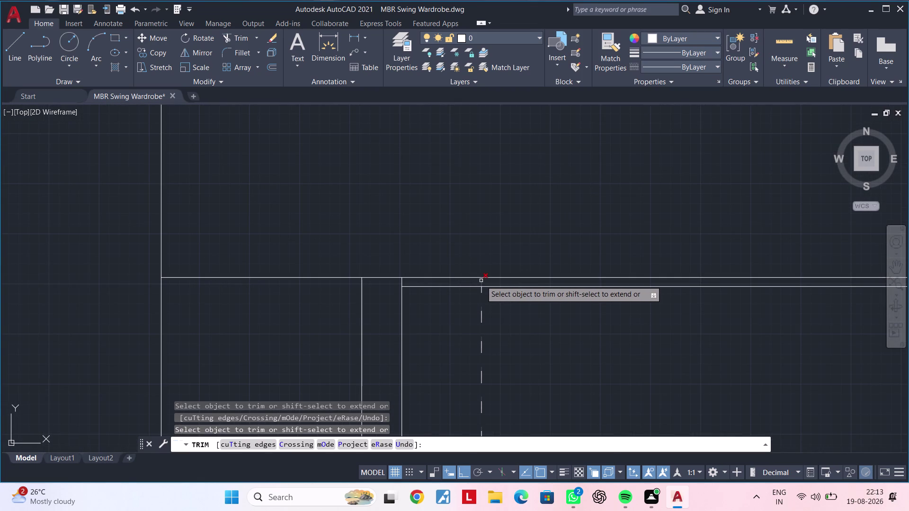
click(481, 280)
scroll(down, 3)
middle_drag(526, 309, 463, 308)
key(Escape)
key(Escape)
key(Escape)
Offset the new parallel line 10 units downward.
text(o)
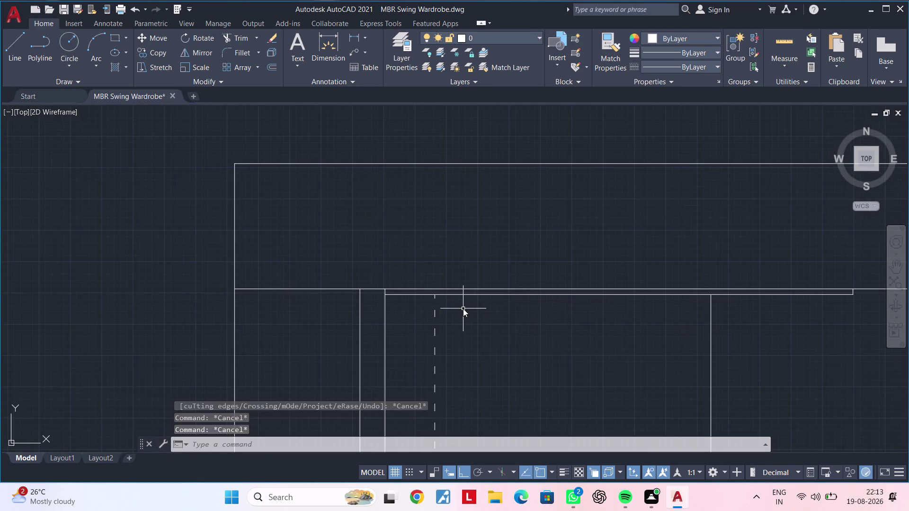
text(f)
key(space)
text(10)
key(Return)
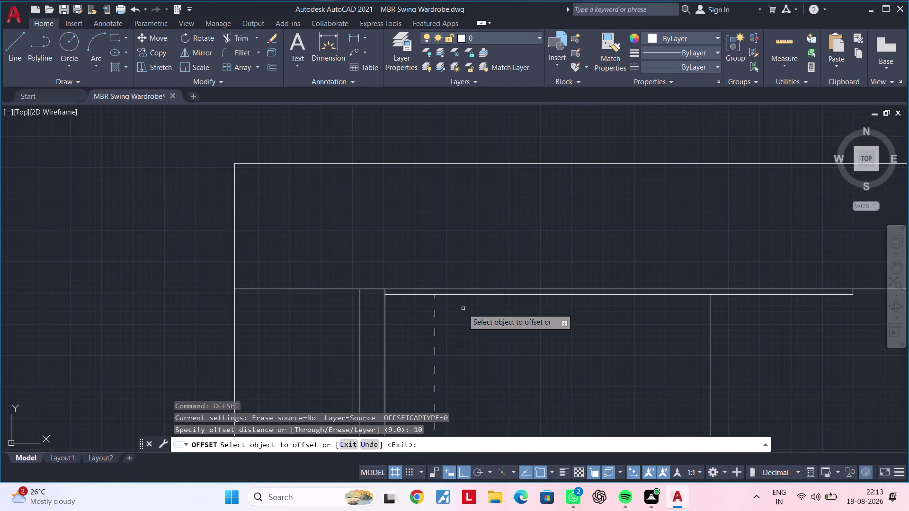
click(500, 295)
click(496, 312)
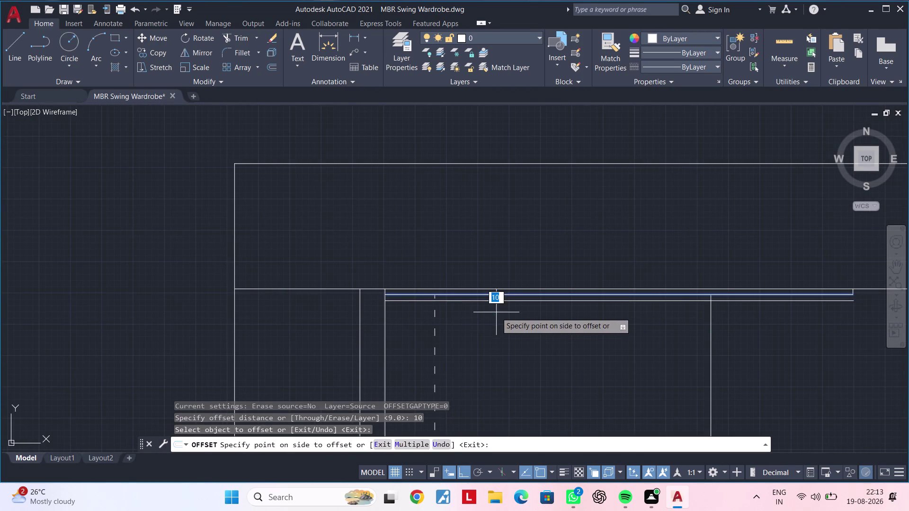
key(Escape)
key(Escape)
key(Escape)
key(Escape)
key(Escape)
key(Escape)
key(Escape)
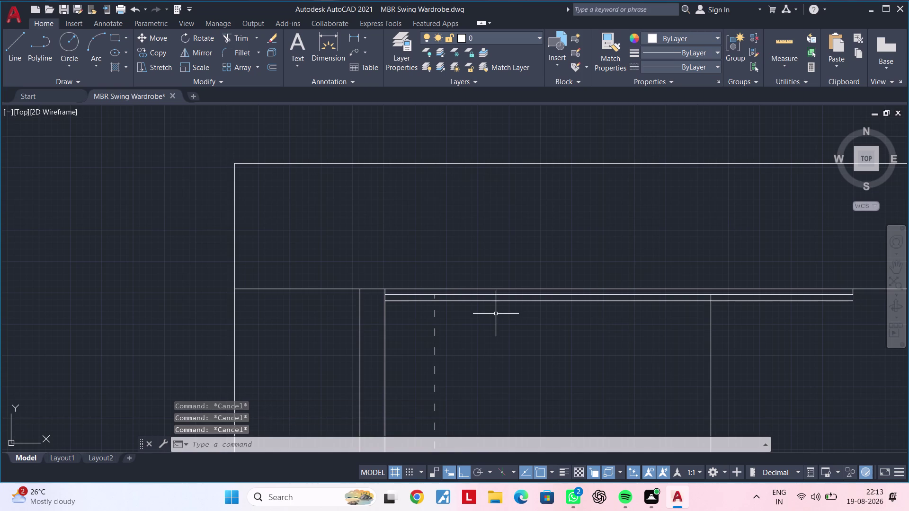
Extend the closing end line down to meet the new offset line.
text(tr)
key(space)
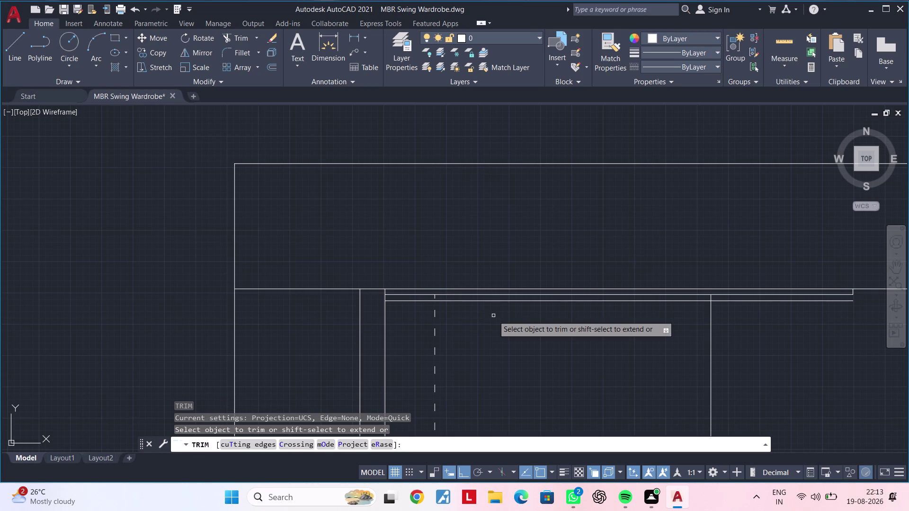
middle_drag(825, 309, 751, 323)
scroll(up, 3)
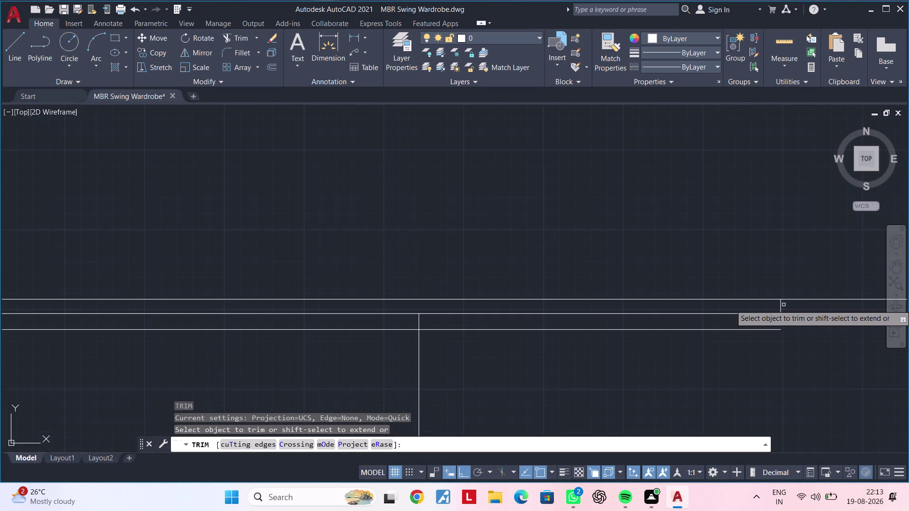
scroll(down, 3)
middle_drag(813, 321, 661, 302)
key(Escape)
text(e)
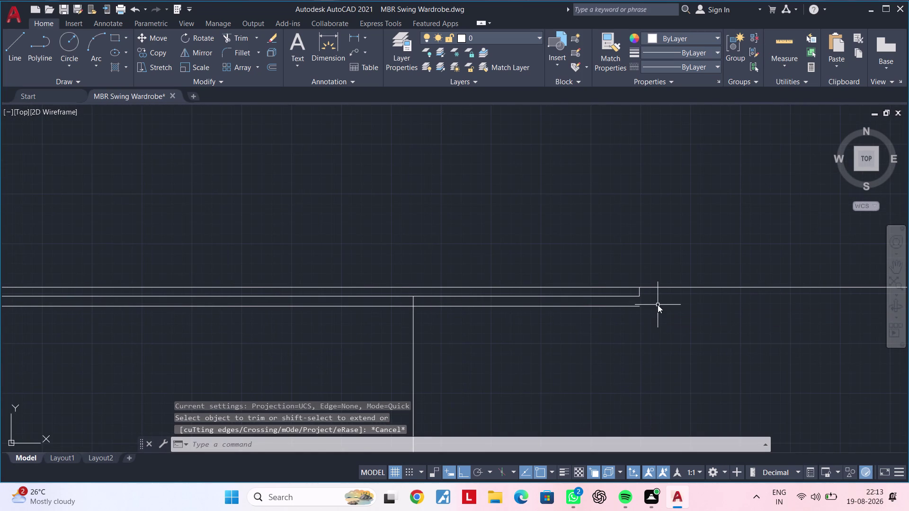
text(x)
key(space)
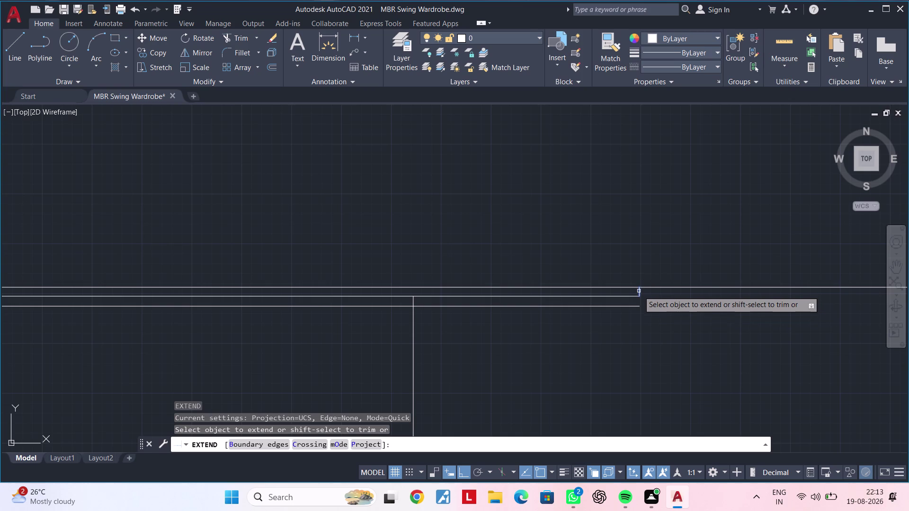
scroll(up, 3)
click(639, 295)
key(Escape)
key(Escape)
Trim the new line past the closed end and back to the inner panel.
text(t)
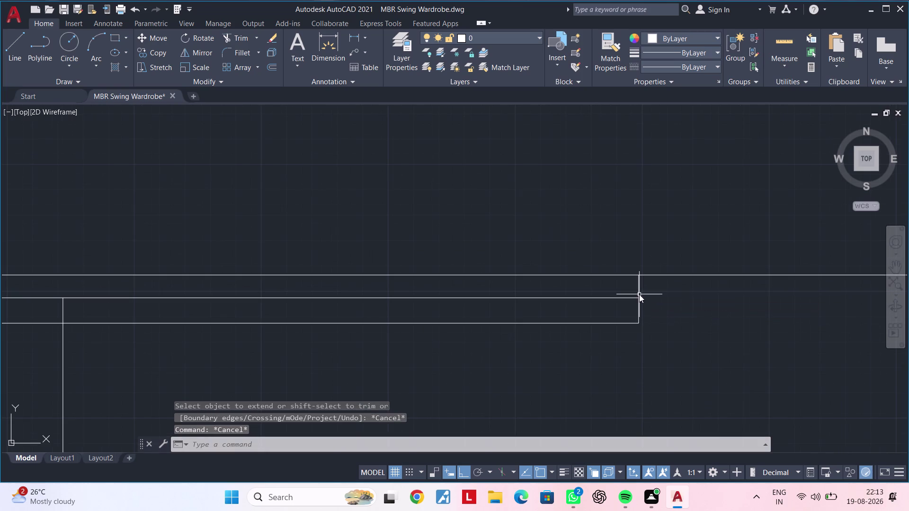
text(r)
key(space)
click(640, 293)
scroll(down, 3)
middle_drag(396, 313, 518, 306)
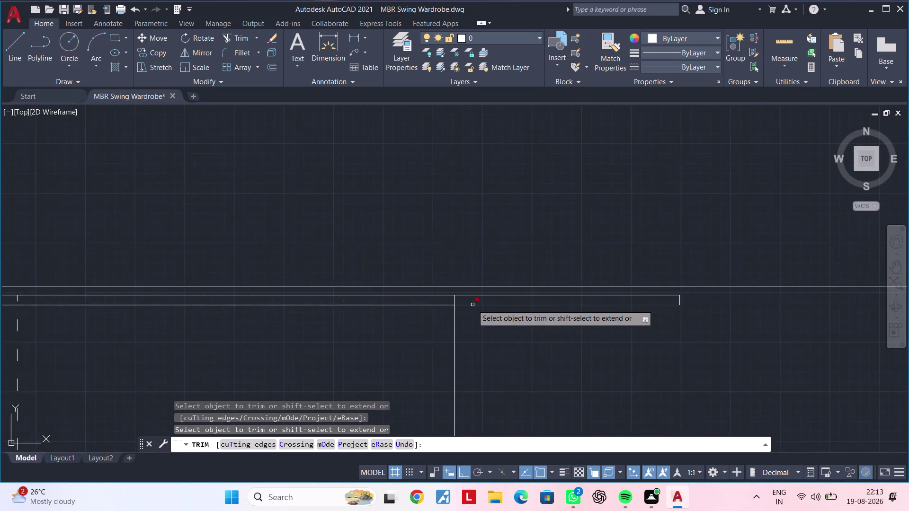
scroll(up, 3)
click(425, 298)
scroll(down, 3)
middle_drag(413, 300, 701, 298)
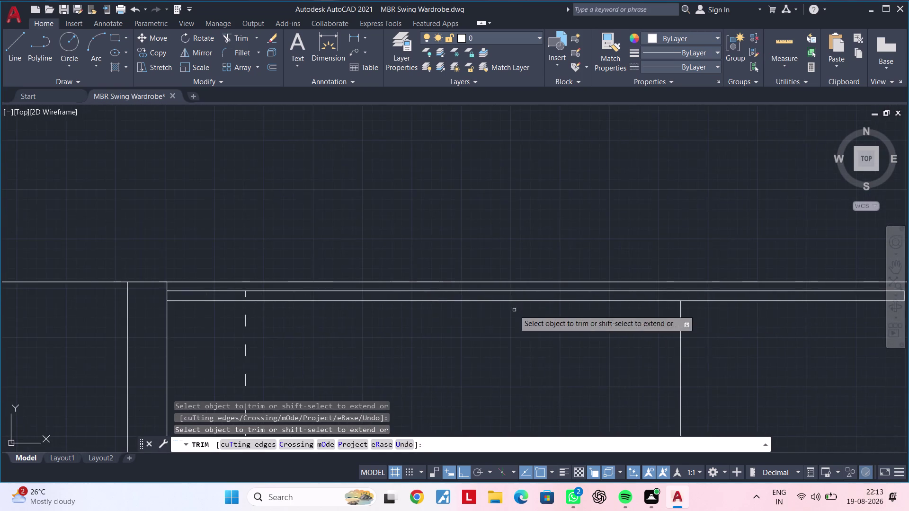
middle_drag(416, 313, 550, 312)
scroll(up, 3)
click(377, 290)
scroll(down, 3)
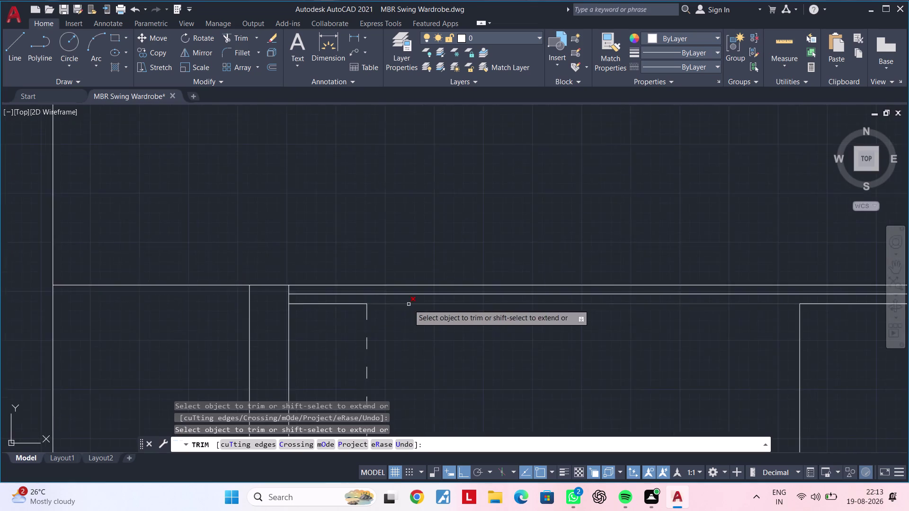
middle_drag(432, 304, 510, 295)
key(Escape)
key(Escape)
key(Escape)
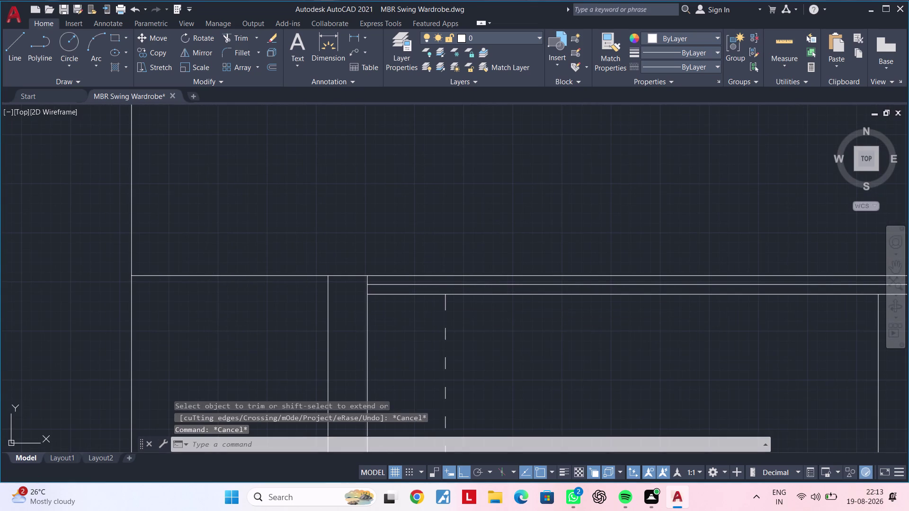
key(Escape)
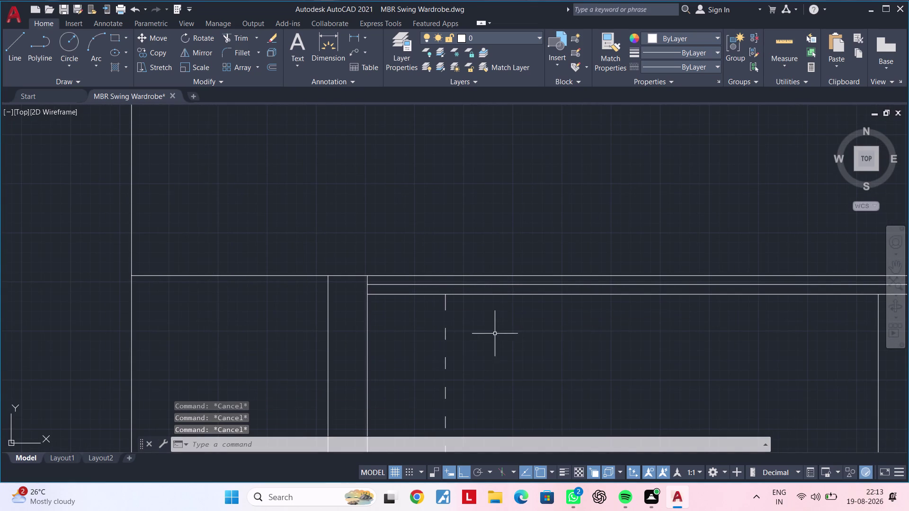
Extend the inner vertical panel lines up to the top edge.
middle_drag(487, 326, 491, 282)
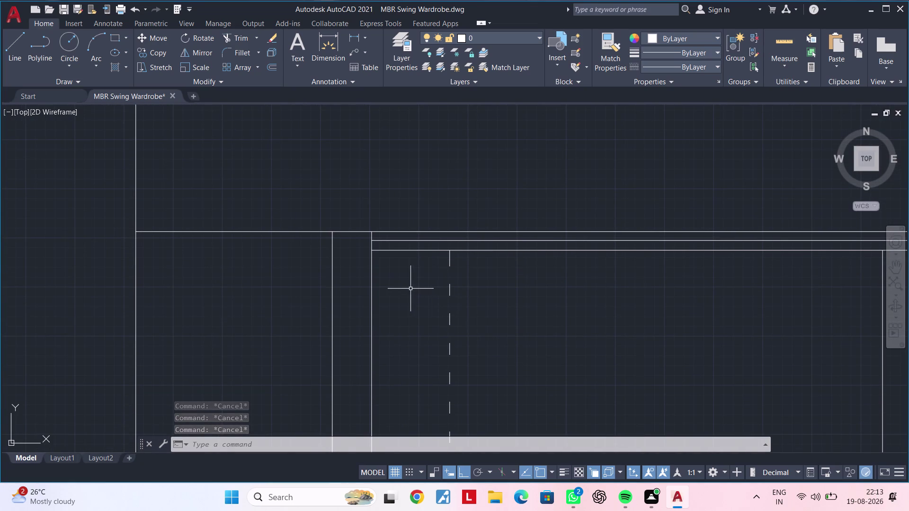
middle_drag(411, 289, 414, 313)
key(Escape)
key(Escape)
text(exc)
key(space)
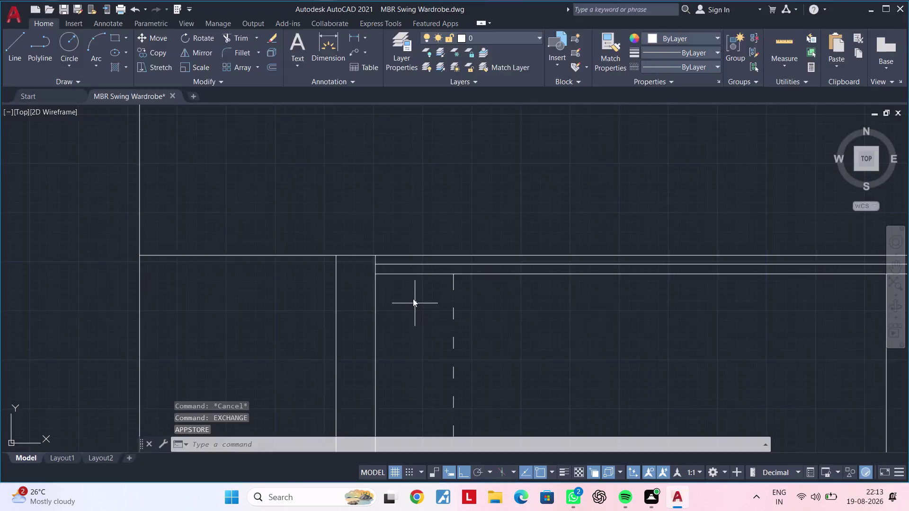
key(Escape)
click(896, 17)
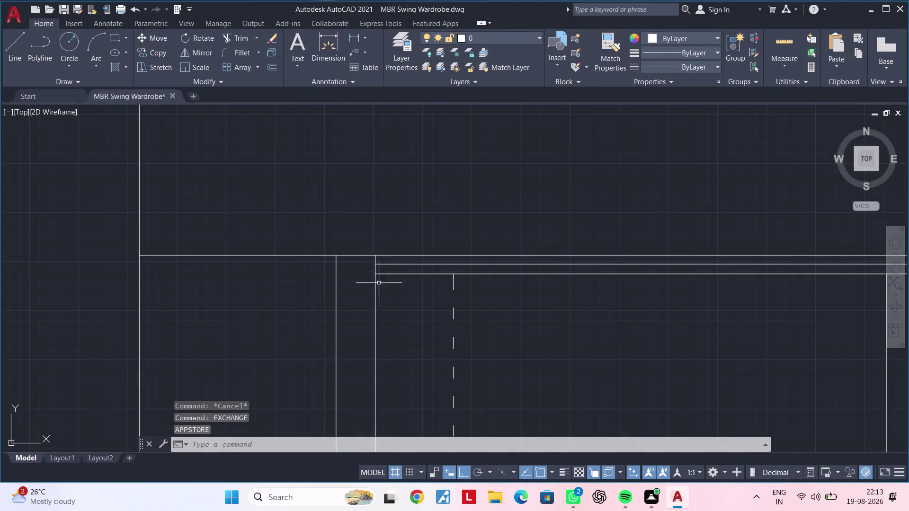
key(Escape)
key(Escape)
key(Escape)
key(Escape)
text(ex)
key(space)
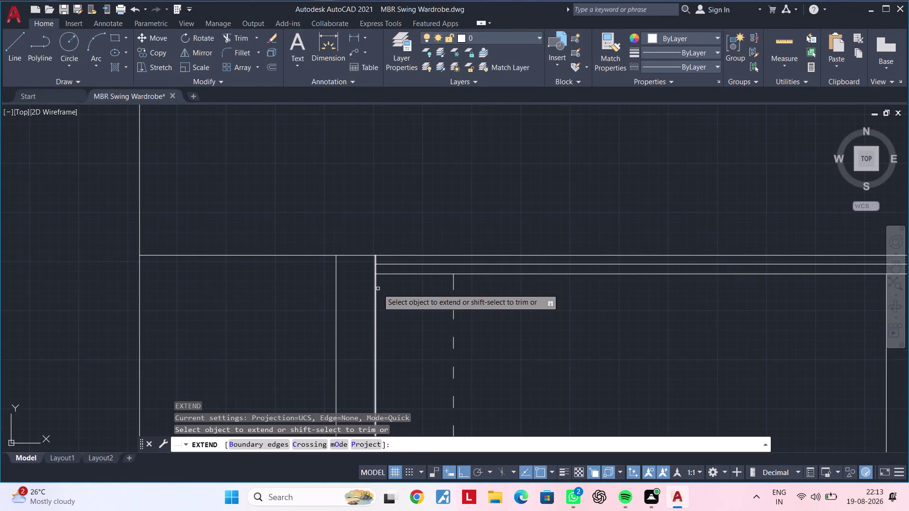
click(393, 275)
click(393, 263)
middle_drag(390, 308, 402, 301)
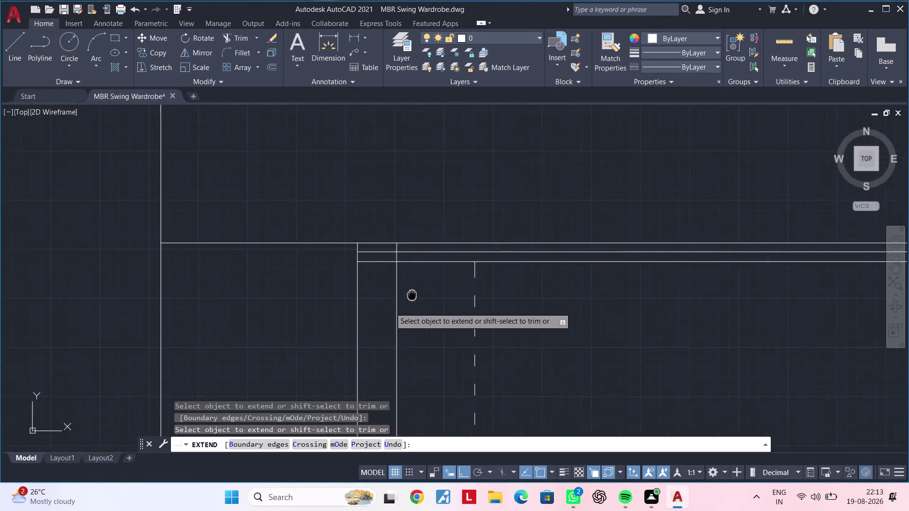
middle_drag(402, 301, 420, 289)
key(Escape)
key(Escape)
key(Escape)
Begin matching properties with the MA command.
key(m)
key(a)
key(space)
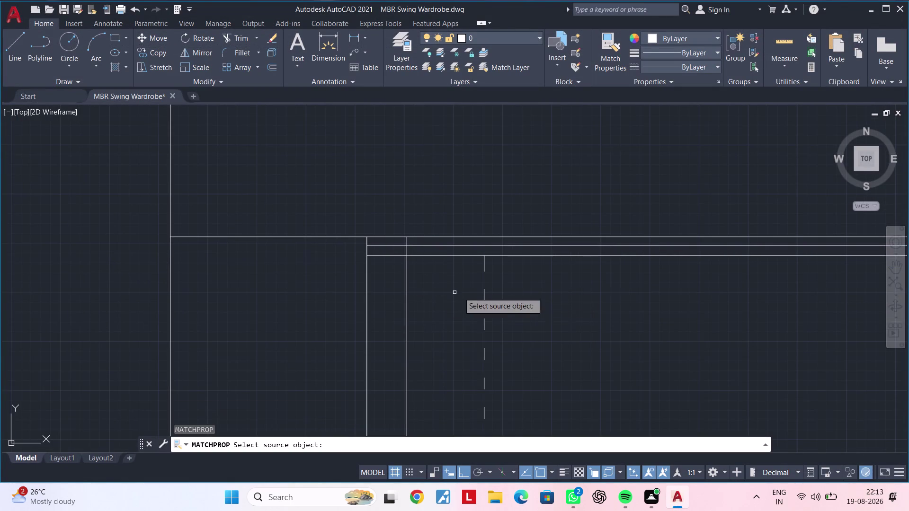
click(483, 292)
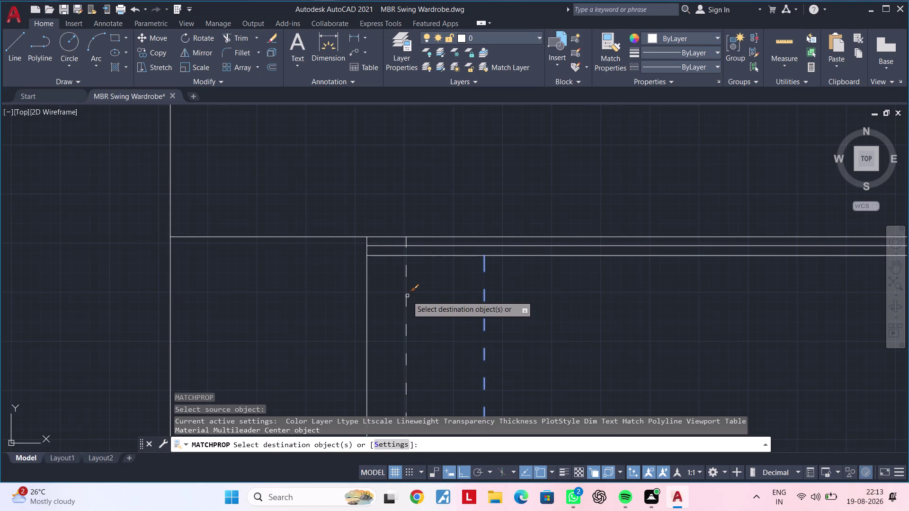
click(407, 295)
scroll(down, 3)
middle_drag(441, 297, 442, 219)
key(Escape)
key(Escape)
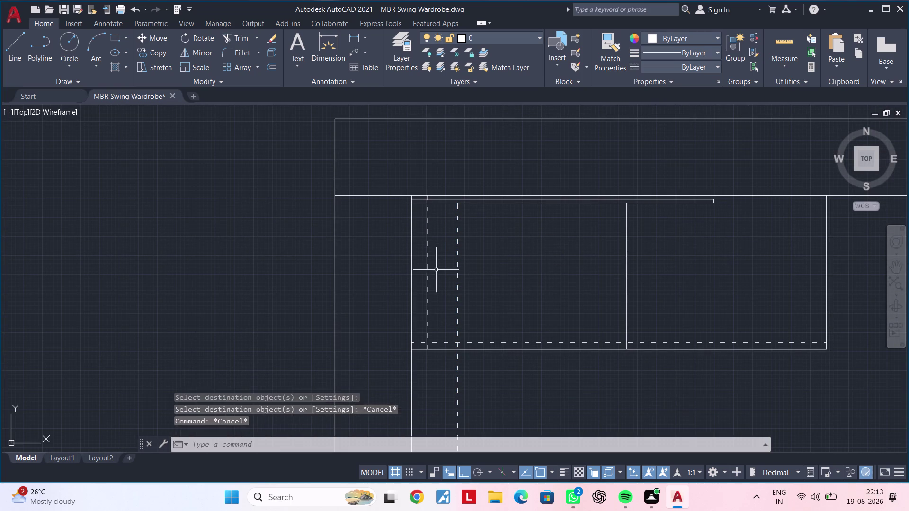
key(Escape)
key(Escape)
key(Escape)
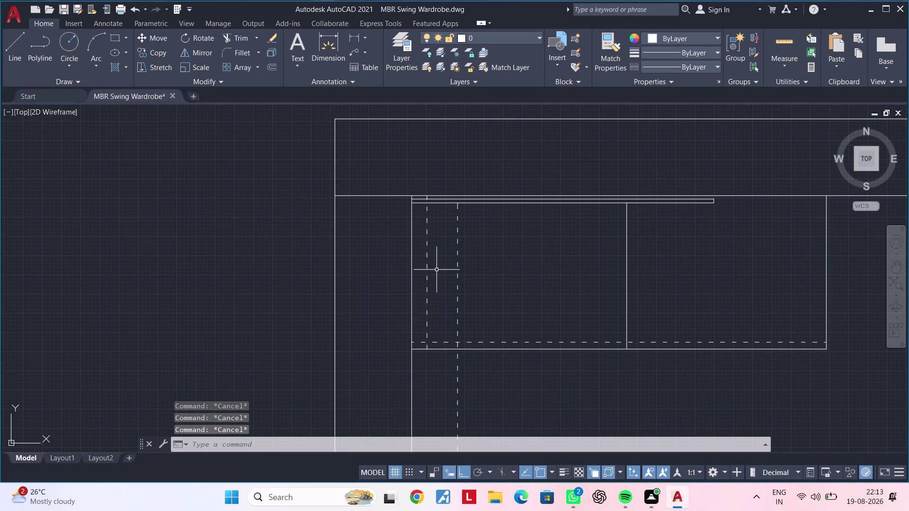
middle_drag(437, 269, 415, 272)
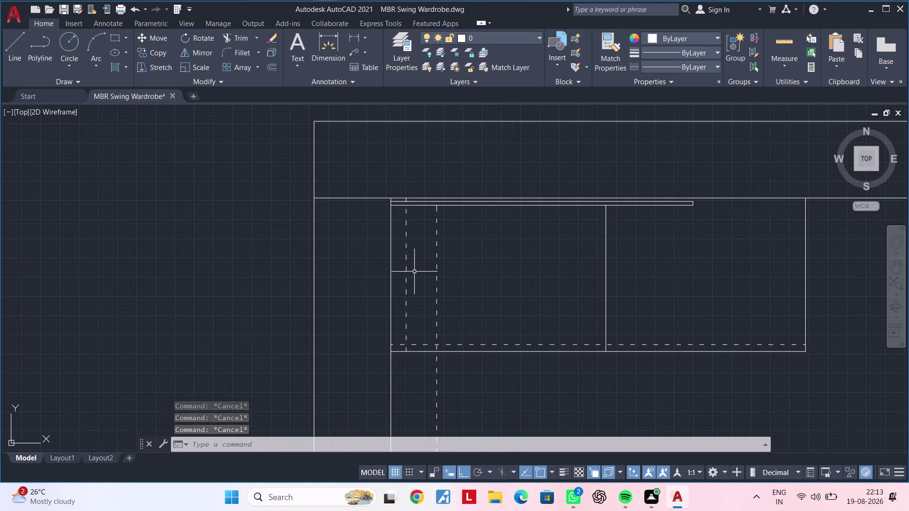
middle_drag(411, 282, 391, 312)
scroll(down, 3)
scroll(down, 3)
Copy the Filler label from the elevation into the top plan.
middle_drag(392, 300, 380, 401)
scroll(up, 3)
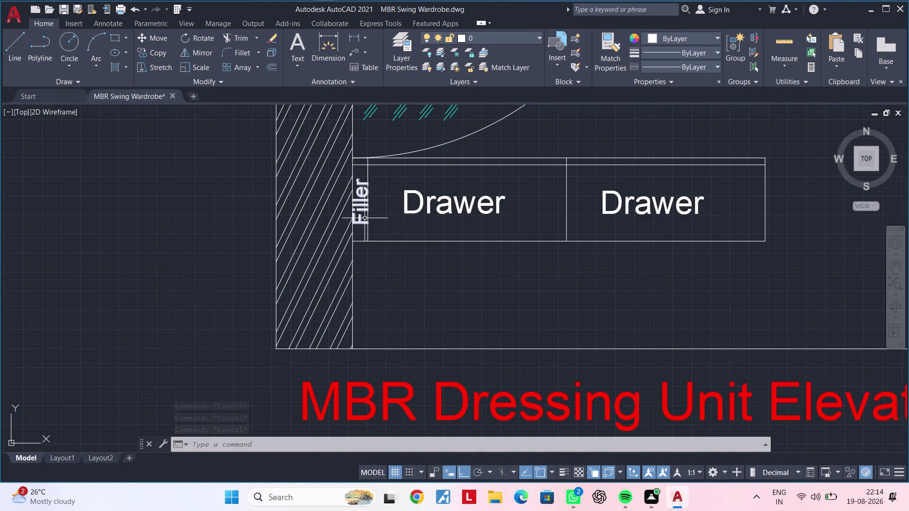
click(365, 217)
click(359, 211)
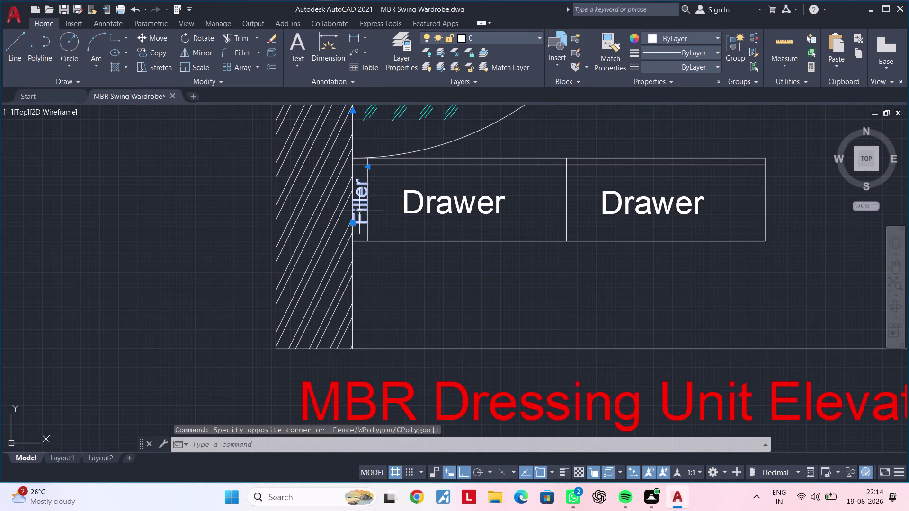
key(c)
text(o)
key(space)
click(359, 208)
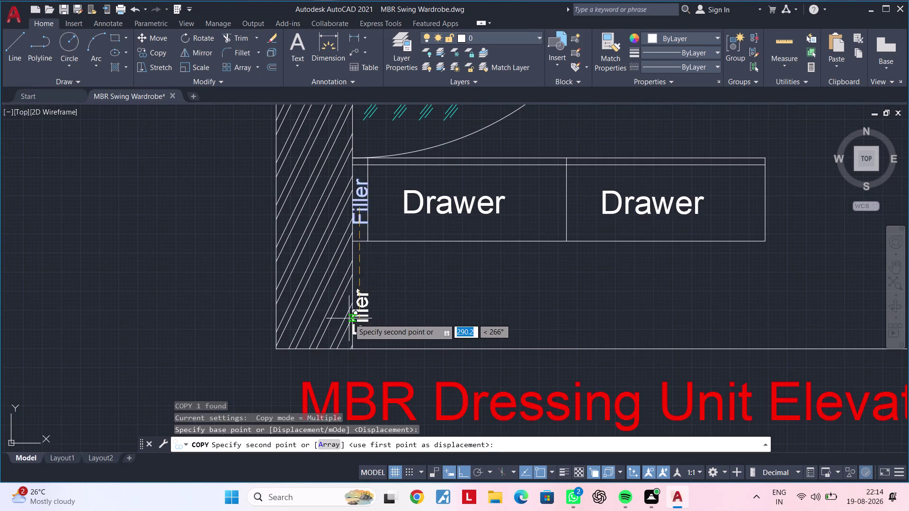
scroll(down, 3)
scroll(down, 3)
middle_drag(358, 306, 382, 168)
scroll(up, 3)
scroll(up, 3)
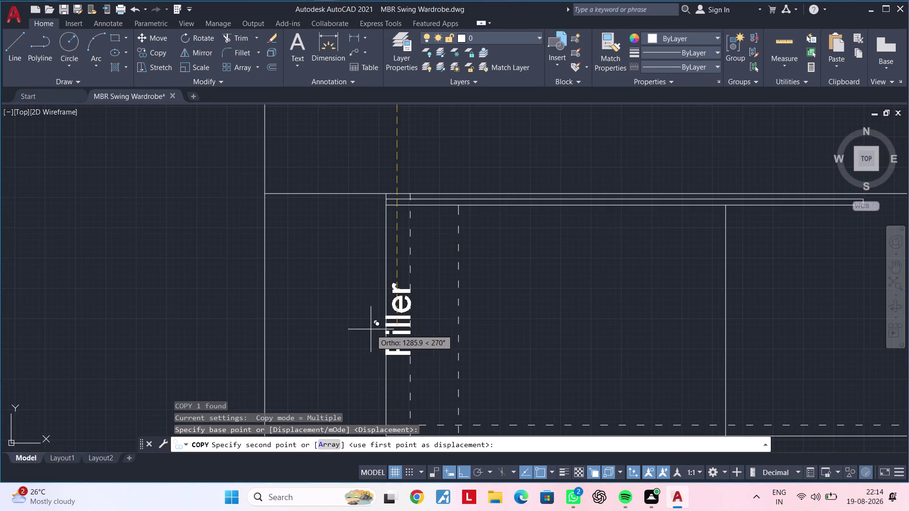
click(371, 329)
scroll(down, 3)
middle_drag(550, 328, 470, 324)
key(Escape)
key(Escape)
key(Escape)
Copy the Drawer label into three positions in the top plan.
scroll(down, 3)
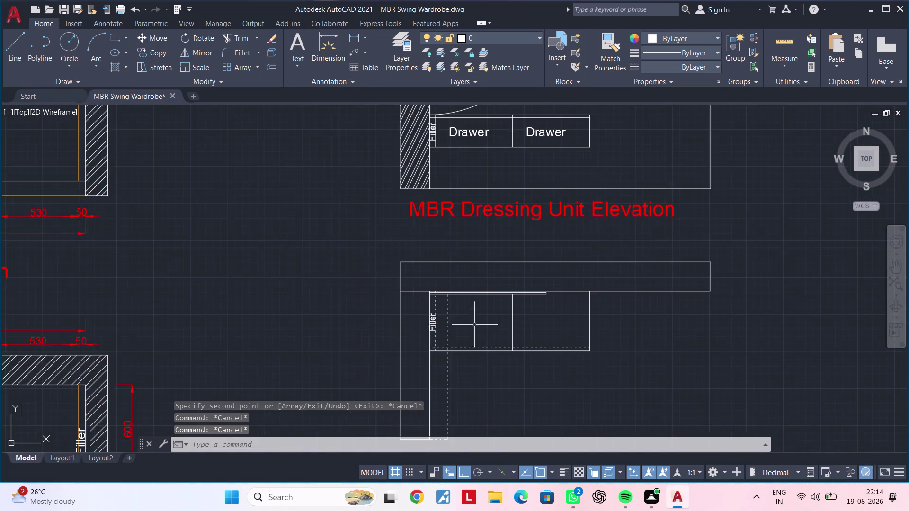
scroll(down, 3)
middle_drag(476, 330, 446, 353)
click(444, 227)
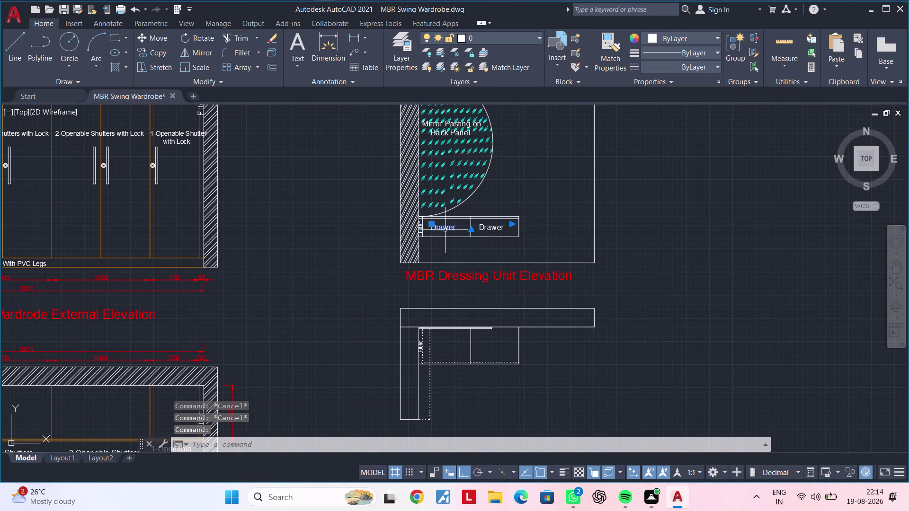
key(c)
key(o)
key(space)
click(452, 222)
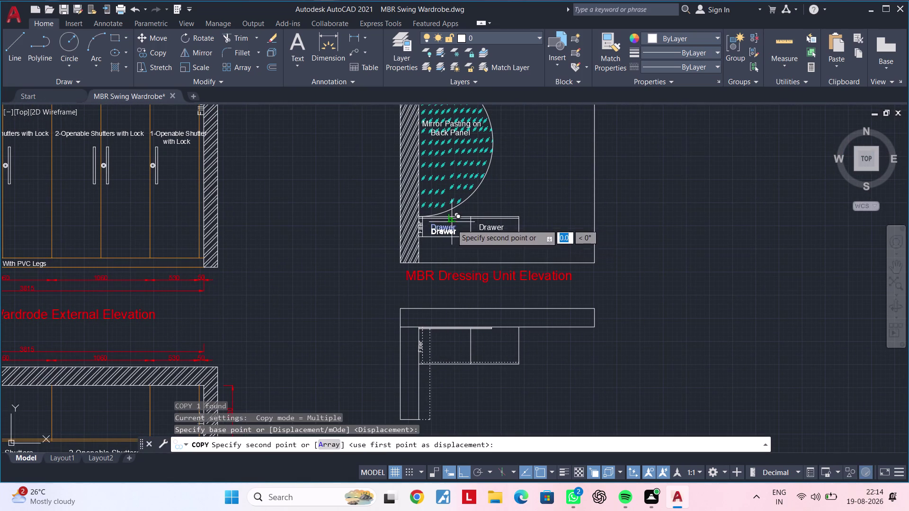
scroll(up, 3)
click(467, 349)
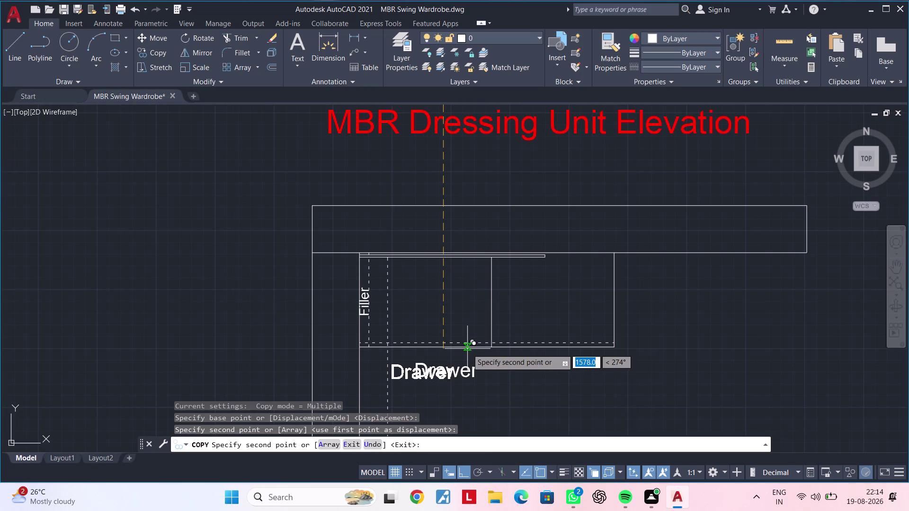
click(465, 472)
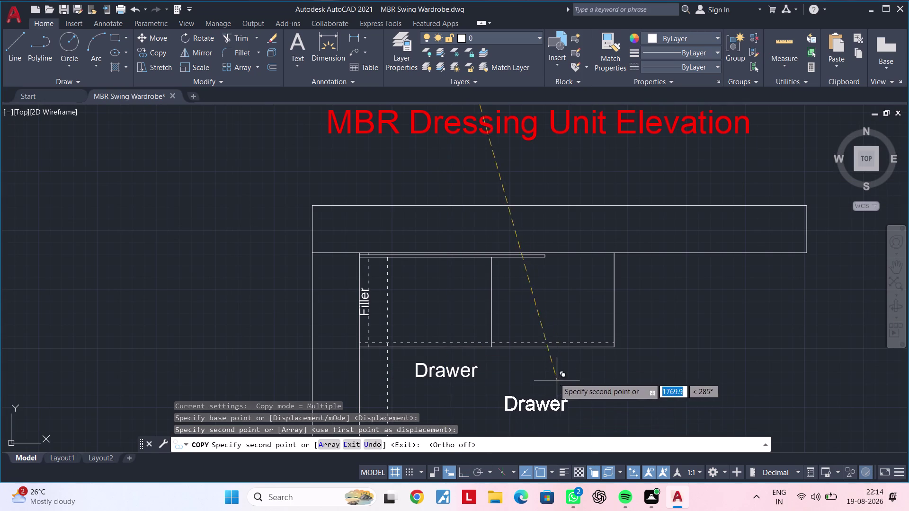
click(575, 344)
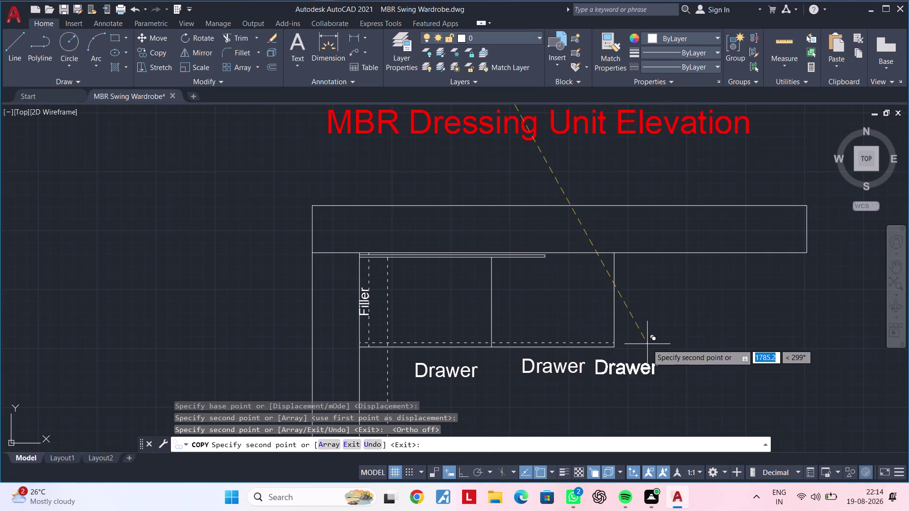
End the Drawer label copying and zoom in on the top plan.
scroll(down, 3)
middle_drag(645, 349, 577, 364)
key(Escape)
key(Escape)
key(Escape)
scroll(down, 3)
middle_drag(582, 362, 640, 356)
key(Escape)
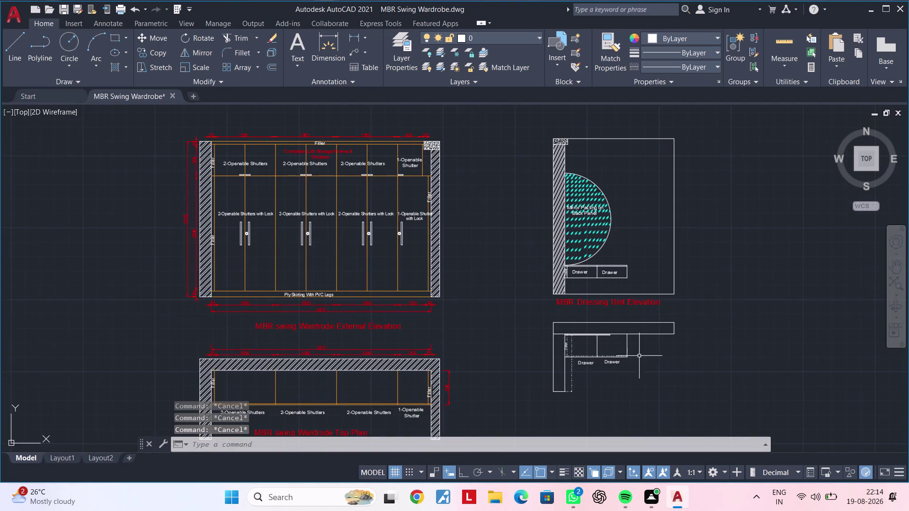
key(Escape)
scroll(up, 3)
scroll(up, 3)
middle_drag(565, 316, 592, 301)
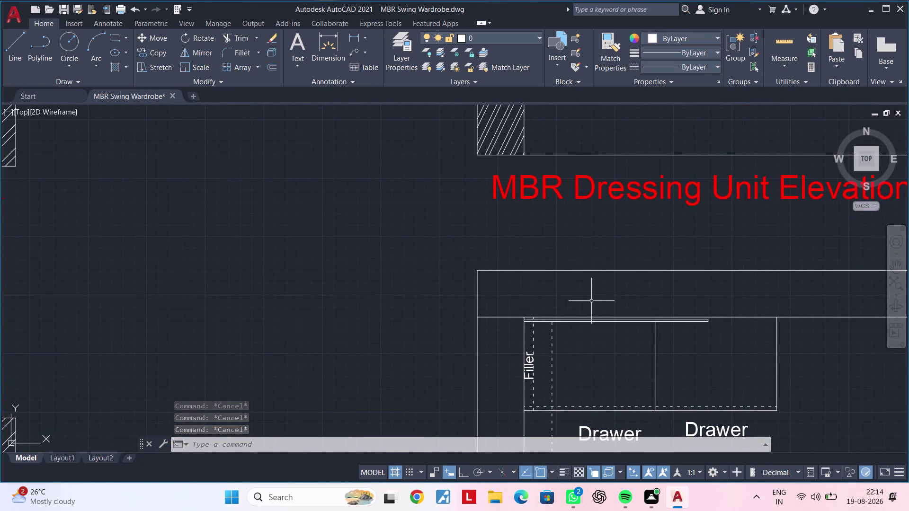
key(Escape)
key(Escape)
key(Escape)
key(Escape)
key(Escape)
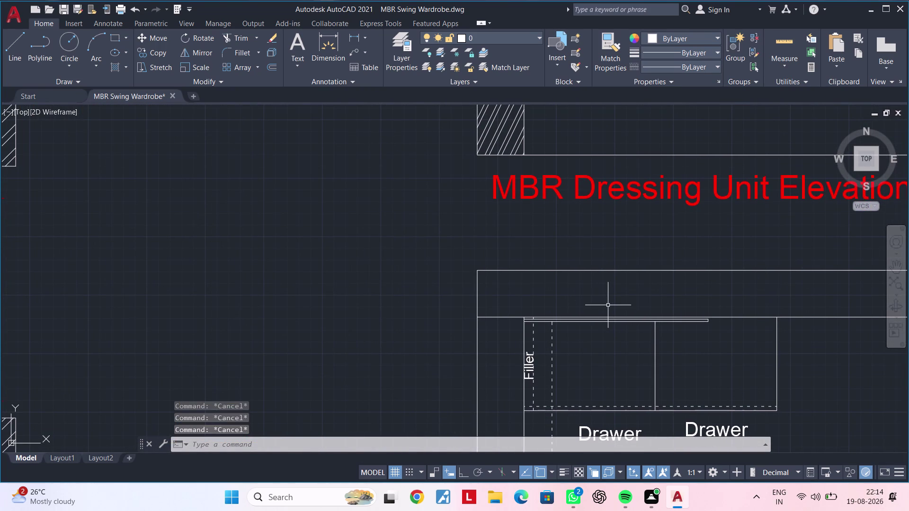
Hatch the top band and side strip with ANSI31 at scale 4.6.
text(h)
key(space)
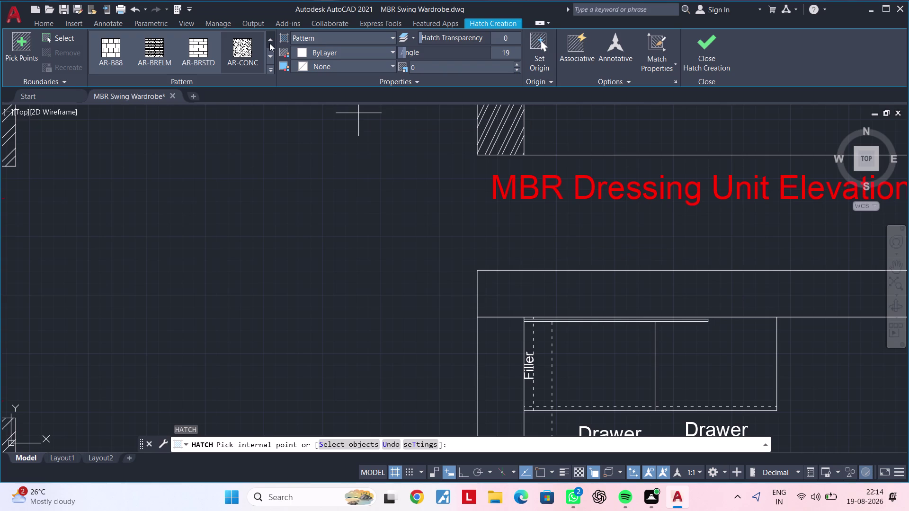
triple_click(270, 42)
click(269, 42)
click(237, 49)
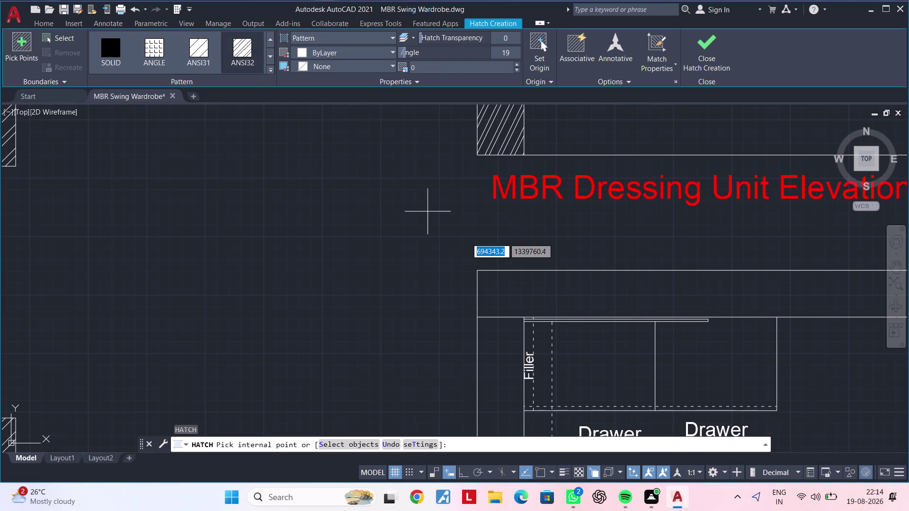
click(564, 297)
click(501, 364)
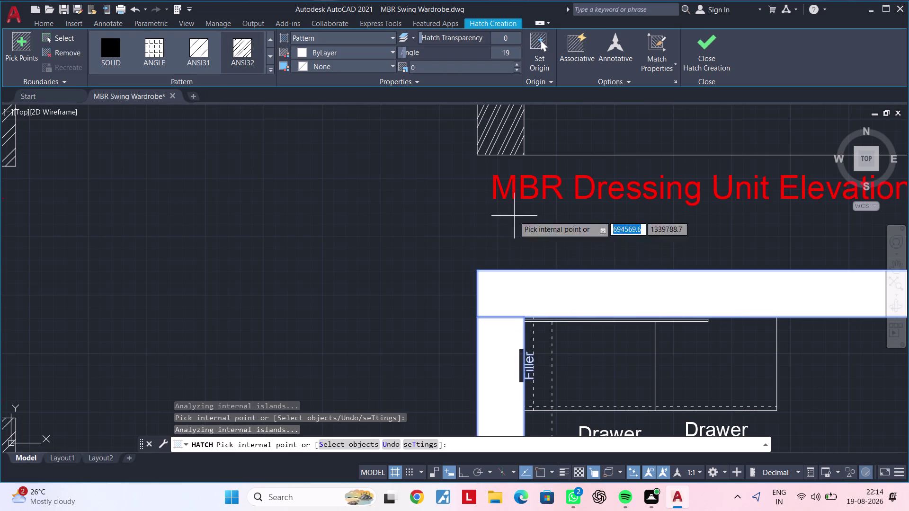
triple_click(518, 65)
triple_click(519, 65)
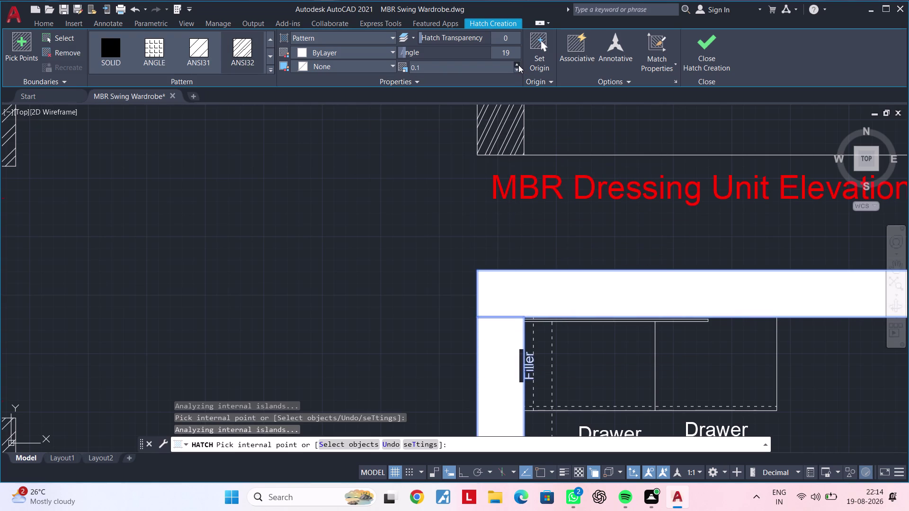
click(518, 65)
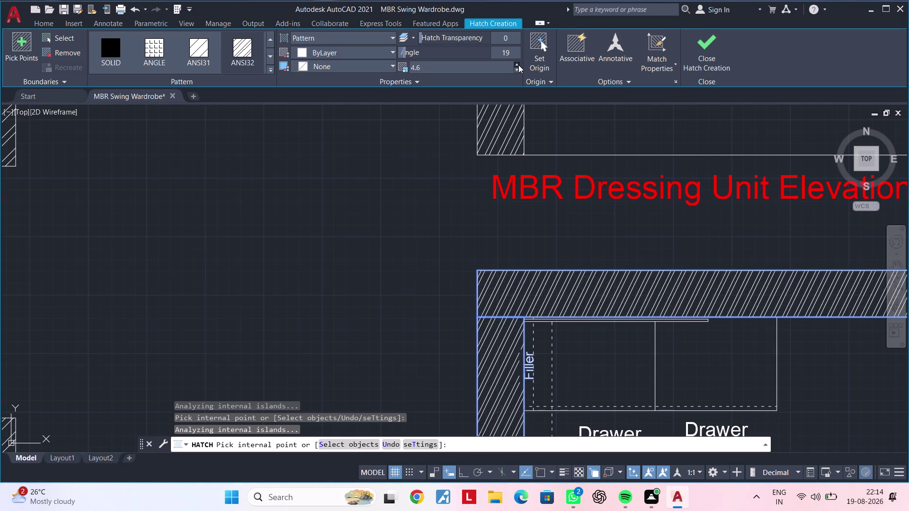
key(Escape)
scroll(down, 3)
key(Escape)
key(Escape)
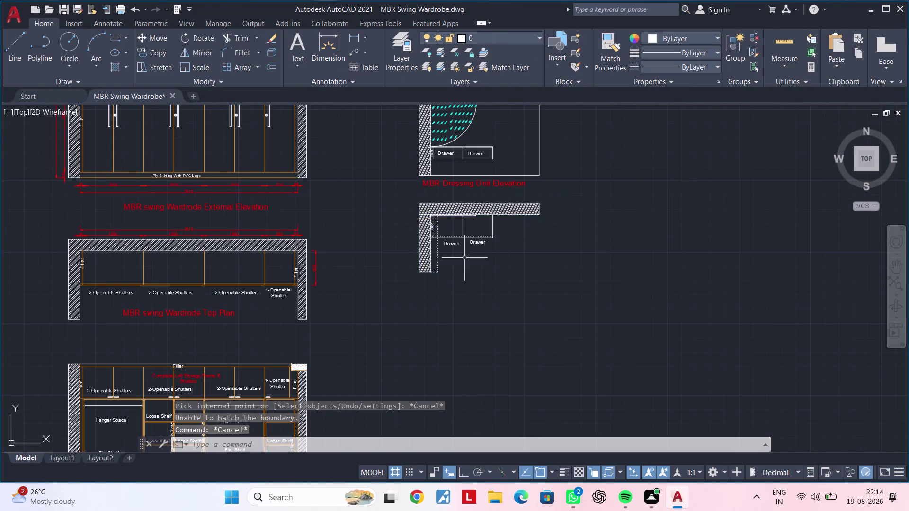
Set the top plan's panel hatch angle to 5 and deselect the hatch.
scroll(up, 3)
scroll(up, 3)
middle_drag(455, 258, 459, 290)
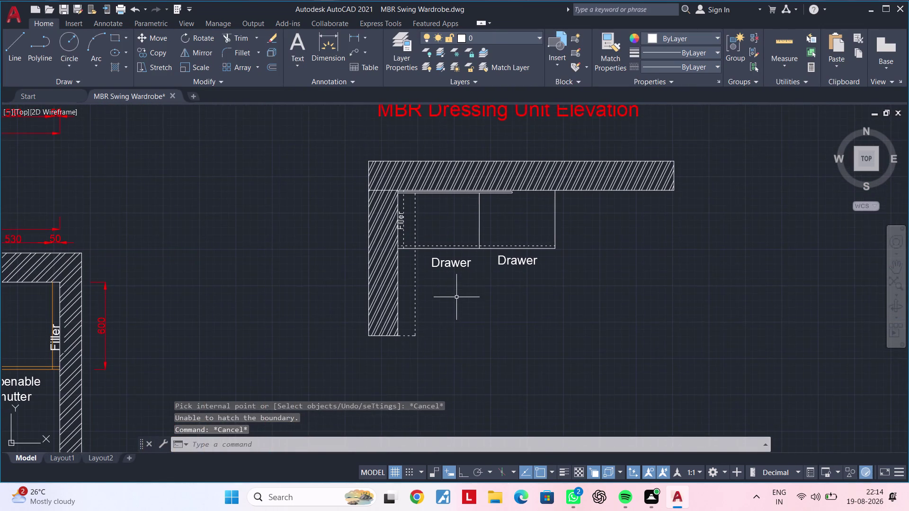
scroll(up, 3)
scroll(down, 3)
middle_drag(461, 298, 448, 316)
middle_drag(461, 318, 500, 314)
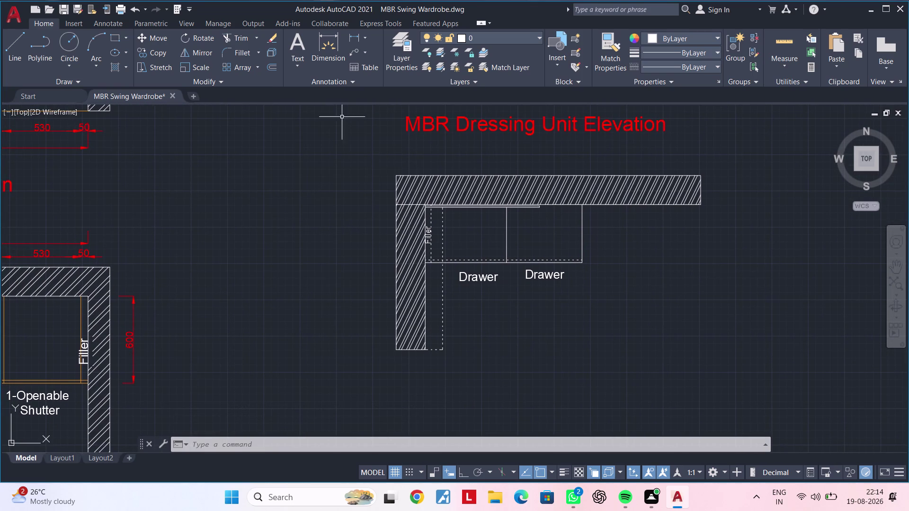
click(418, 193)
click(416, 236)
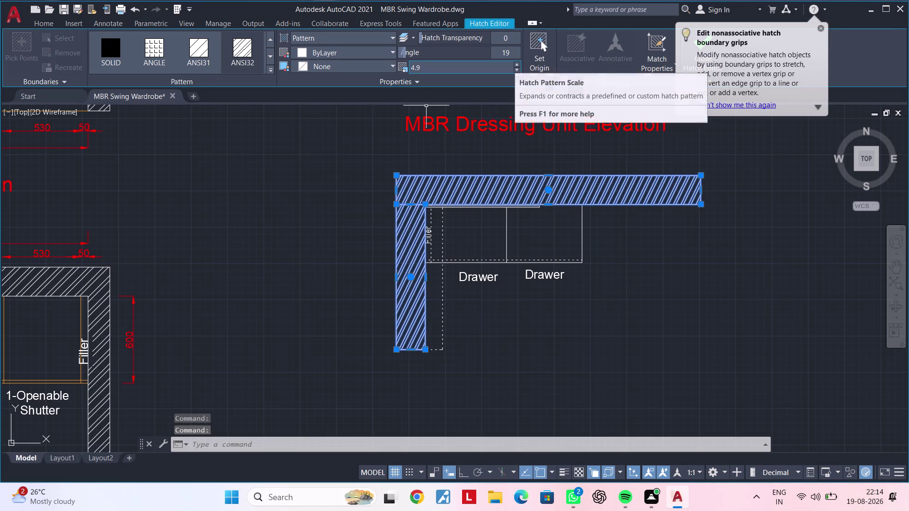
triple_click(421, 54)
triple_click(422, 54)
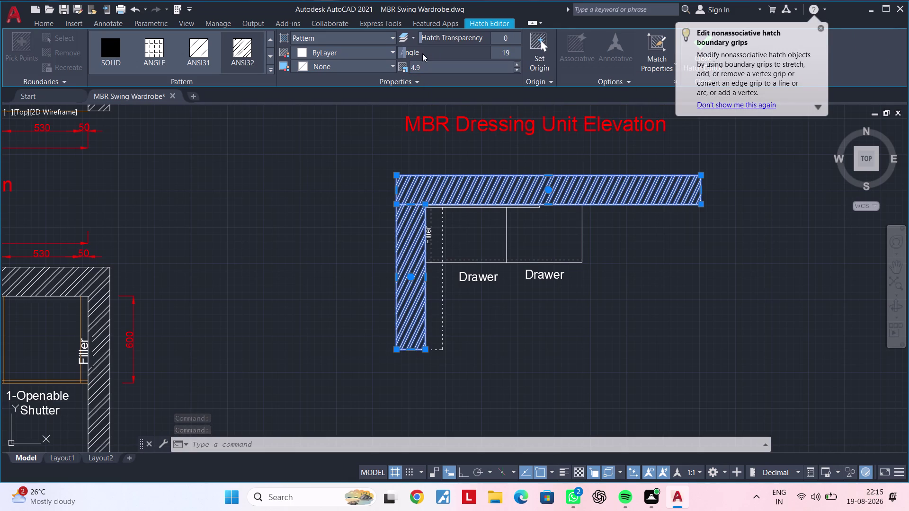
click(423, 53)
click(418, 54)
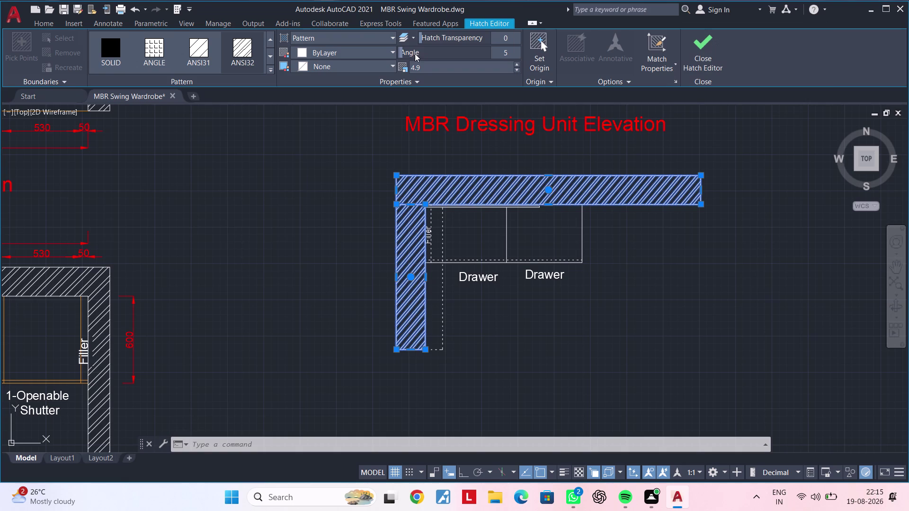
key(Escape)
key(Escape)
Cancel leftover commands and pan out to see all the drawings.
scroll(down, 3)
middle_drag(507, 277, 468, 277)
scroll(up, 3)
middle_drag(453, 286, 449, 299)
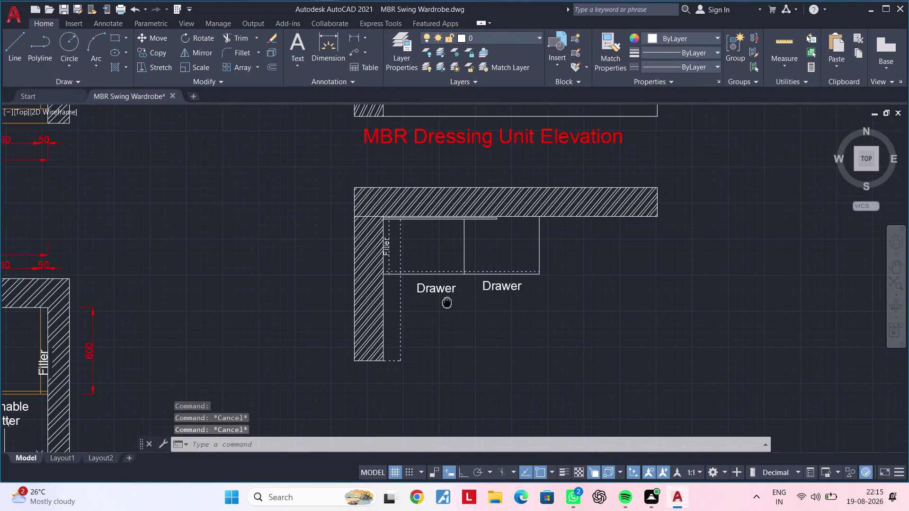
middle_drag(449, 298, 446, 327)
key(Escape)
key(Escape)
key(Escape)
key(Escape)
middle_drag(460, 329, 429, 340)
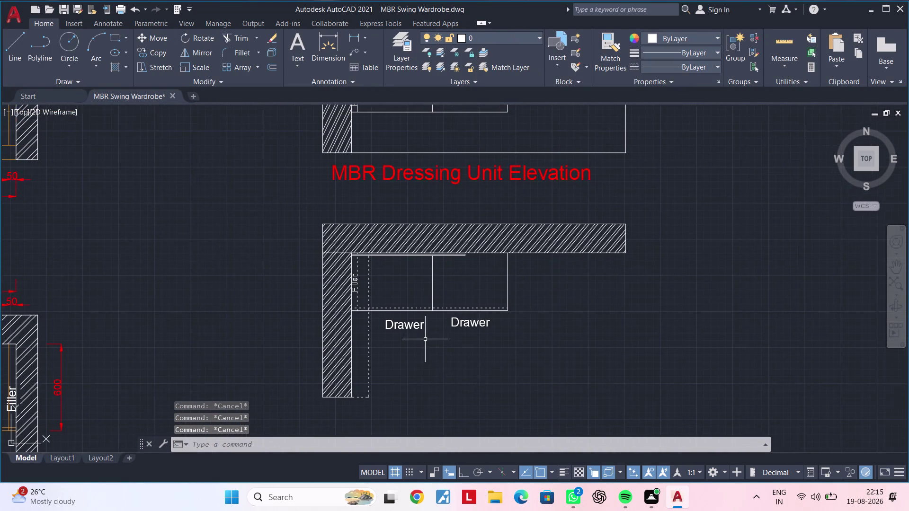
scroll(down, 3)
middle_drag(433, 344, 476, 333)
Match the source line's properties onto the top plan's drawer lines, divider and right edge.
key(Escape)
text(ma)
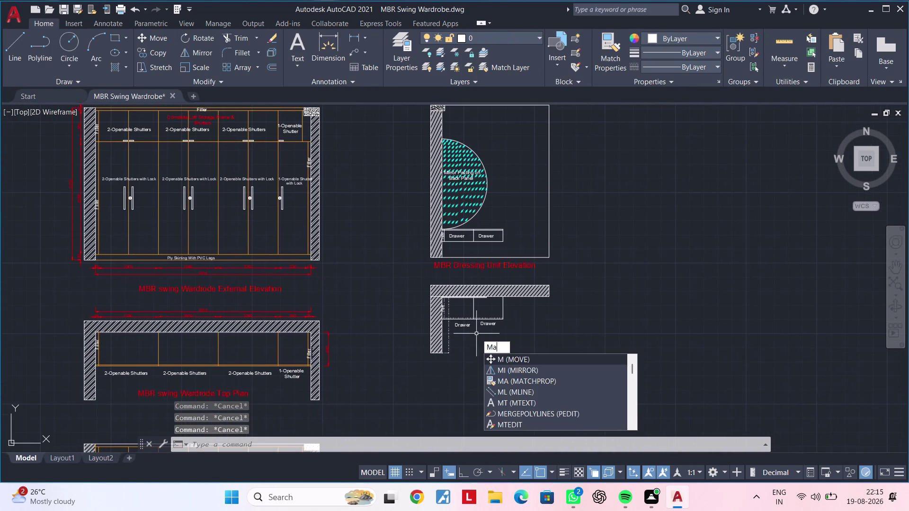
key(space)
click(278, 345)
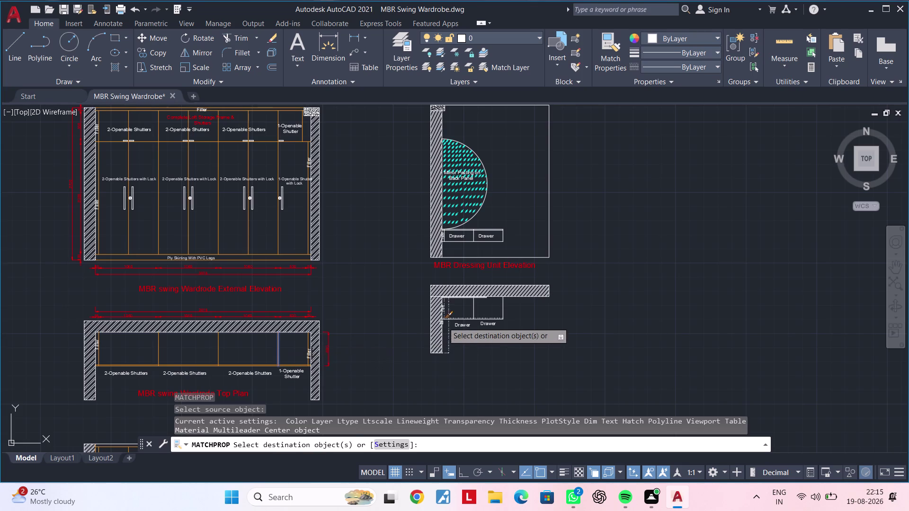
scroll(up, 3)
click(440, 327)
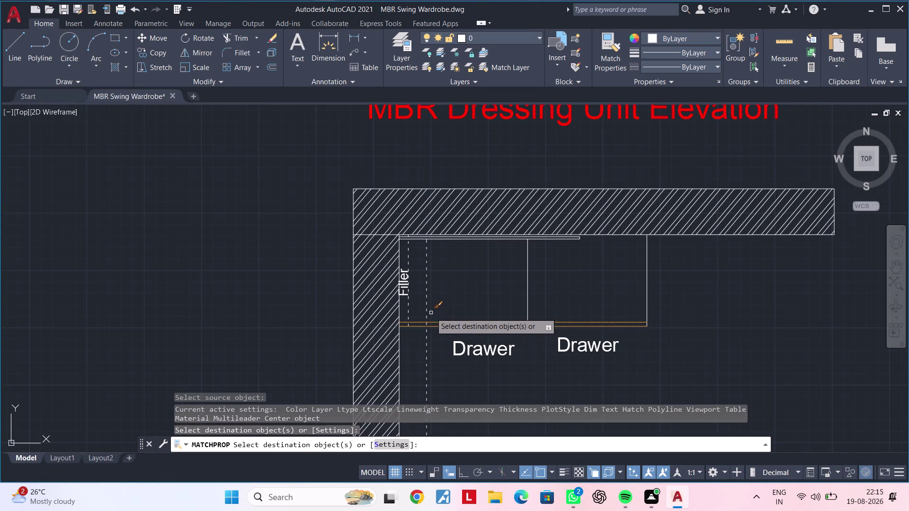
click(427, 313)
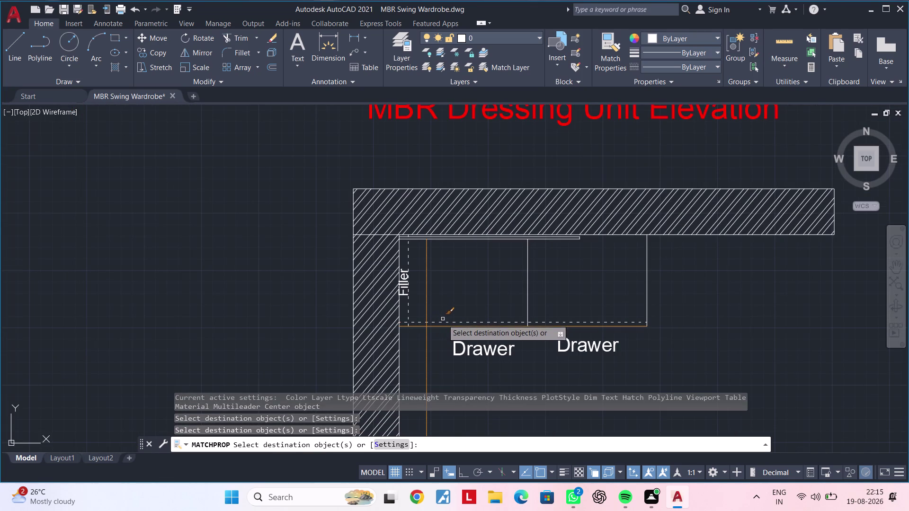
click(443, 322)
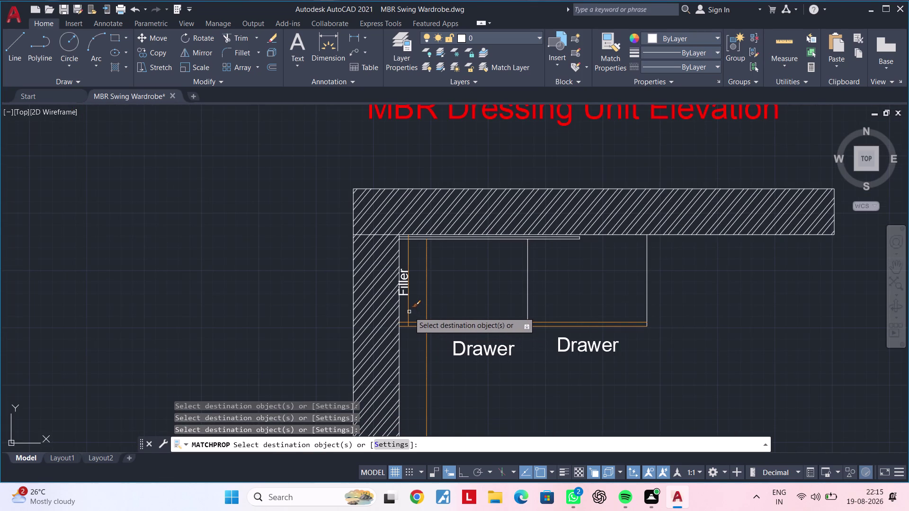
click(409, 312)
click(528, 301)
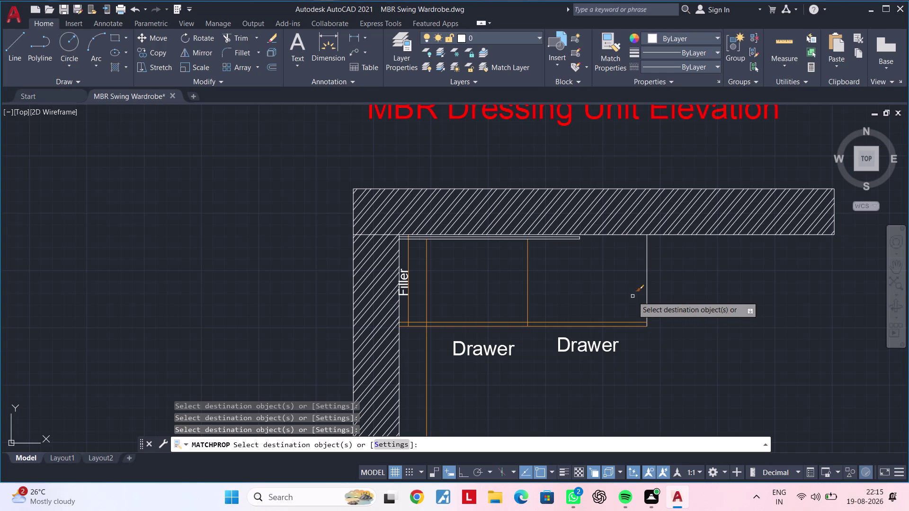
click(647, 291)
scroll(down, 3)
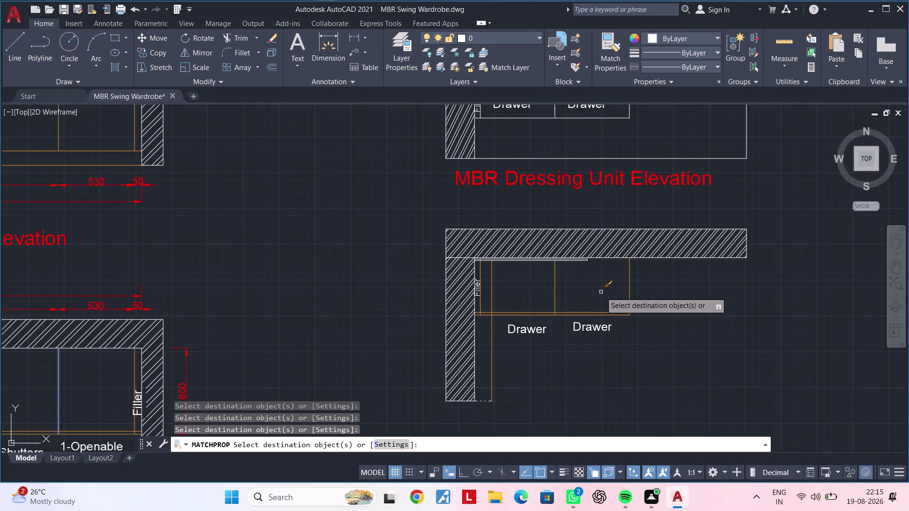
Apply the same properties to the elevation's drawer outlines, divider and filler edge.
middle_drag(600, 286, 598, 374)
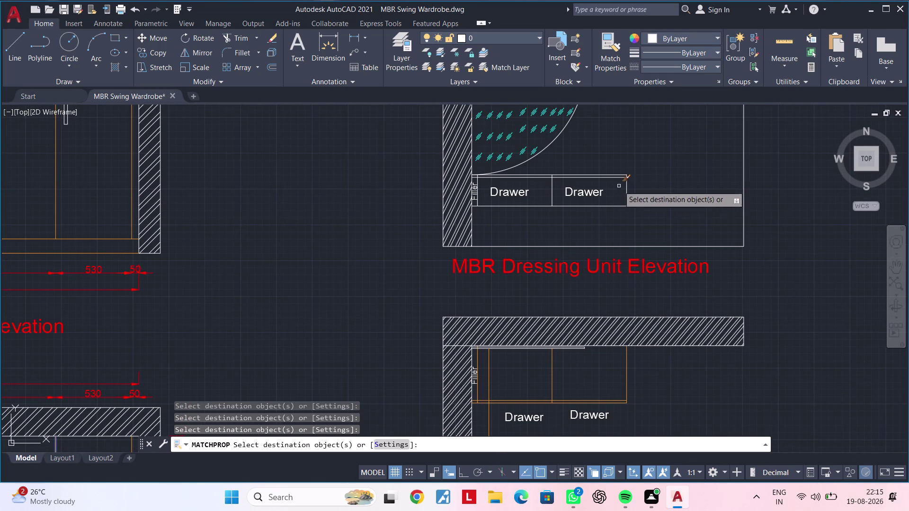
scroll(up, 3)
drag(620, 137, 620, 144)
click(601, 187)
click(638, 197)
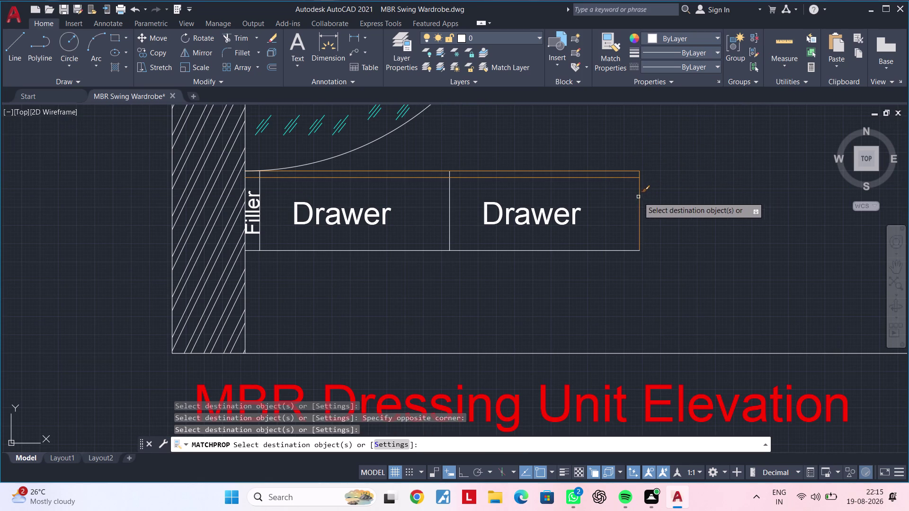
click(611, 251)
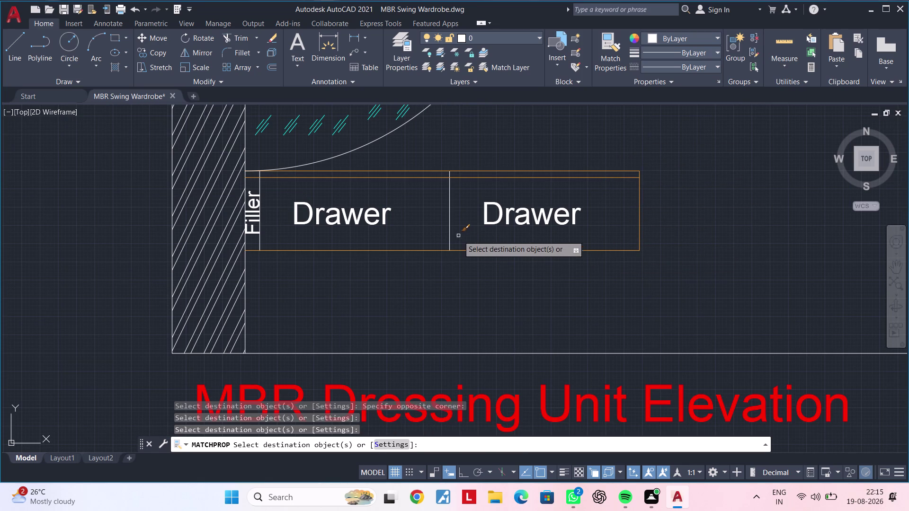
click(451, 232)
click(260, 239)
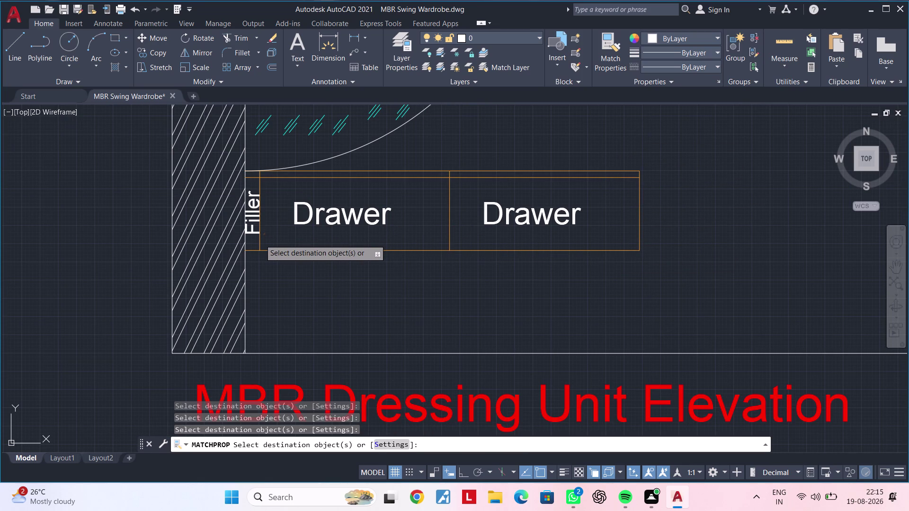
scroll(down, 3)
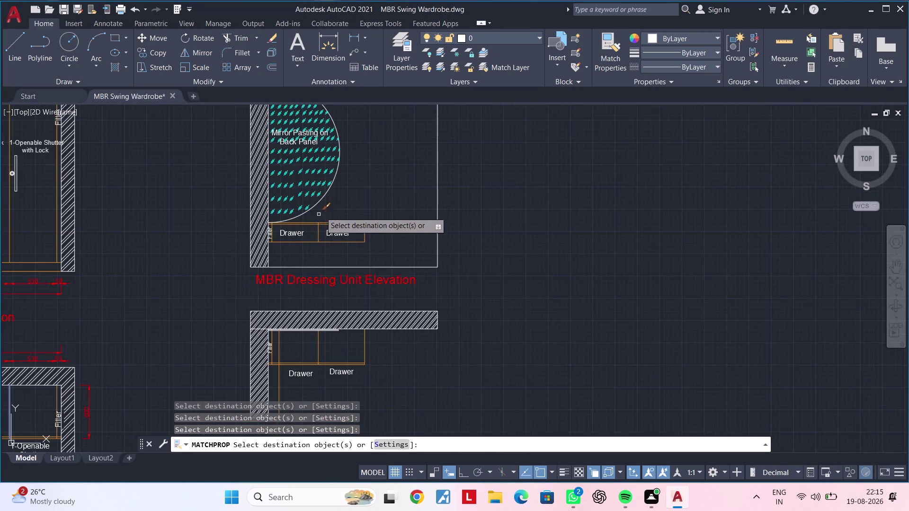
middle_drag(338, 183, 355, 335)
middle_drag(383, 250, 456, 228)
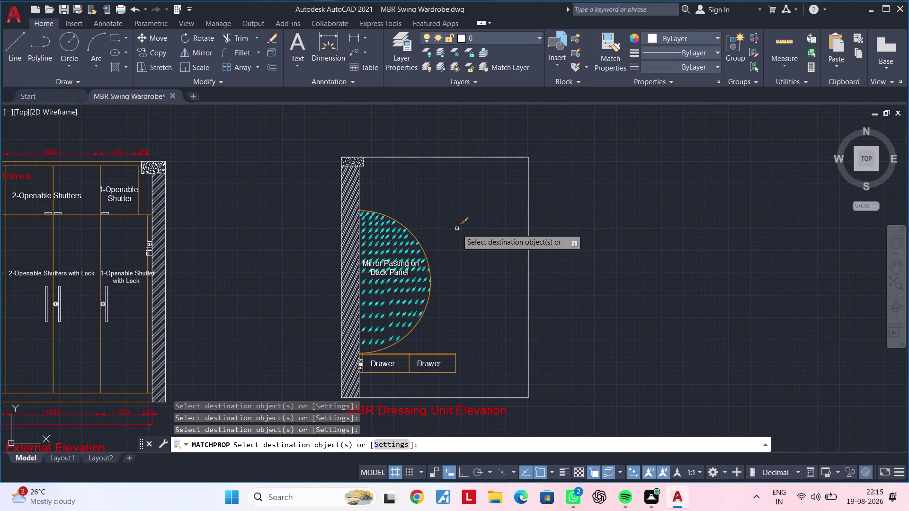
key(Escape)
key(Escape)
scroll(down, 3)
middle_drag(479, 288, 496, 214)
scroll(up, 3)
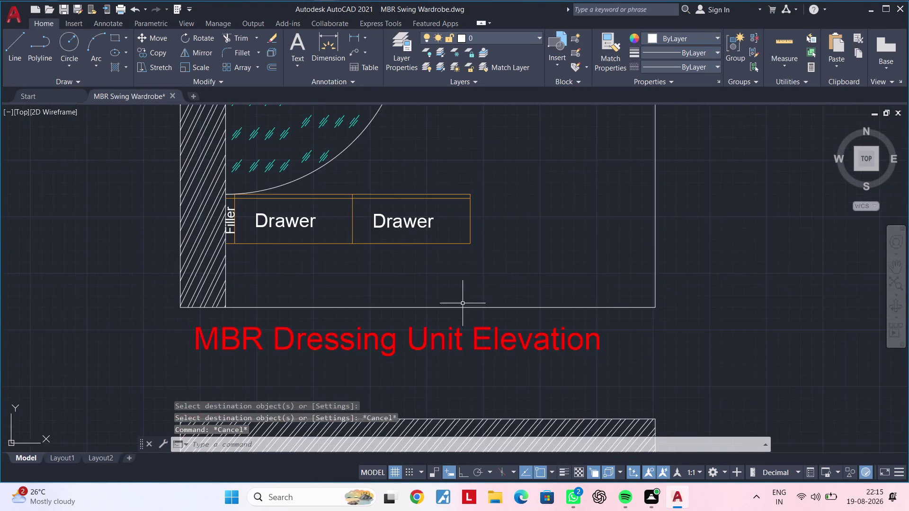
Select the two filler lines and drawer bottom line, then cancel the failed property match.
middle_drag(465, 300, 543, 214)
middle_drag(520, 273, 540, 193)
middle_drag(491, 272, 512, 213)
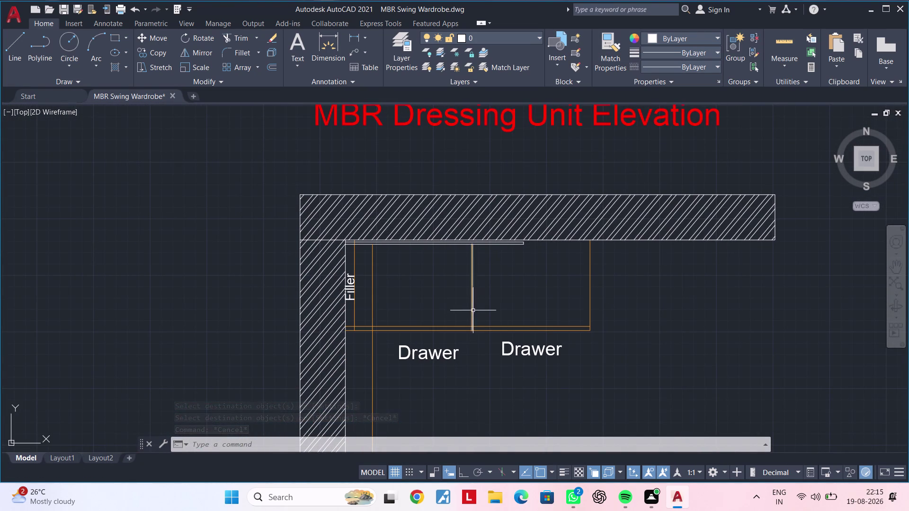
click(373, 310)
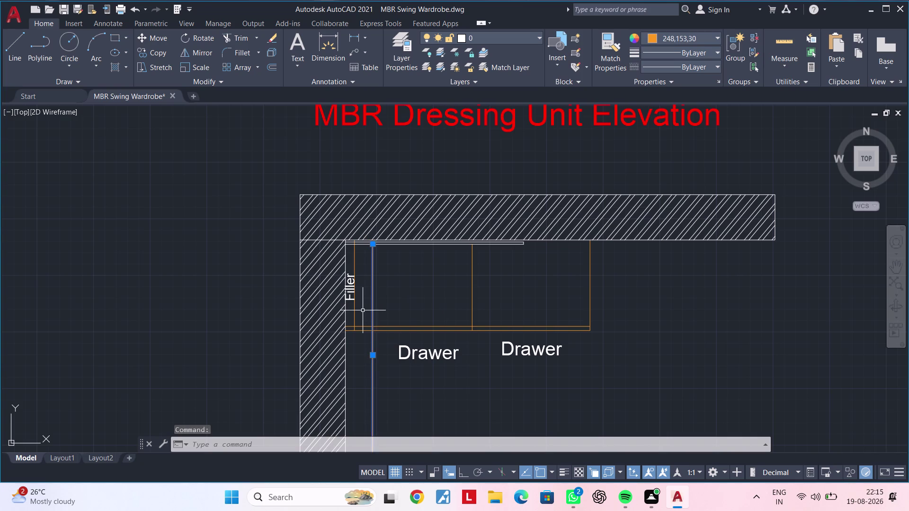
scroll(up, 3)
click(348, 311)
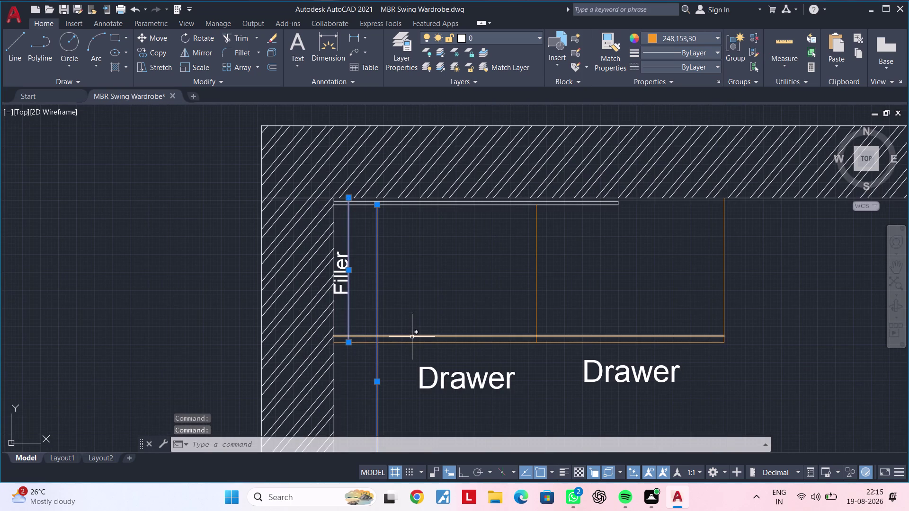
click(412, 337)
middle_drag(434, 323, 496, 153)
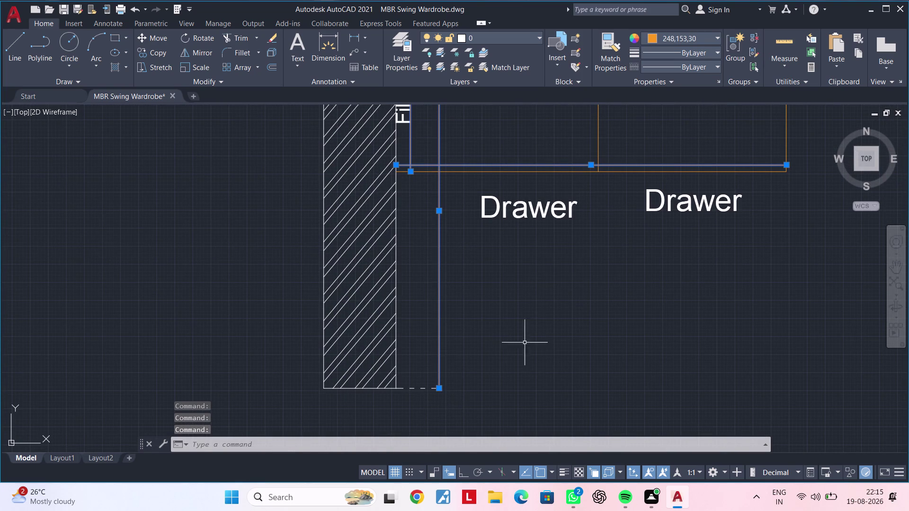
key(m)
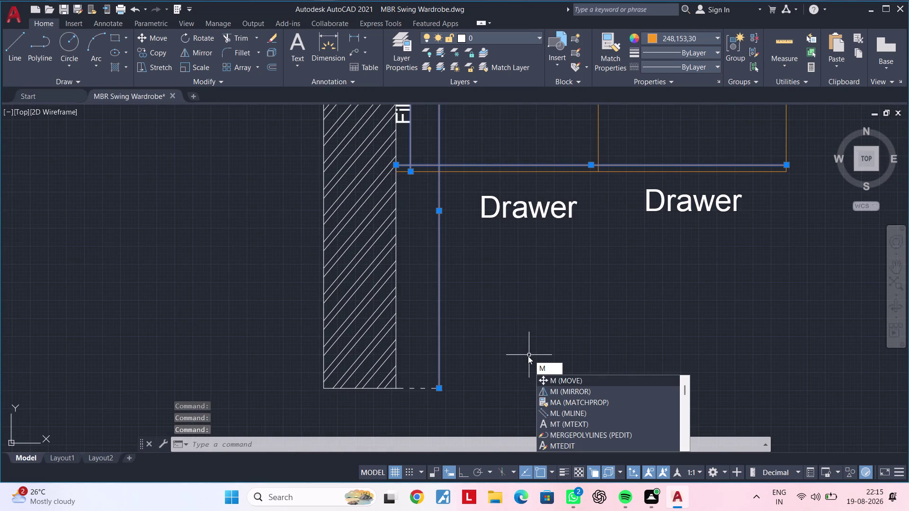
text(a)
key(space)
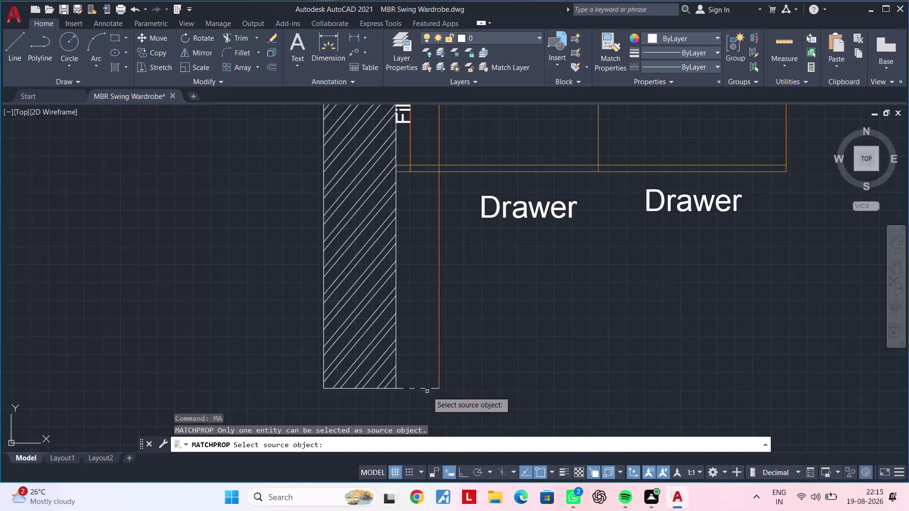
key(Escape)
key(Escape)
Match the dashed reference line's linetype onto the top plan's filler strip lines.
text(m)
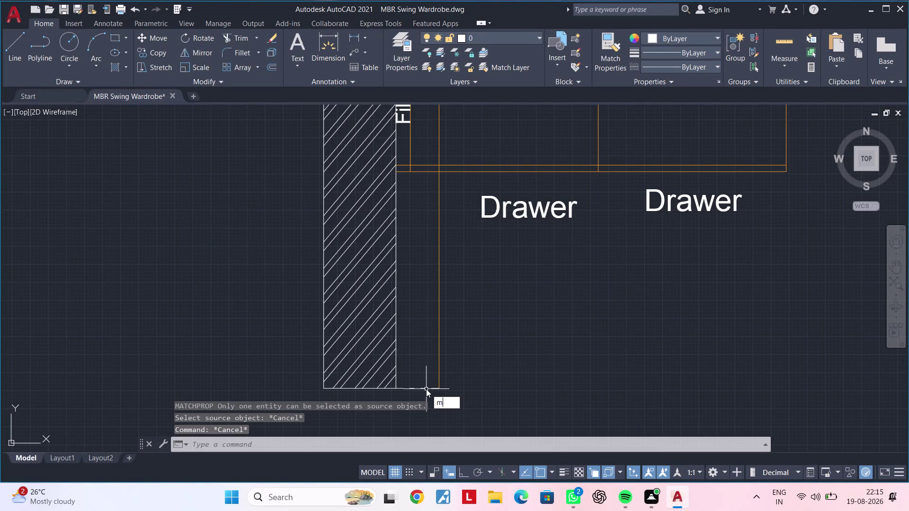
text(a)
key(space)
click(426, 389)
click(441, 372)
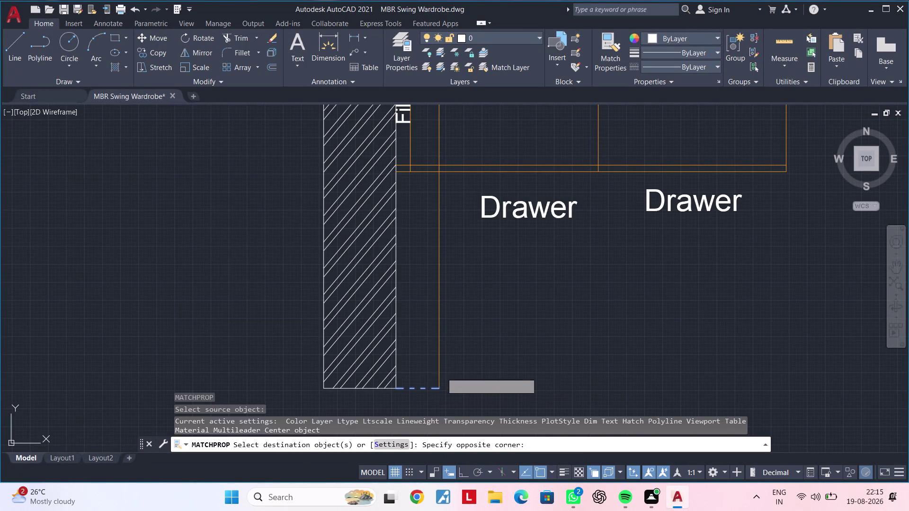
click(438, 373)
middle_drag(498, 326, 478, 431)
scroll(up, 3)
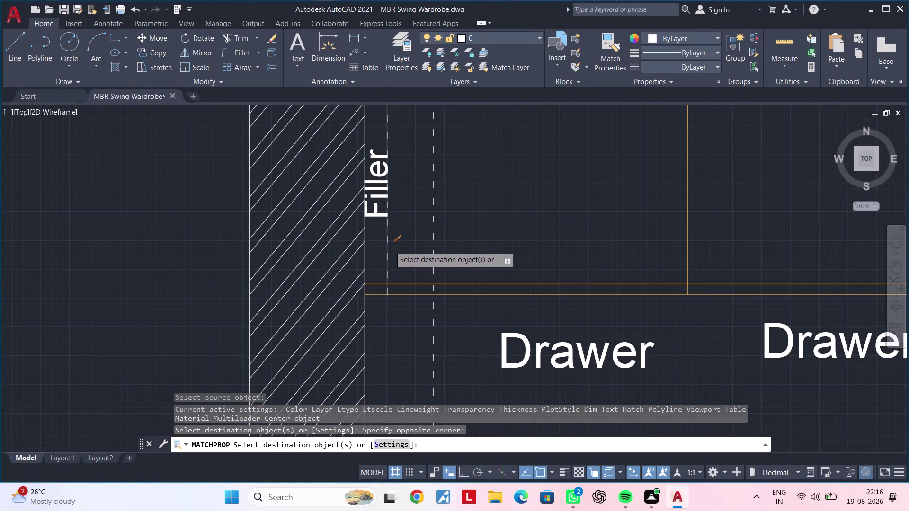
click(390, 246)
click(385, 248)
scroll(down, 3)
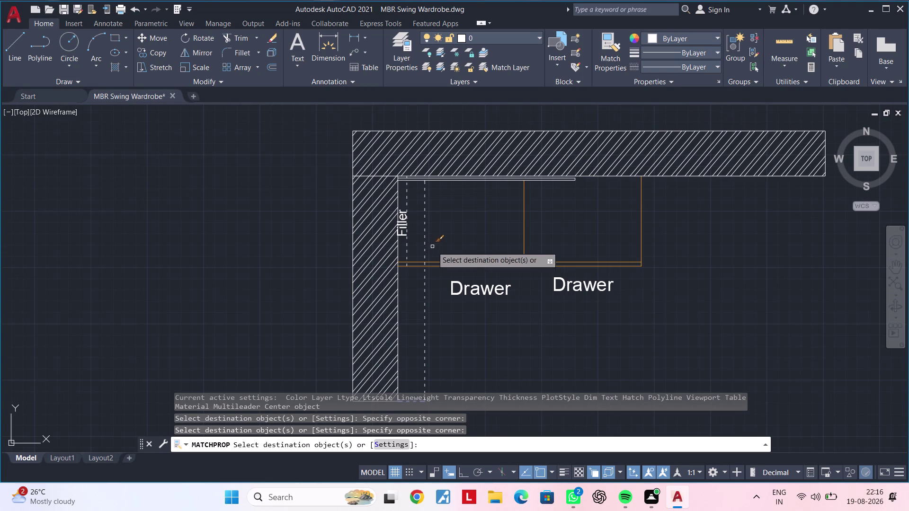
click(433, 260)
key(Escape)
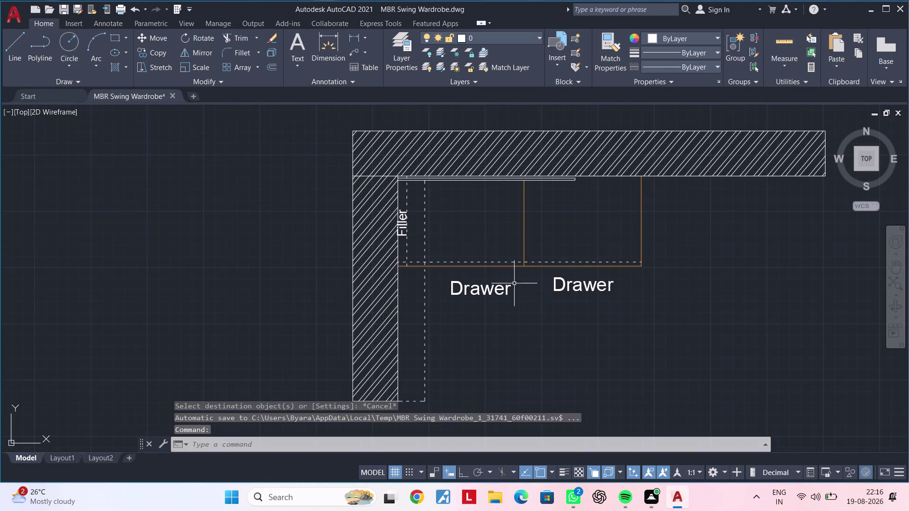
key(Escape)
key(Escape)
Copy the 'MBR Dressing Unit Elevation' title below the top plan and open the copy for editing.
middle_drag(471, 309, 480, 309)
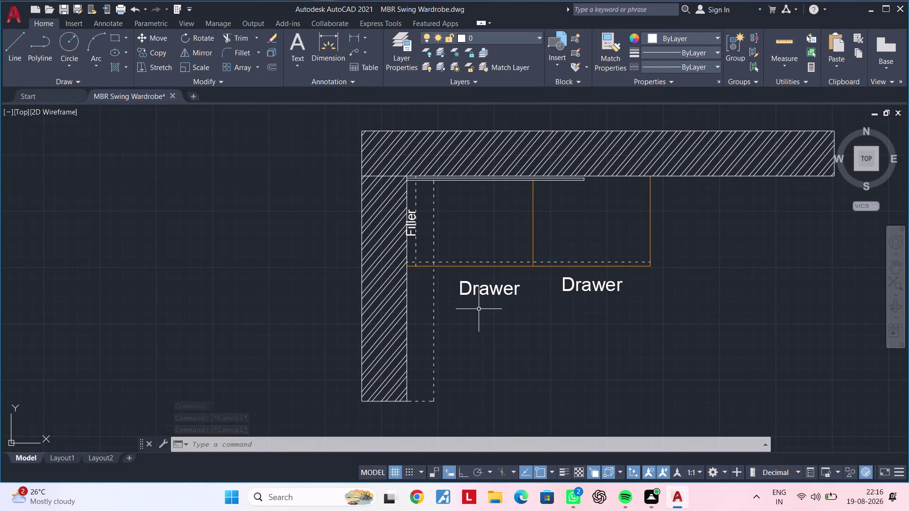
middle_drag(469, 316, 445, 307)
scroll(down, 3)
scroll(down, 3)
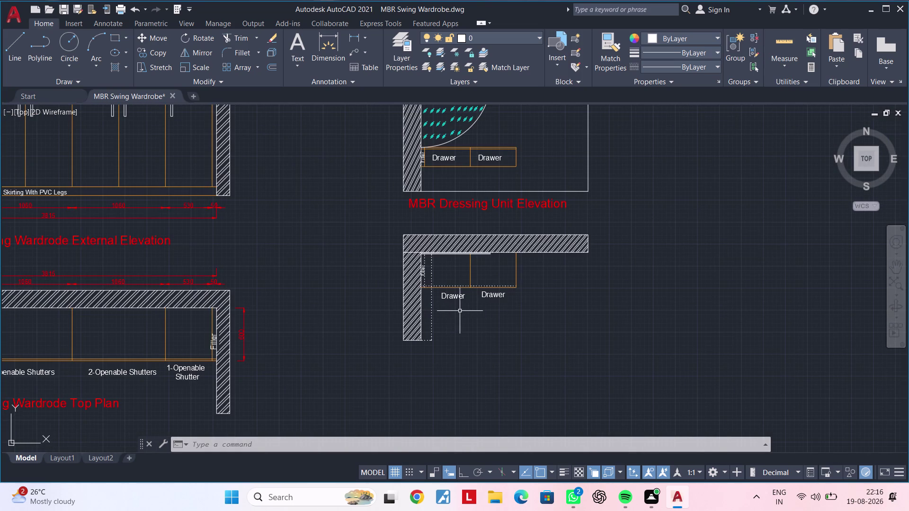
middle_drag(460, 329, 451, 348)
click(489, 227)
text(c)
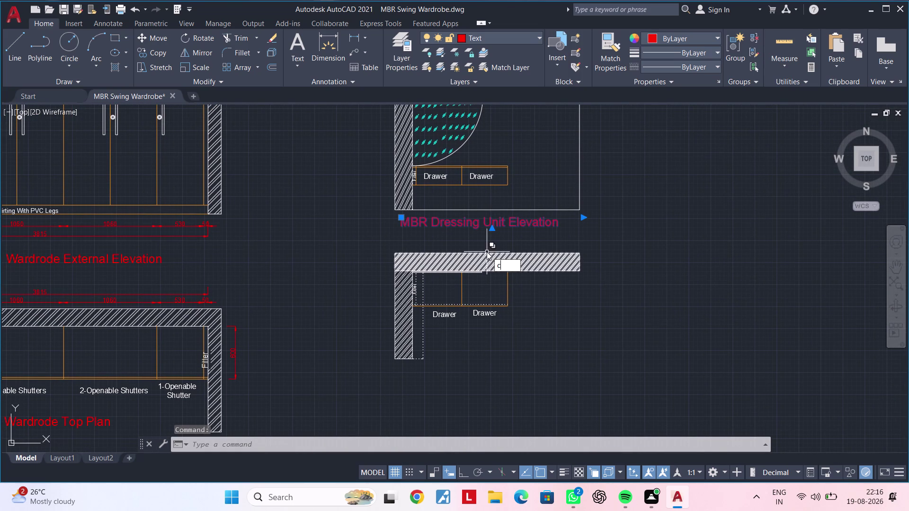
text(o)
key(space)
click(484, 219)
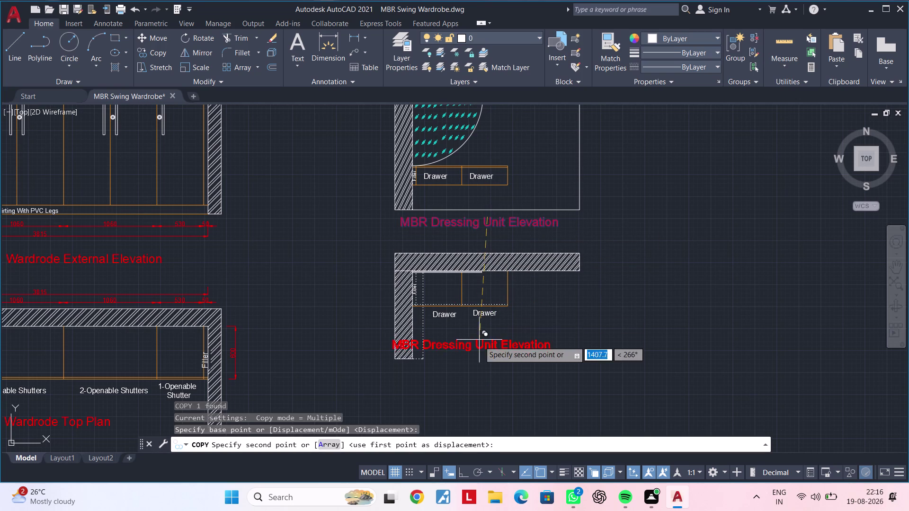
click(519, 329)
key(Escape)
key(Escape)
double_click(563, 339)
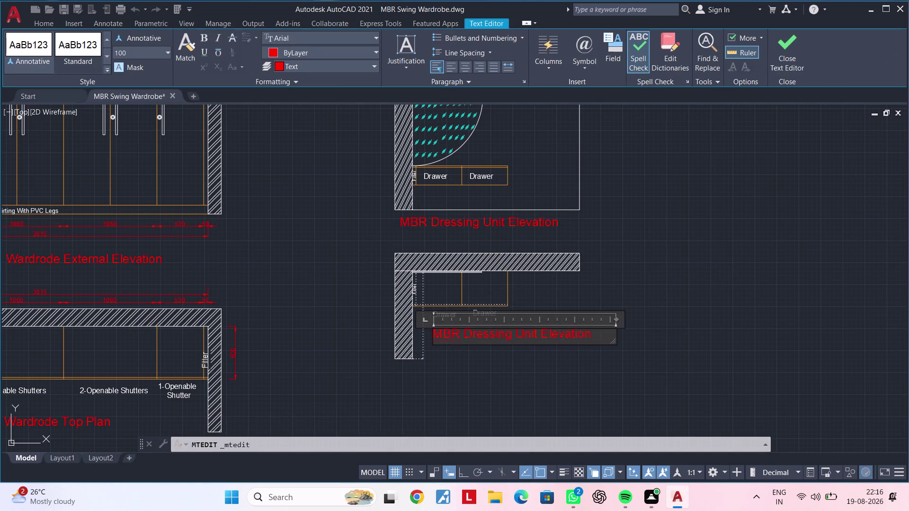
Replace 'Elevation' in the copied title with 'Top Plan' on a new second line.
click(595, 336)
key(BackSpace)
key(BackSpace)
key(BackSpace)
key(BackSpace)
key(BackSpace)
key(BackSpace)
key(BackSpace)
key(BackSpace)
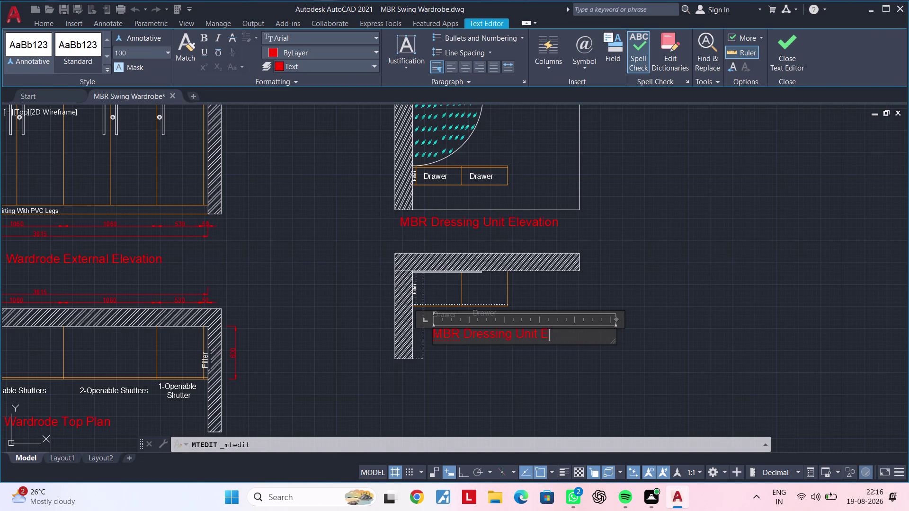
key(BackSpace)
key(Return)
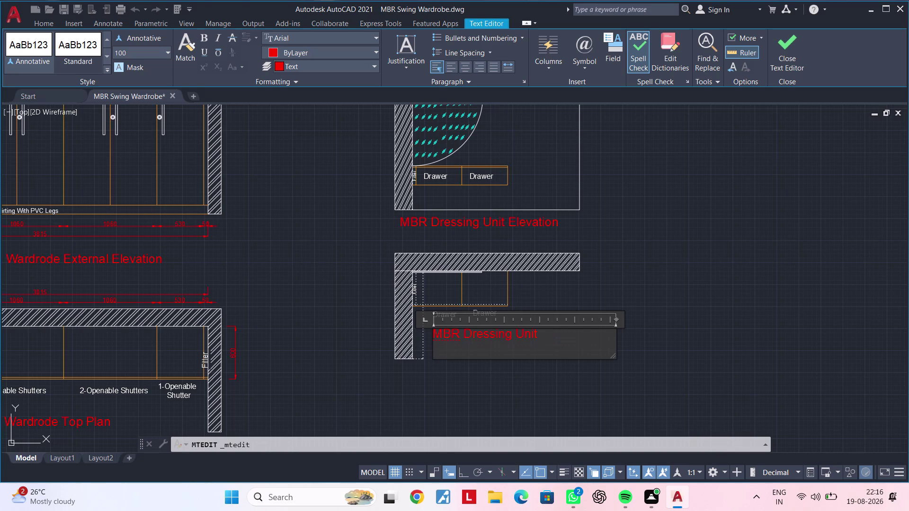
text(Top)
key(space)
text(Plan)
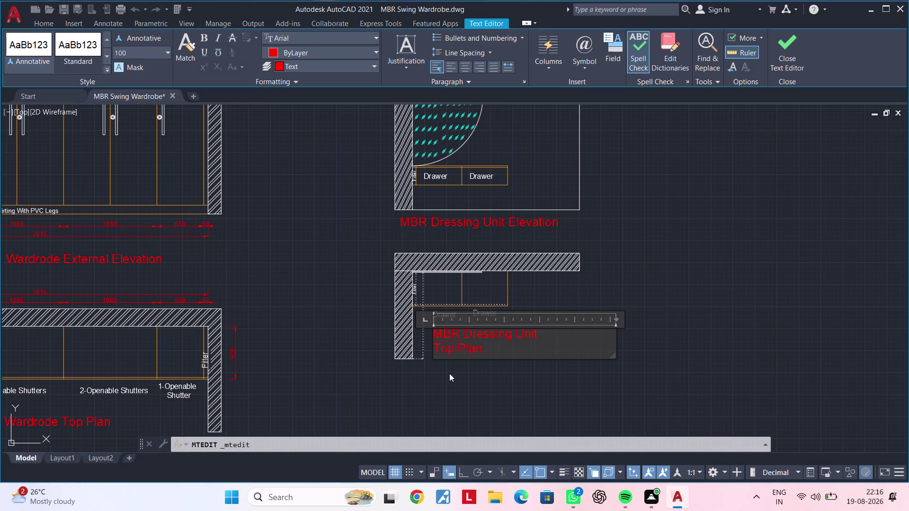
Indent 'Top Plan' with six spaces, close the text editor and zoom out.
click(434, 347)
key(space)
key(space)
key(space)
key(space)
key(space)
key(space)
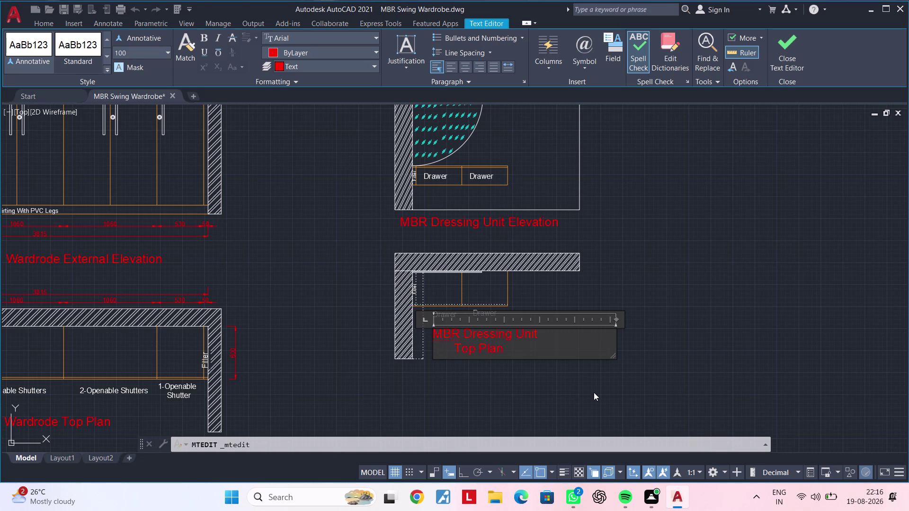
click(573, 382)
key(Escape)
key(Escape)
key(Escape)
scroll(down, 3)
middle_drag(575, 370, 509, 371)
middle_drag(519, 370, 559, 367)
middle_drag(567, 357, 535, 392)
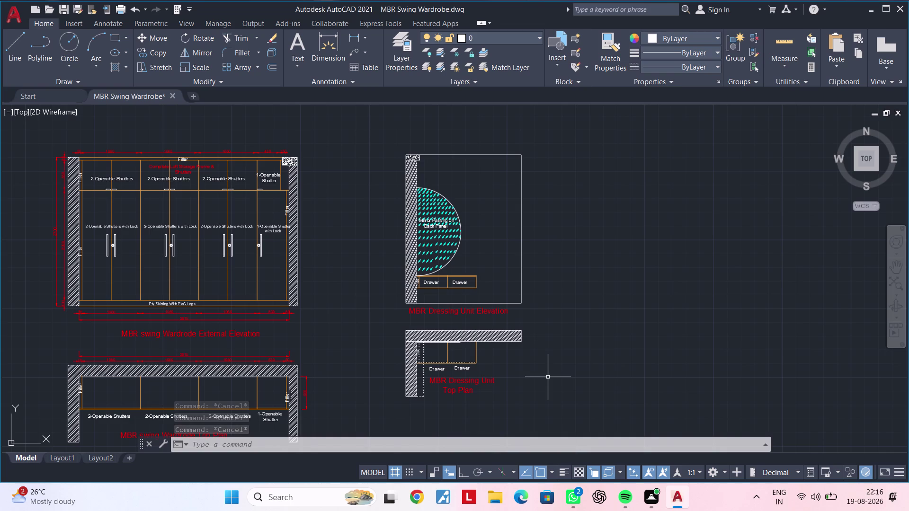
Use MATCHPROP to turn the white semicircle arc cyan like its hatch.
key(Escape)
scroll(up, 3)
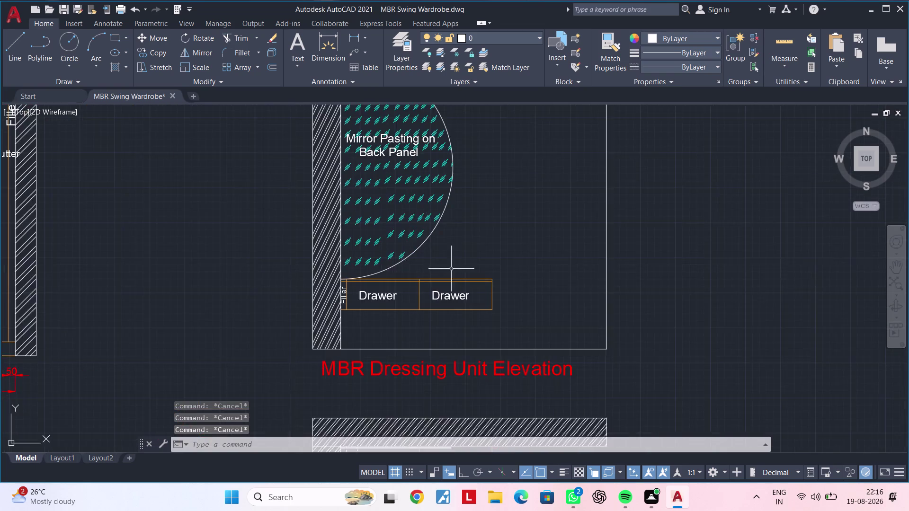
middle_drag(447, 264, 480, 336)
scroll(up, 3)
key(Escape)
key(m)
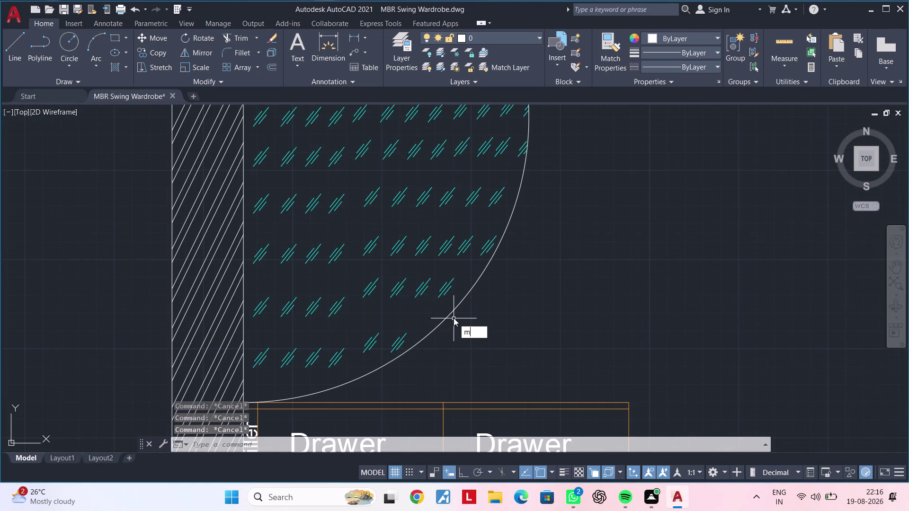
key(a)
key(space)
click(446, 293)
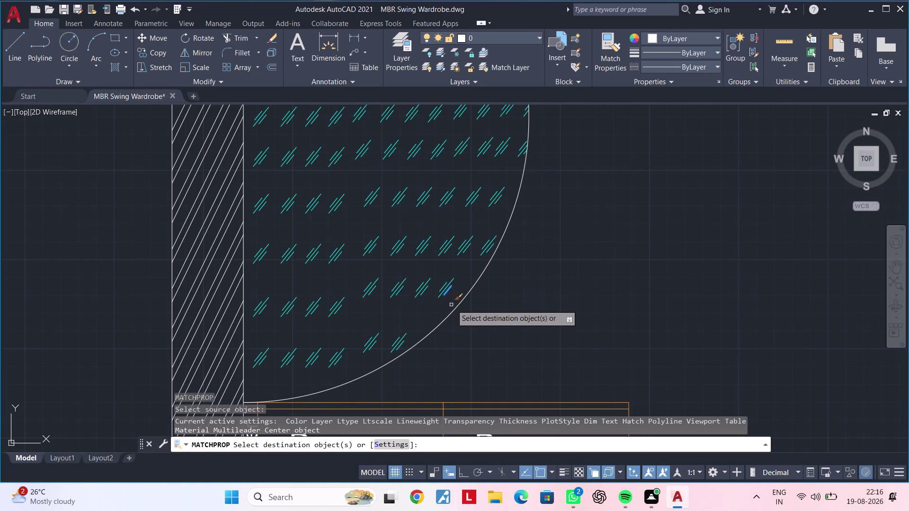
click(453, 310)
scroll(down, 3)
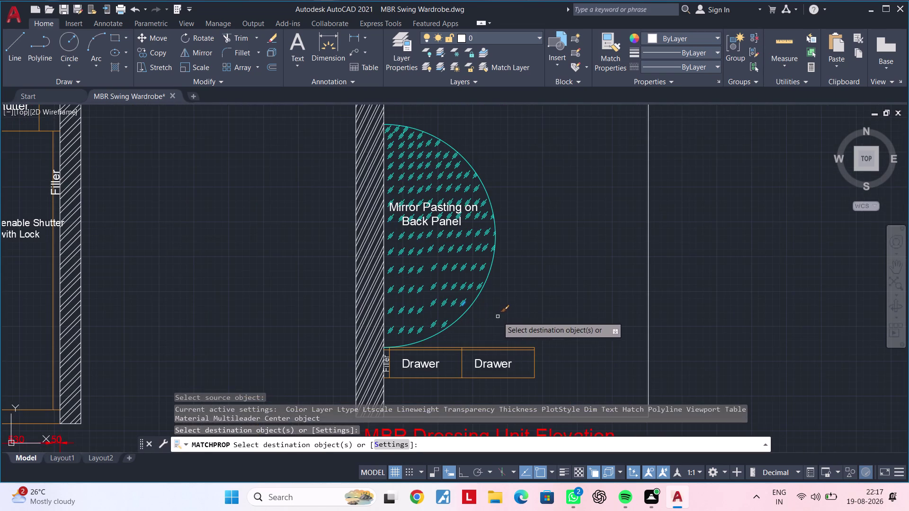
middle_drag(497, 317, 537, 300)
key(Escape)
key(Escape)
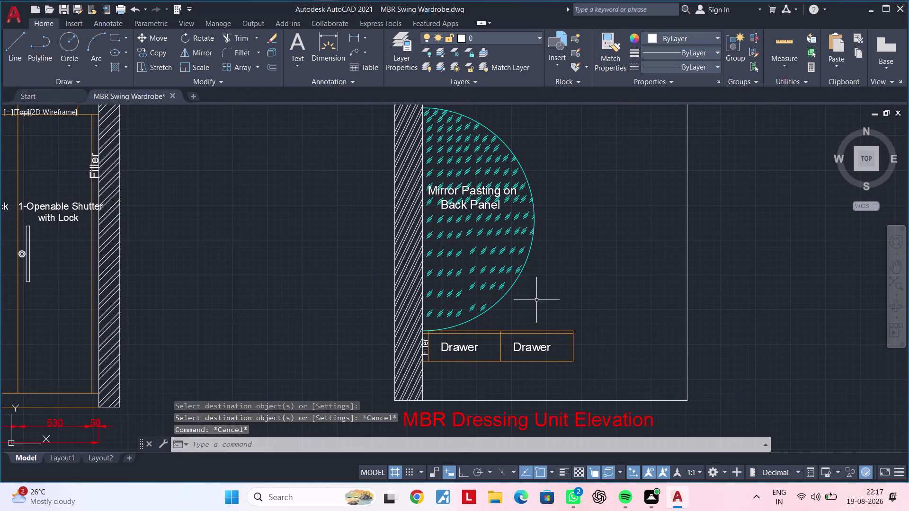
Pan out from the elevation toward the dressing unit top plan.
scroll(down, 3)
scroll(up, 3)
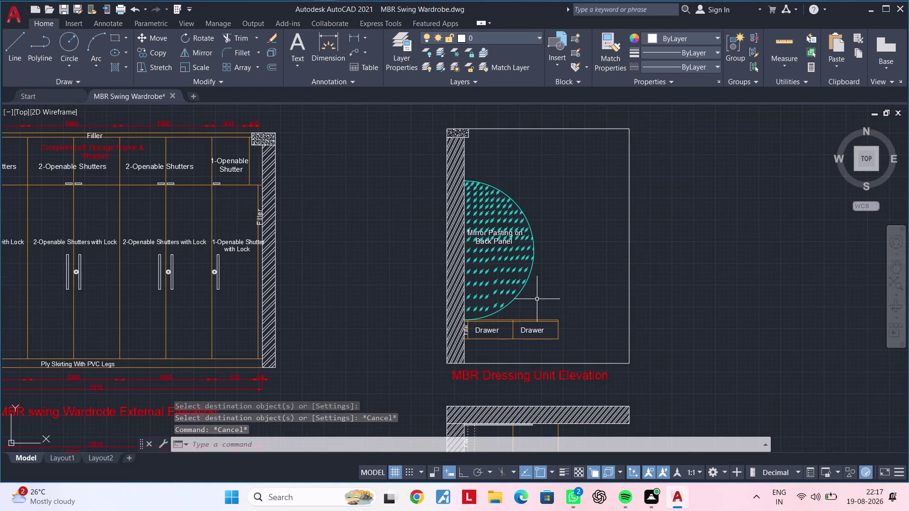
scroll(down, 3)
middle_drag(537, 287, 542, 241)
middle_drag(557, 292, 556, 264)
key(Escape)
key(Escape)
key(Escape)
middle_drag(518, 334, 520, 323)
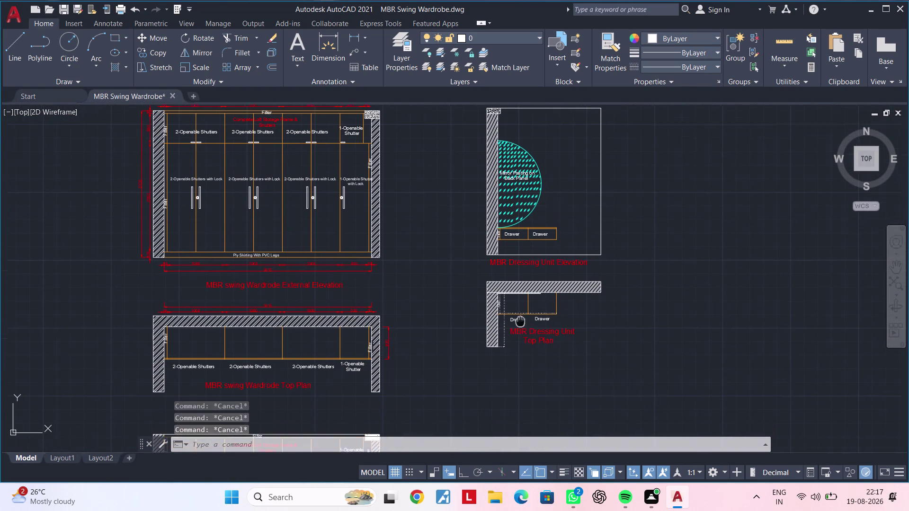
middle_drag(520, 323, 522, 316)
scroll(up, 3)
Dimension the top plan's drawer side from wall corner to drawer line as 400, placed left.
middle_drag(488, 301, 462, 323)
click(338, 39)
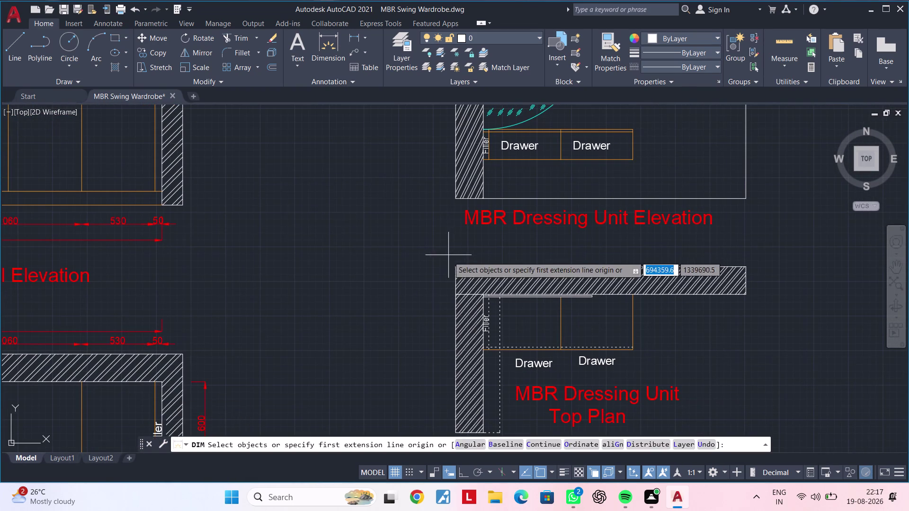
scroll(up, 3)
click(454, 293)
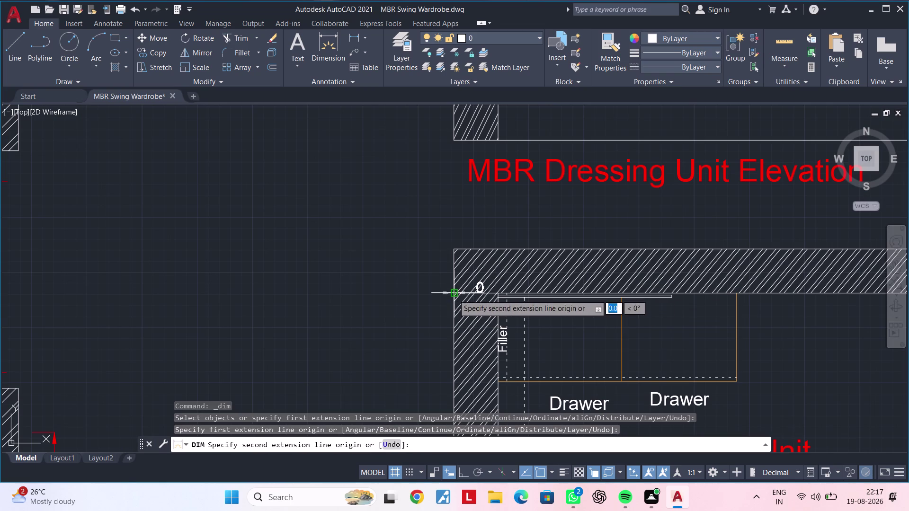
click(465, 477)
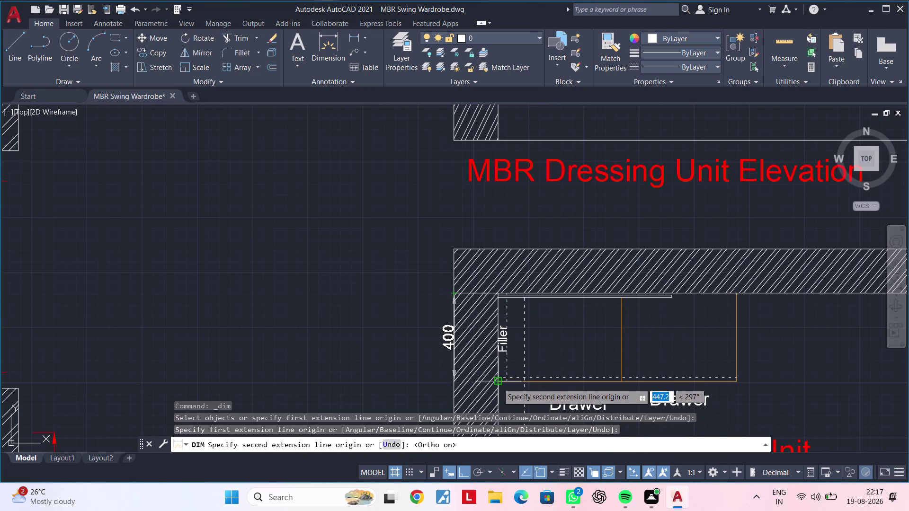
click(454, 381)
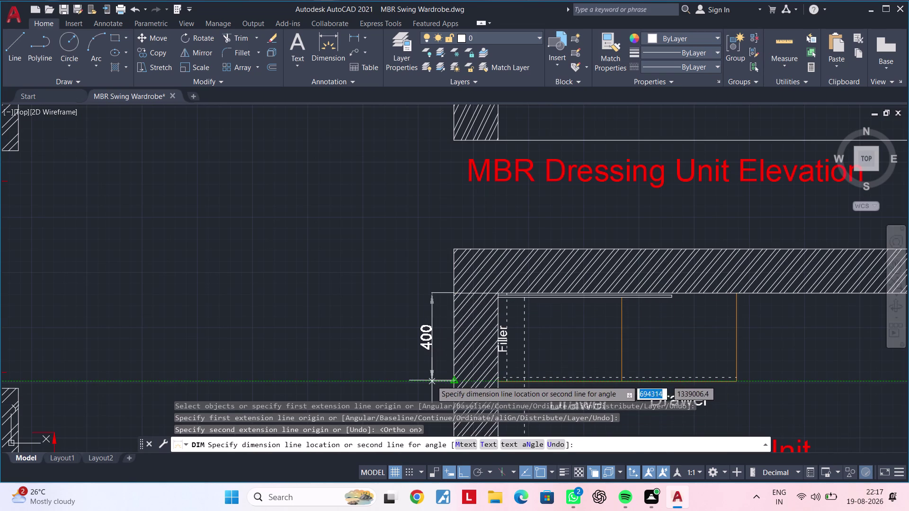
click(430, 381)
key(Escape)
Pan up to the base of the dressing unit elevation for the next dimension.
scroll(down, 3)
middle_drag(435, 377, 432, 396)
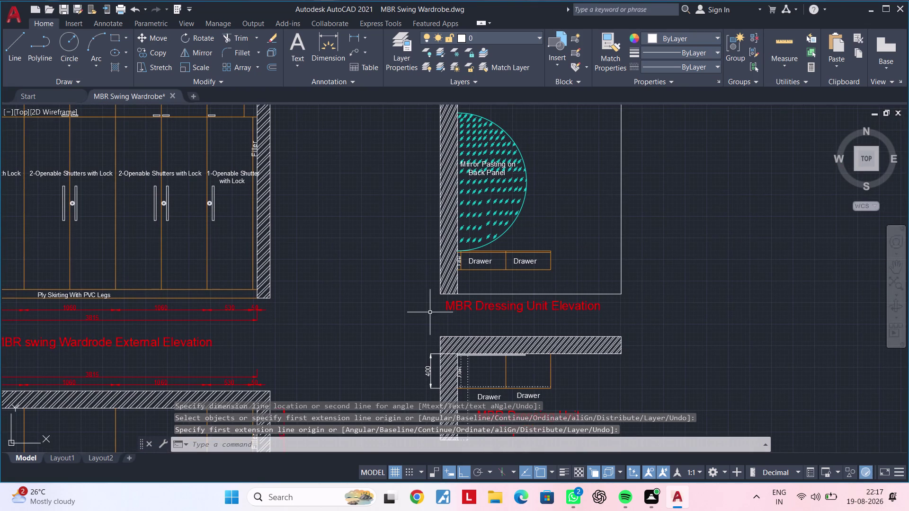
middle_drag(430, 312, 480, 273)
middle_drag(480, 273, 454, 283)
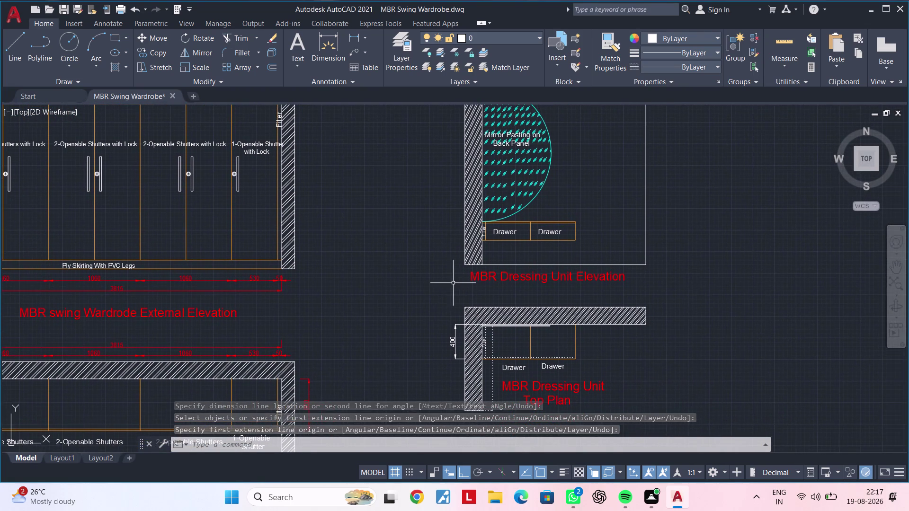
key(space)
middle_drag(468, 275, 468, 282)
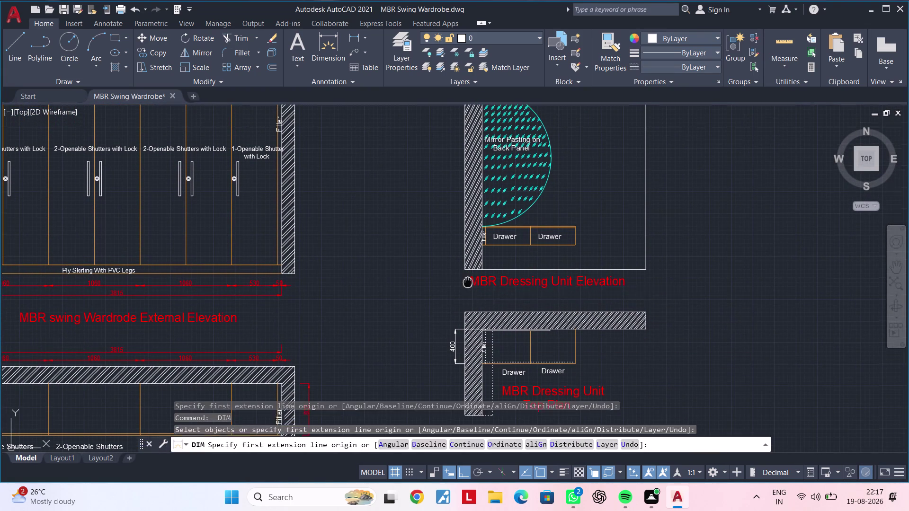
middle_drag(467, 282, 460, 320)
scroll(up, 3)
Dimension the elevation from its base to the drawer bottom edge: 282.
click(480, 318)
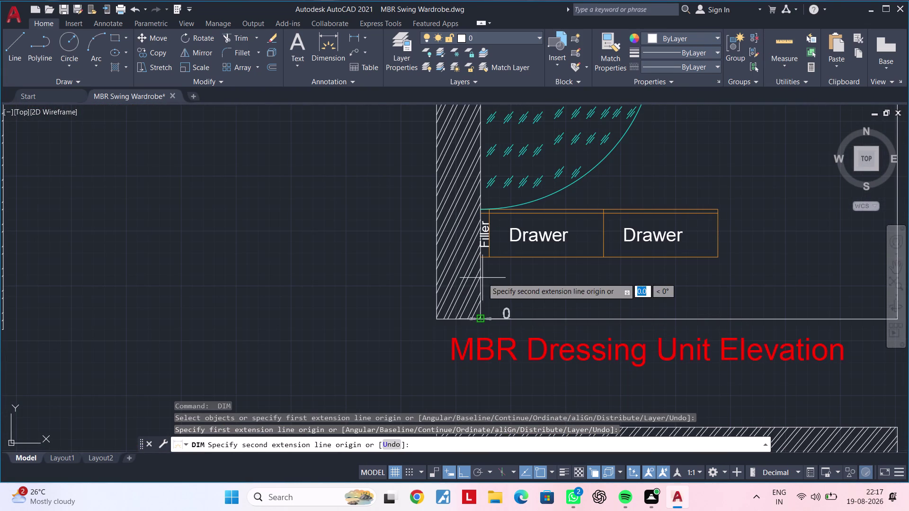
click(482, 256)
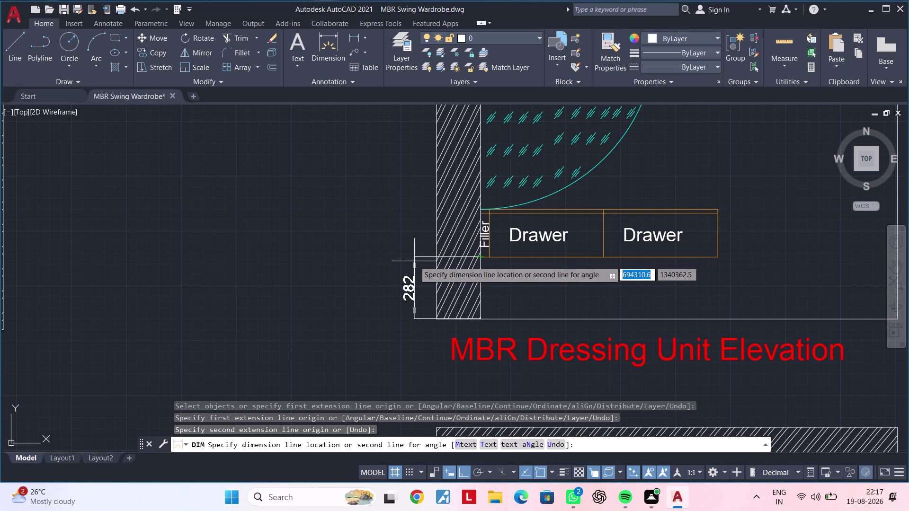
click(414, 262)
middle_drag(410, 244, 392, 272)
key(space)
Add a 200 vertical dimension stacked in line above the 282.
key(space)
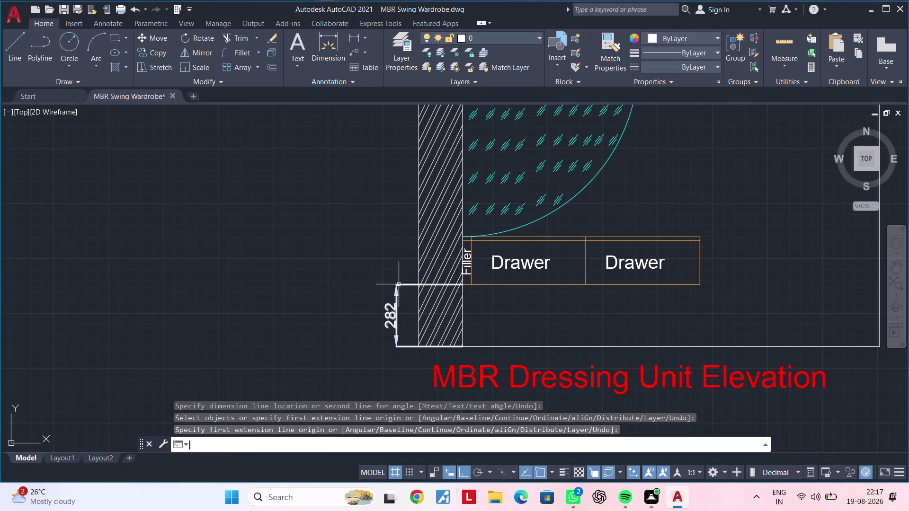
click(399, 284)
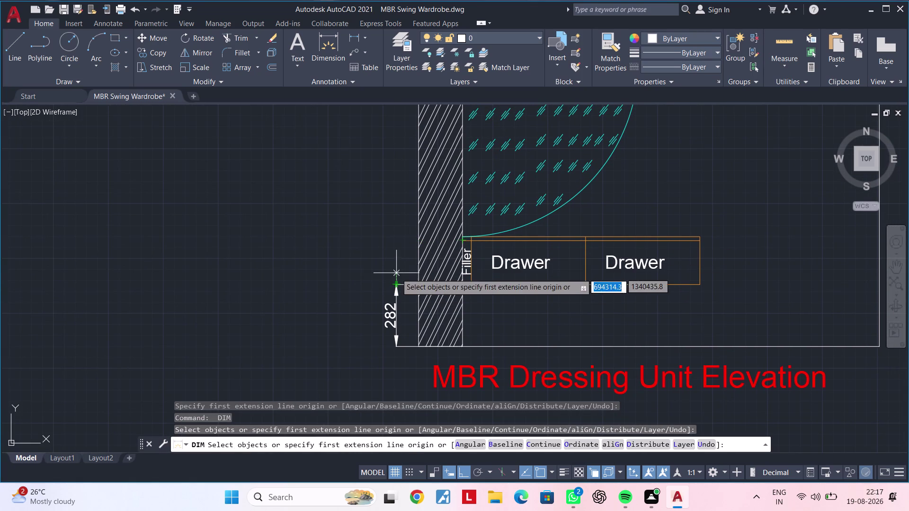
click(396, 285)
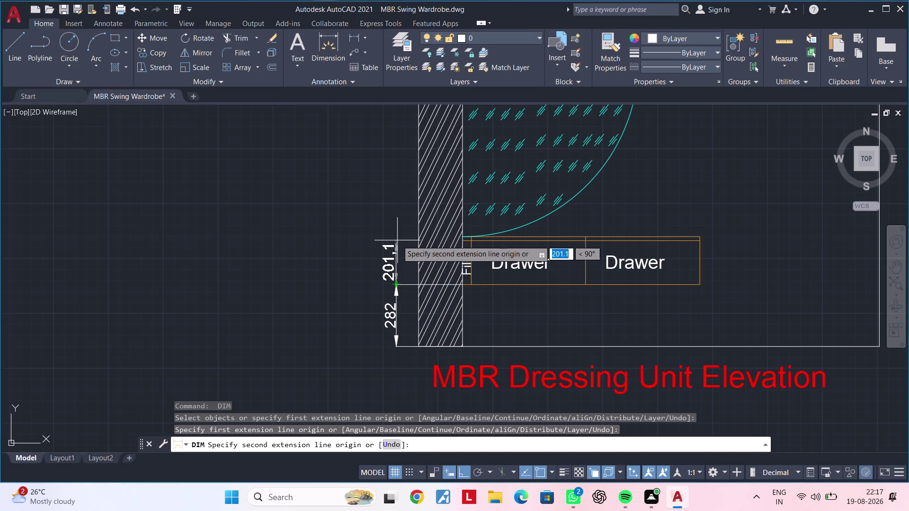
text(200)
key(Return)
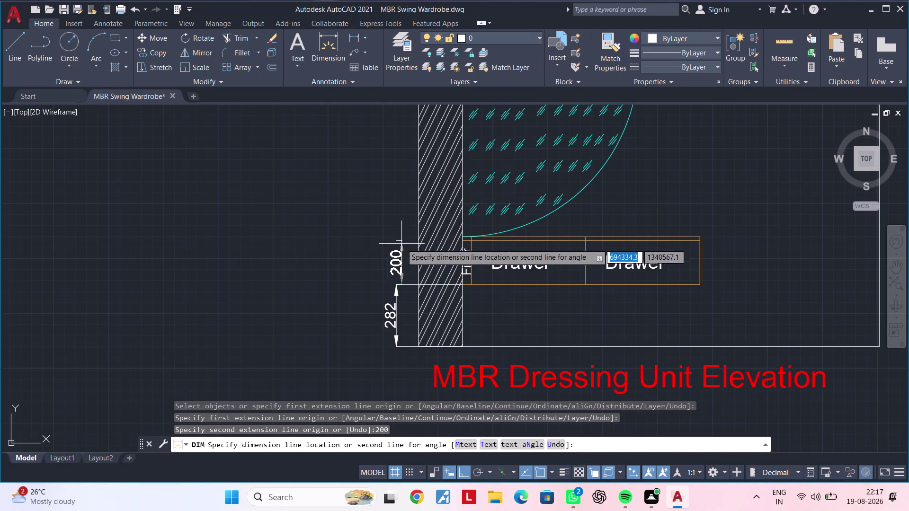
click(396, 288)
middle_drag(402, 252, 402, 253)
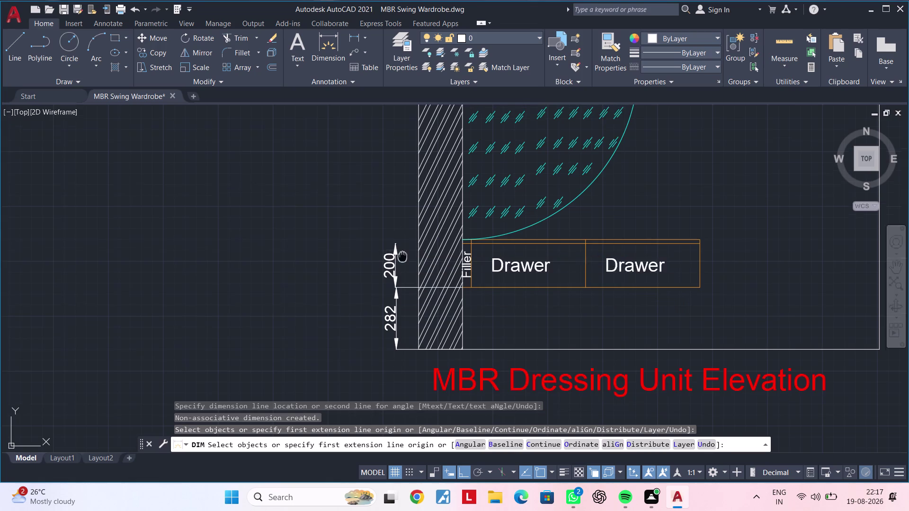
middle_drag(403, 253, 400, 294)
Add an 18 vertical dimension stacked above the 200.
key(space)
scroll(up, 3)
key(space)
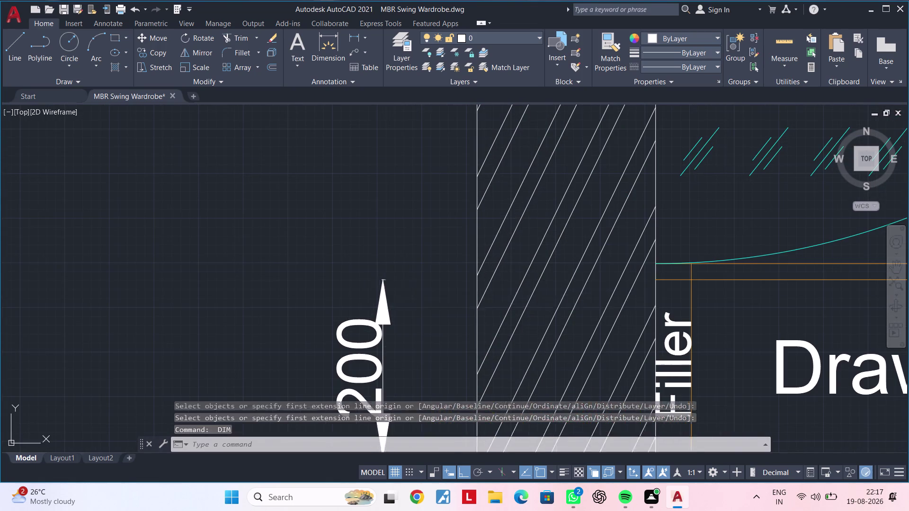
click(381, 281)
text(18)
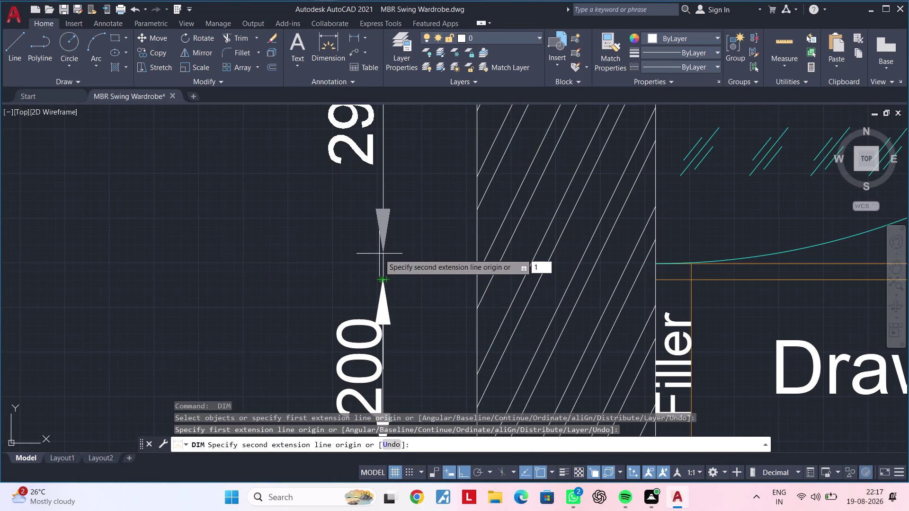
key(Return)
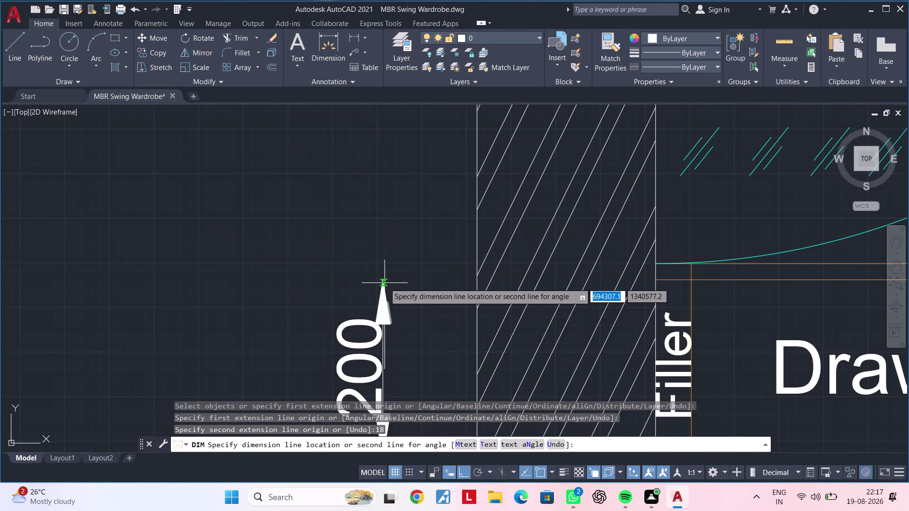
click(384, 283)
key(Escape)
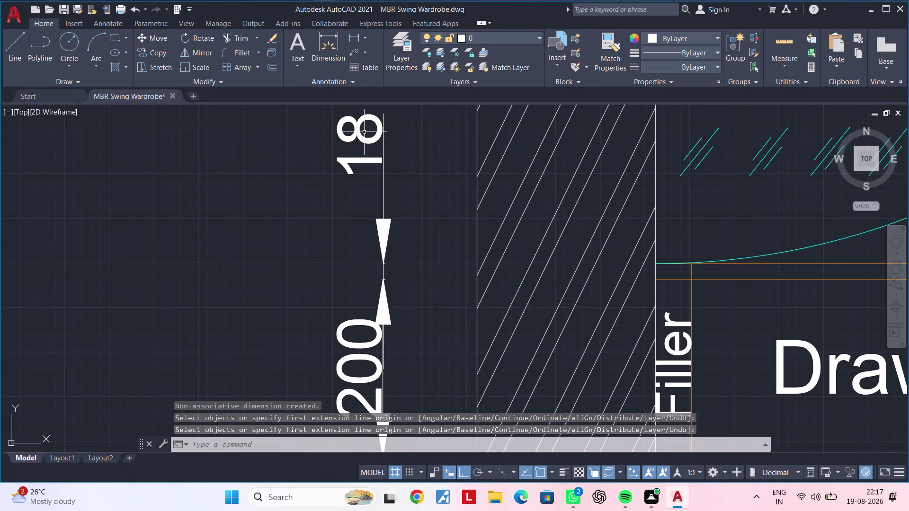
Grip-move the 18 dimension text clear beside the 200 dimension.
click(364, 132)
click(359, 132)
click(361, 142)
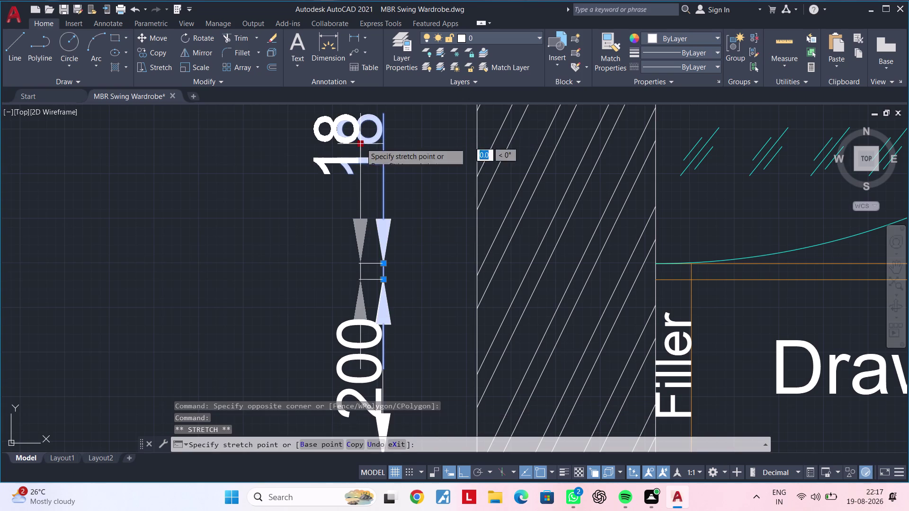
click(382, 271)
scroll(down, 3)
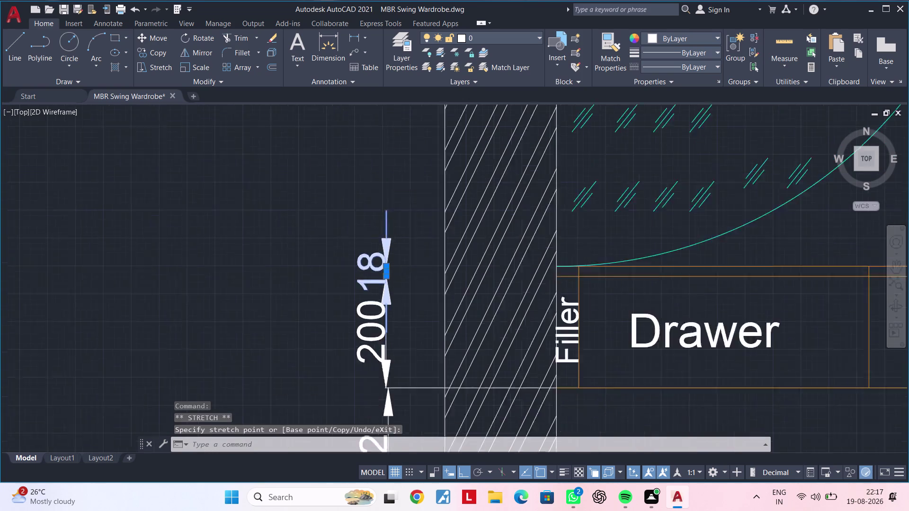
middle_drag(394, 265, 397, 259)
key(Escape)
key(Escape)
key(Escape)
middle_drag(401, 258, 427, 257)
scroll(down, 3)
middle_drag(433, 265, 446, 242)
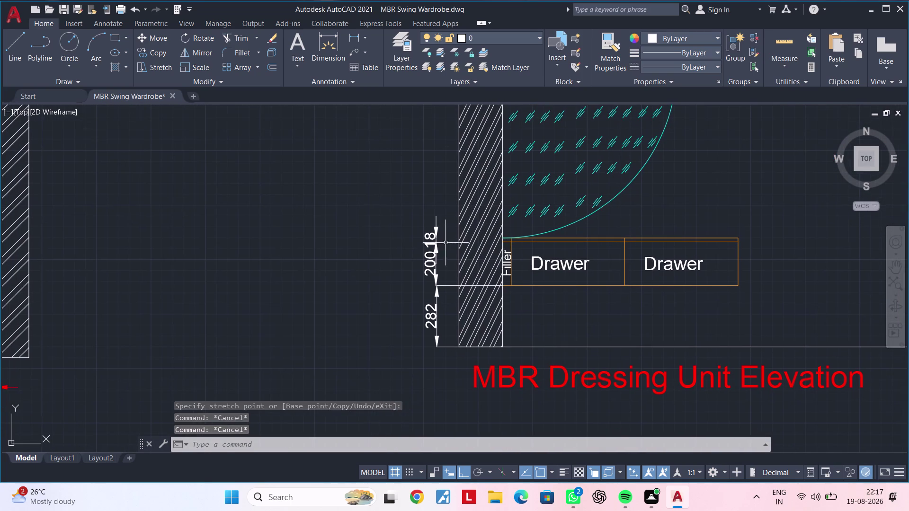
key(space)
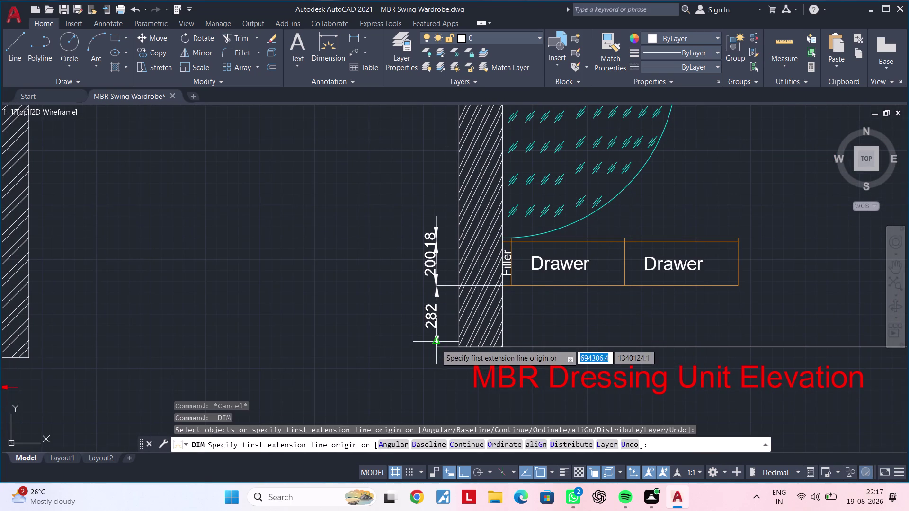